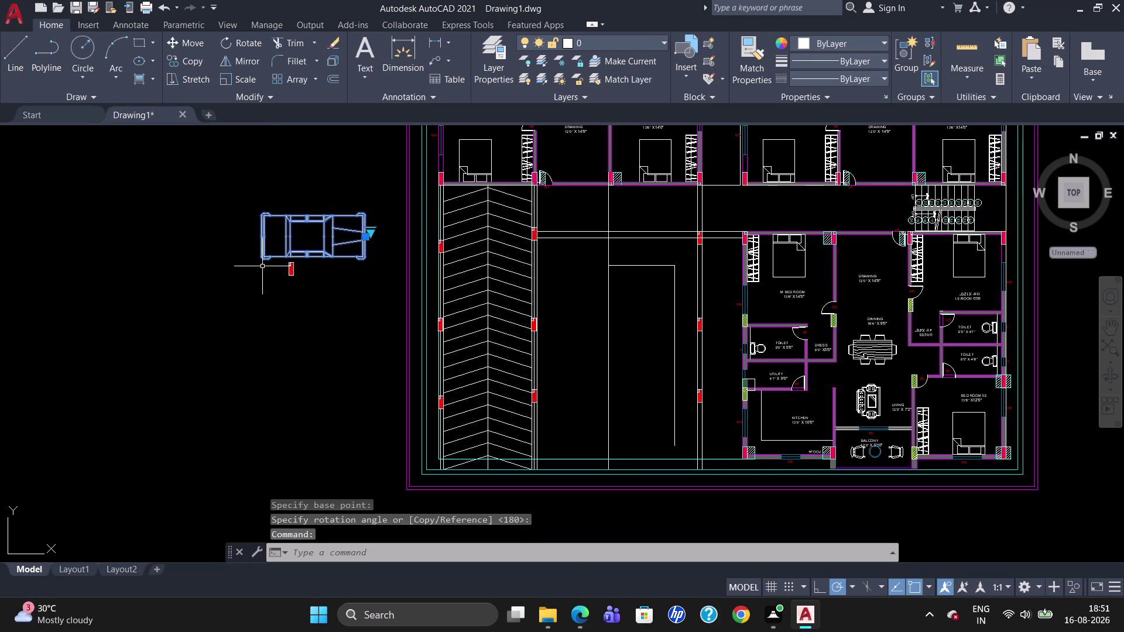
Scale the car block down to a smaller size after abandoning a first copy attempt.
text(CO)
key(Return)
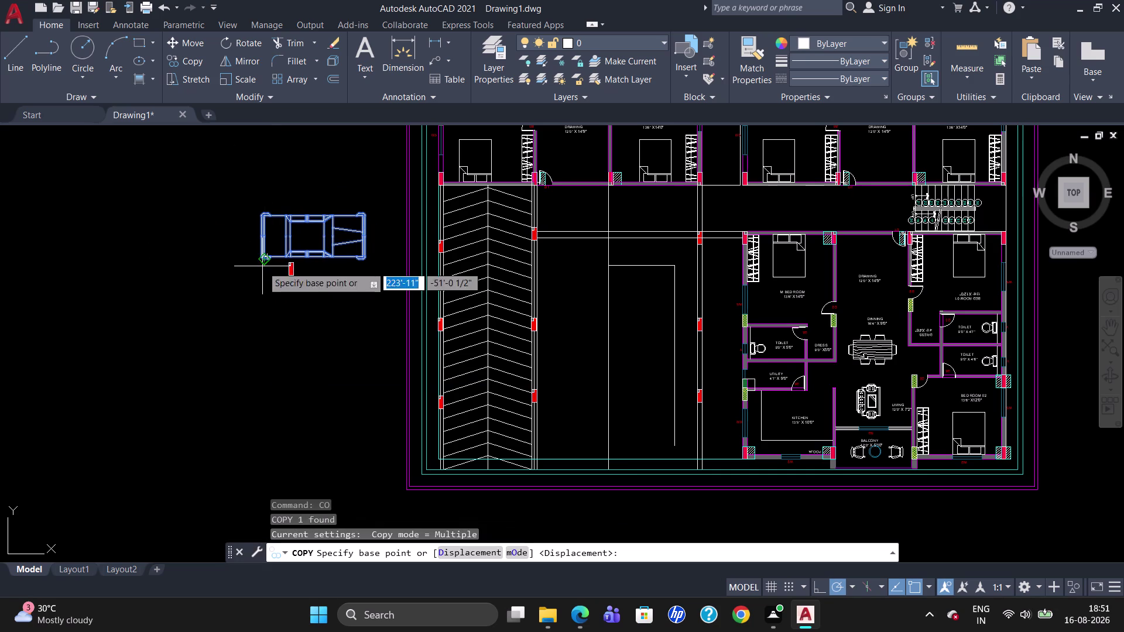
click(369, 260)
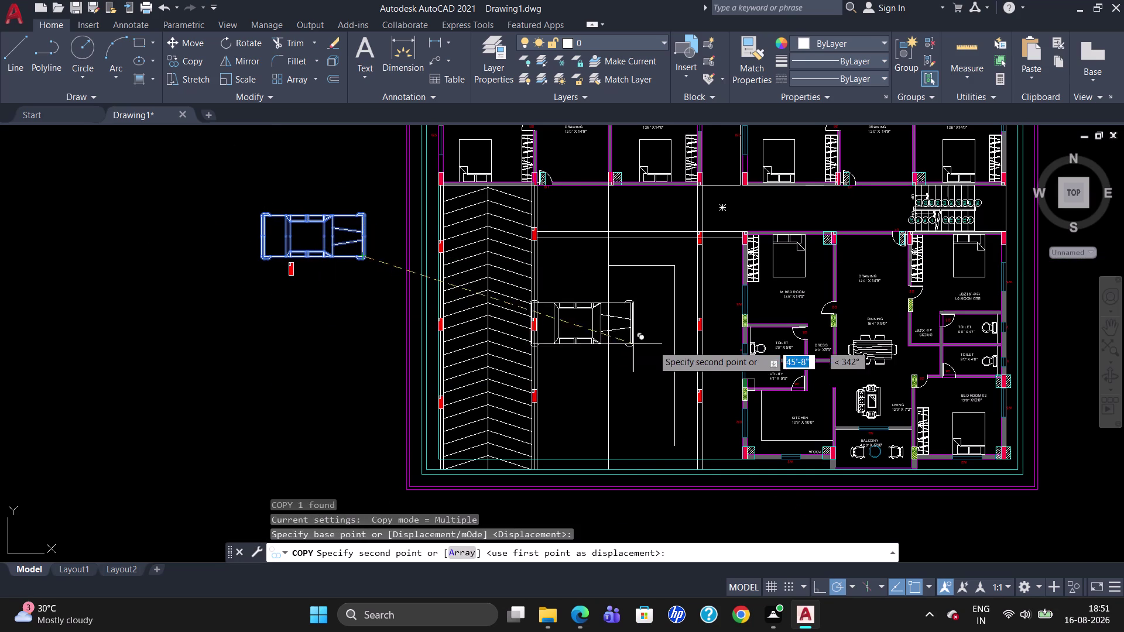
key(Escape)
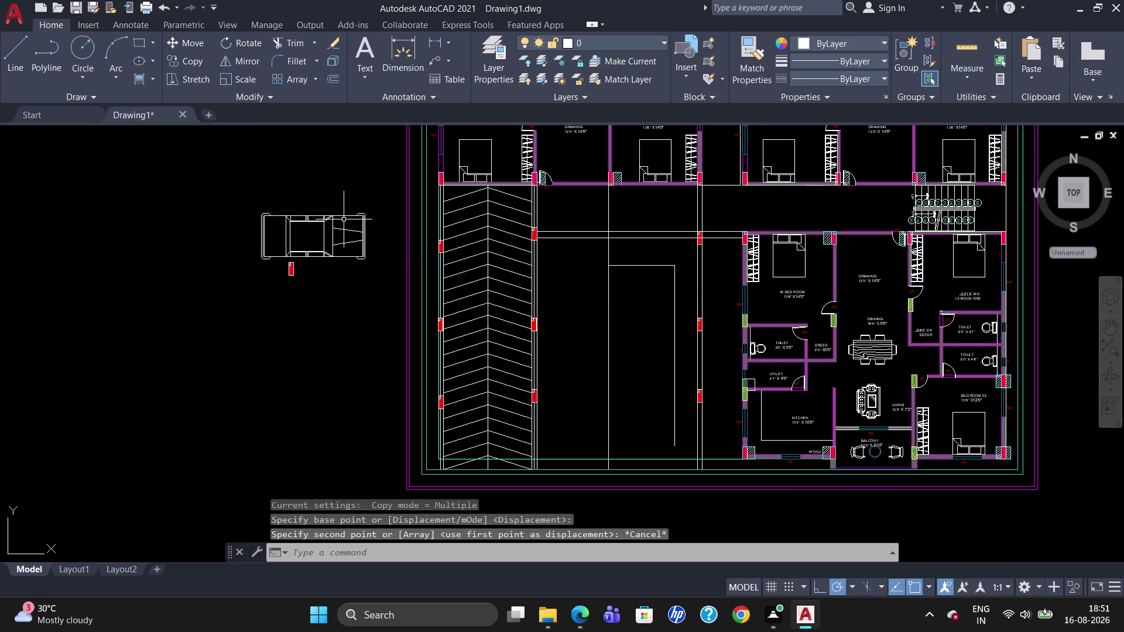
click(262, 217)
text(S)
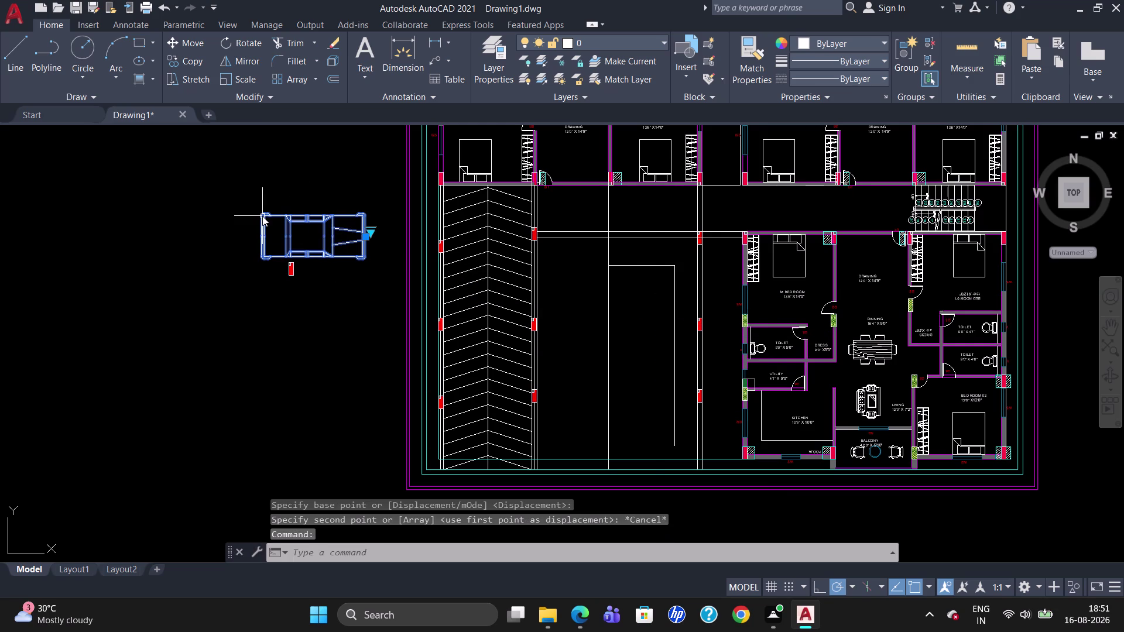
text(C)
key(Return)
click(259, 212)
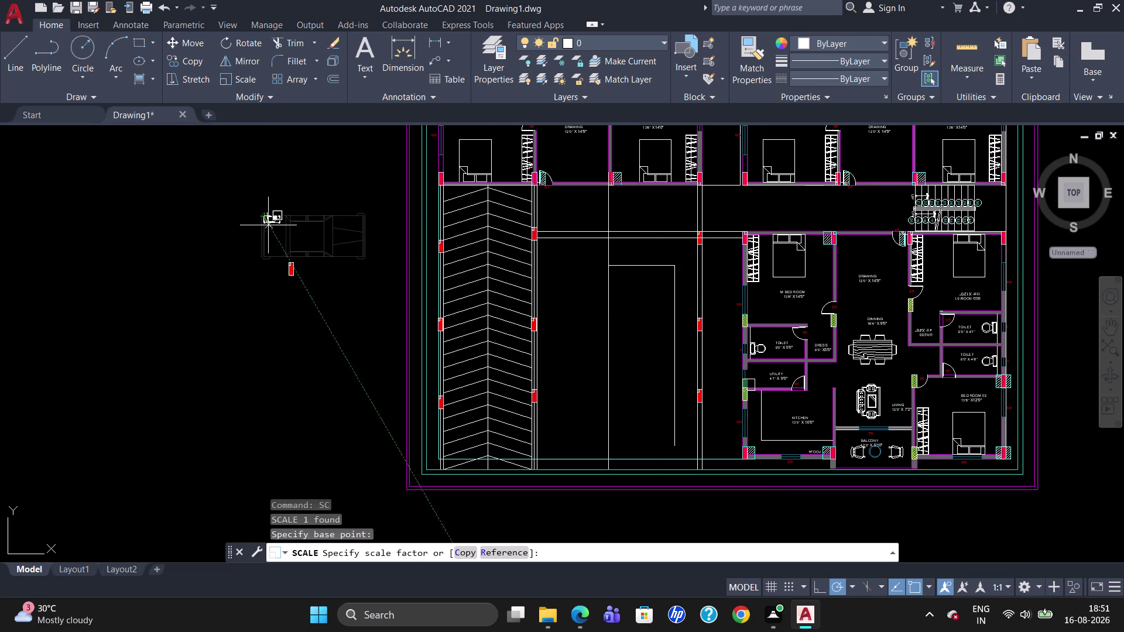
click(292, 223)
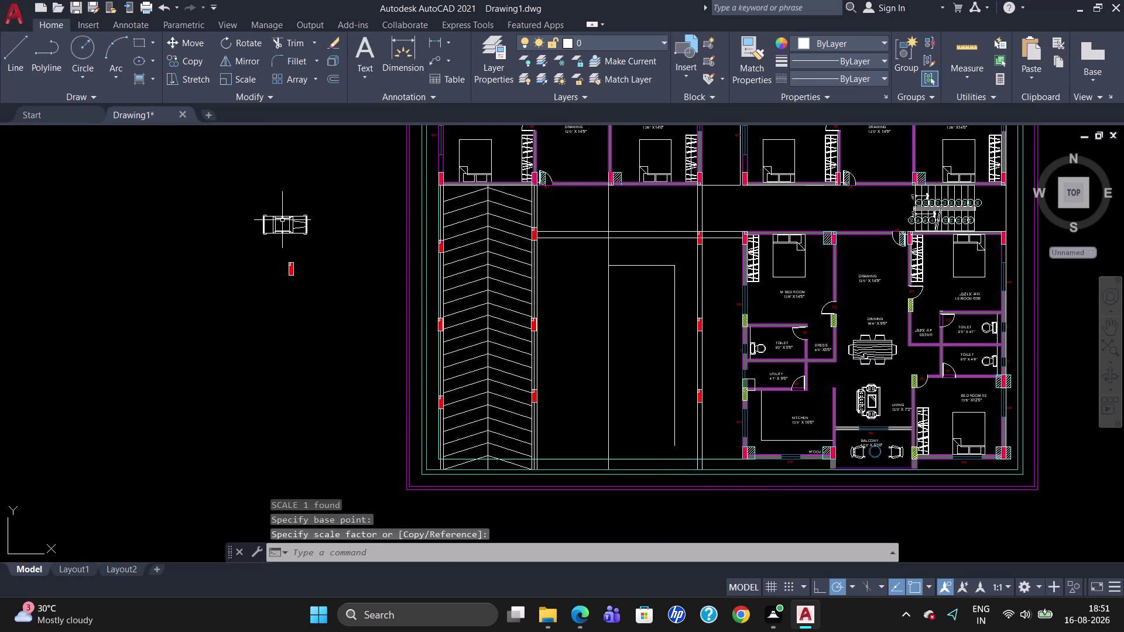
Copy the resized car to three positions in a column in the parking bay.
click(269, 216)
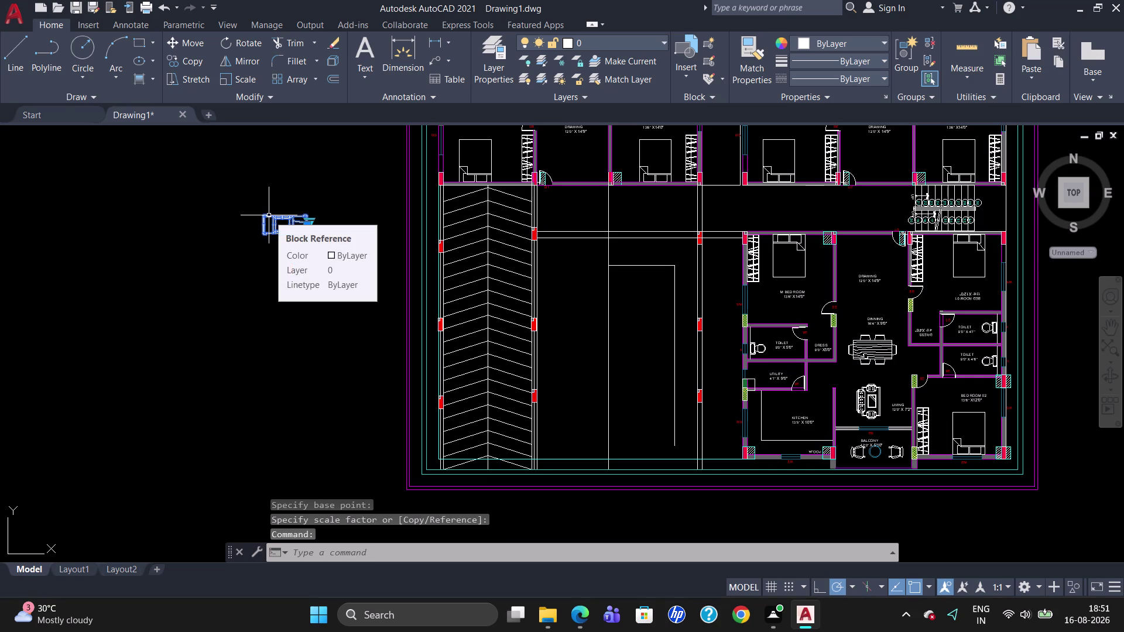
text(CO)
key(Return)
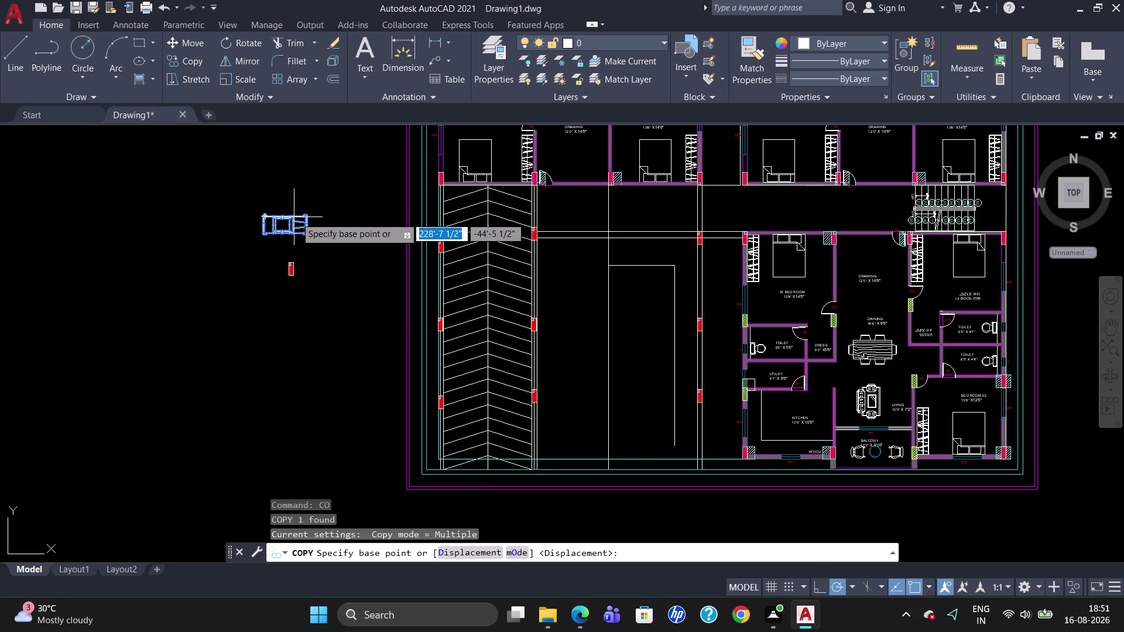
click(301, 217)
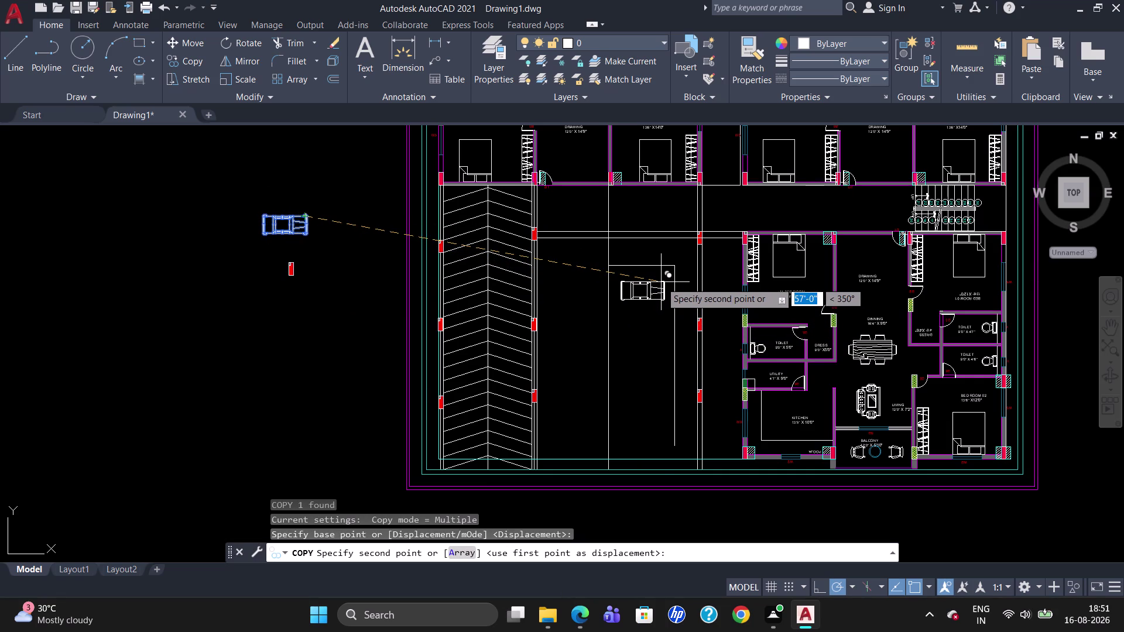
click(660, 282)
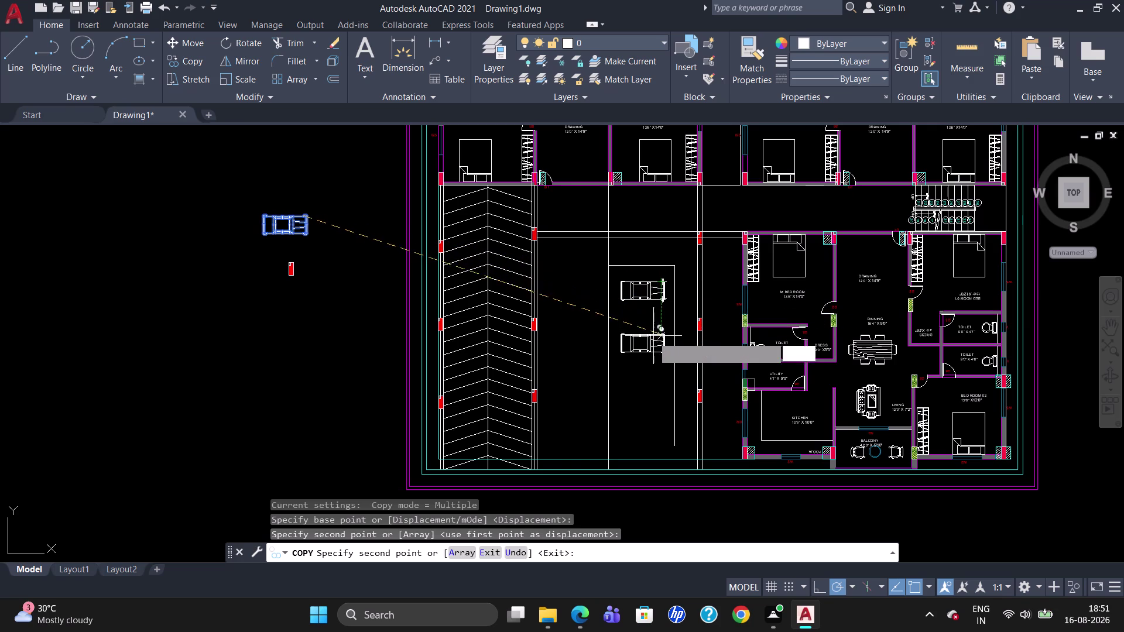
click(657, 339)
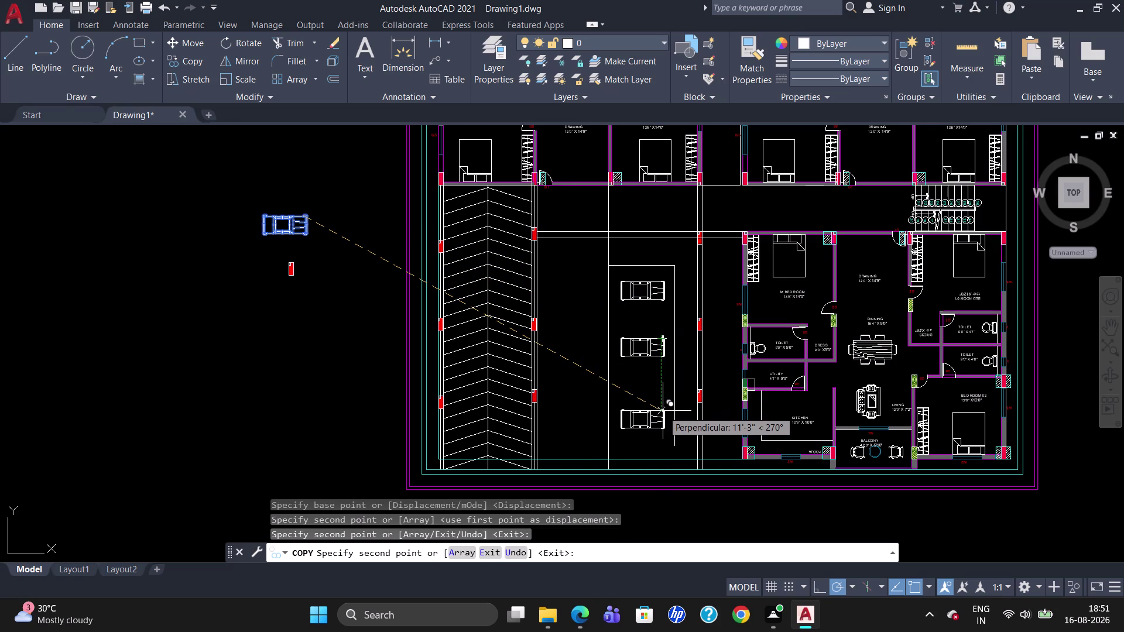
click(663, 411)
key(Escape)
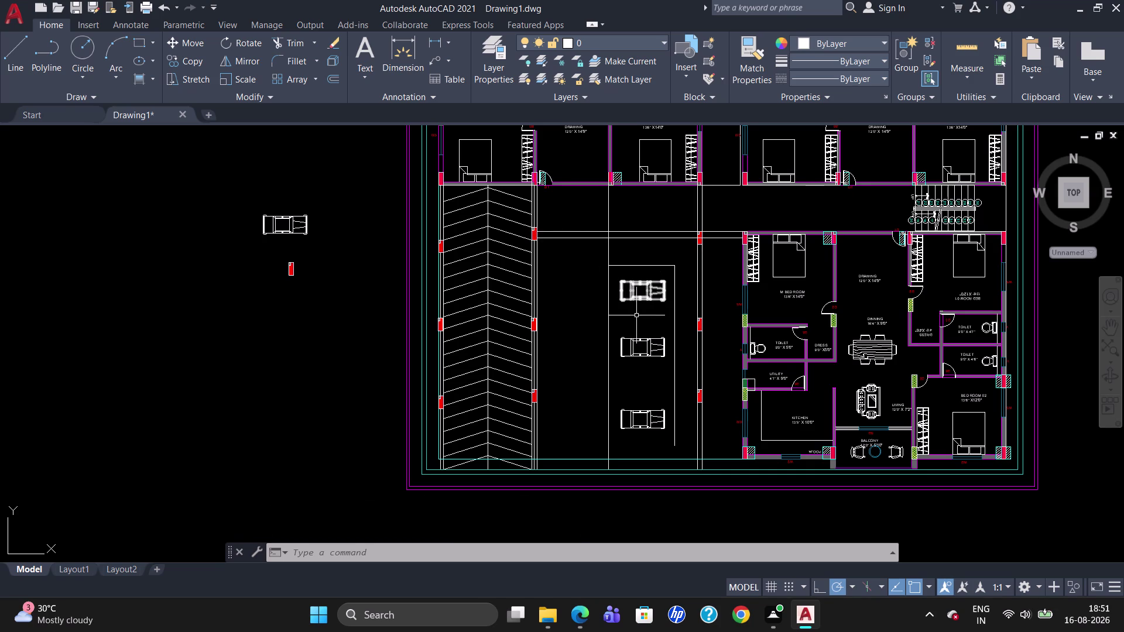
Start a line across the parking bay, then cancel it.
key(l)
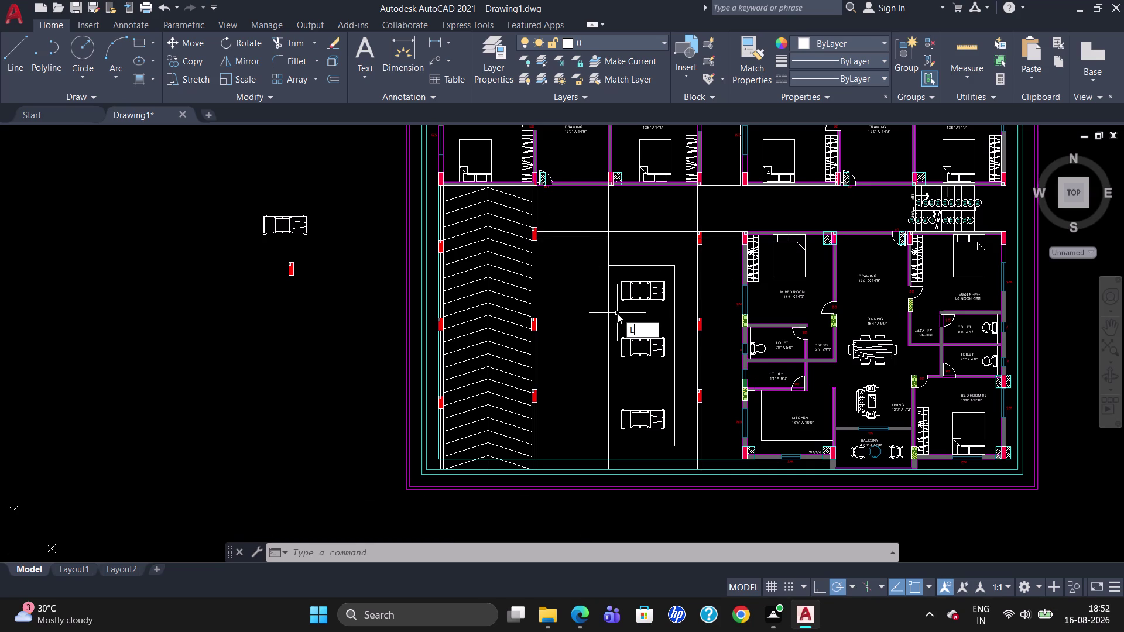
key(Return)
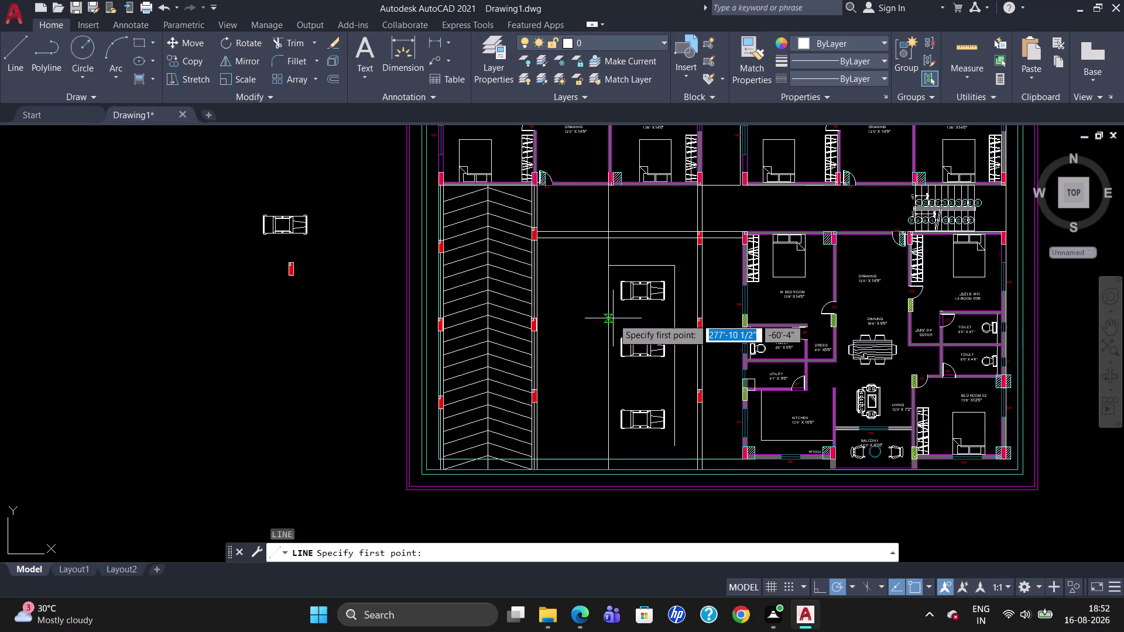
click(610, 312)
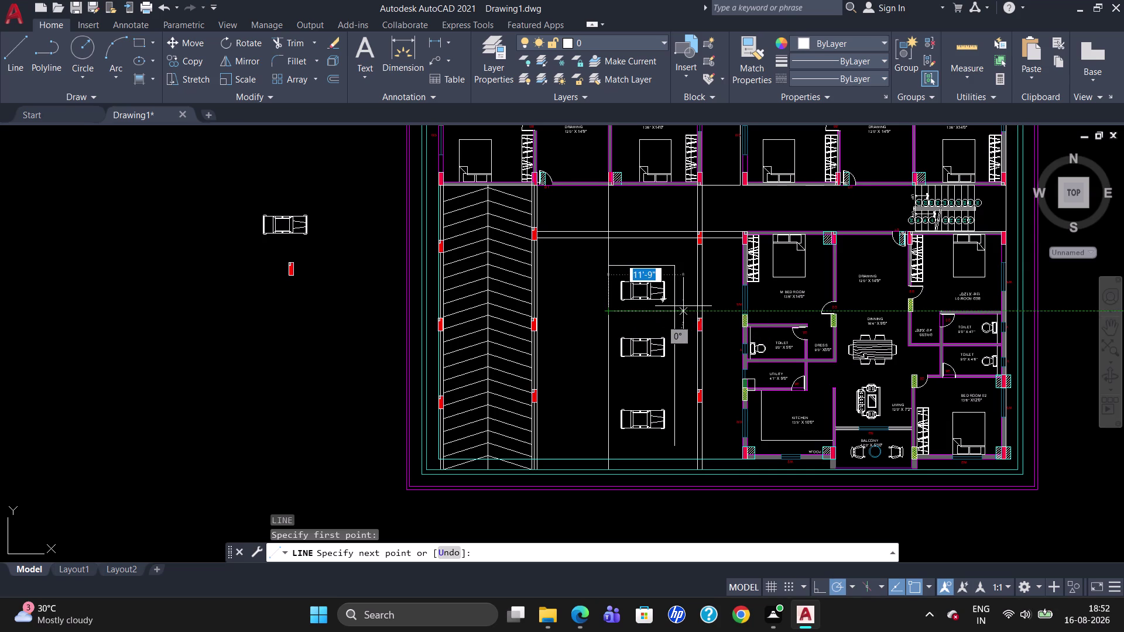
click(678, 308)
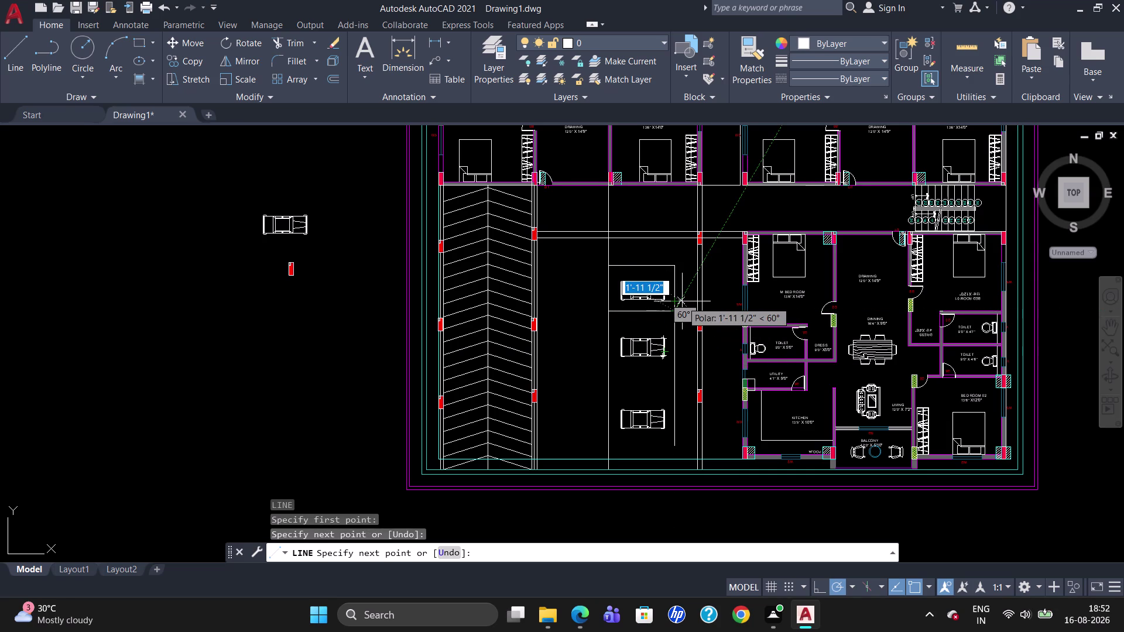
key(Escape)
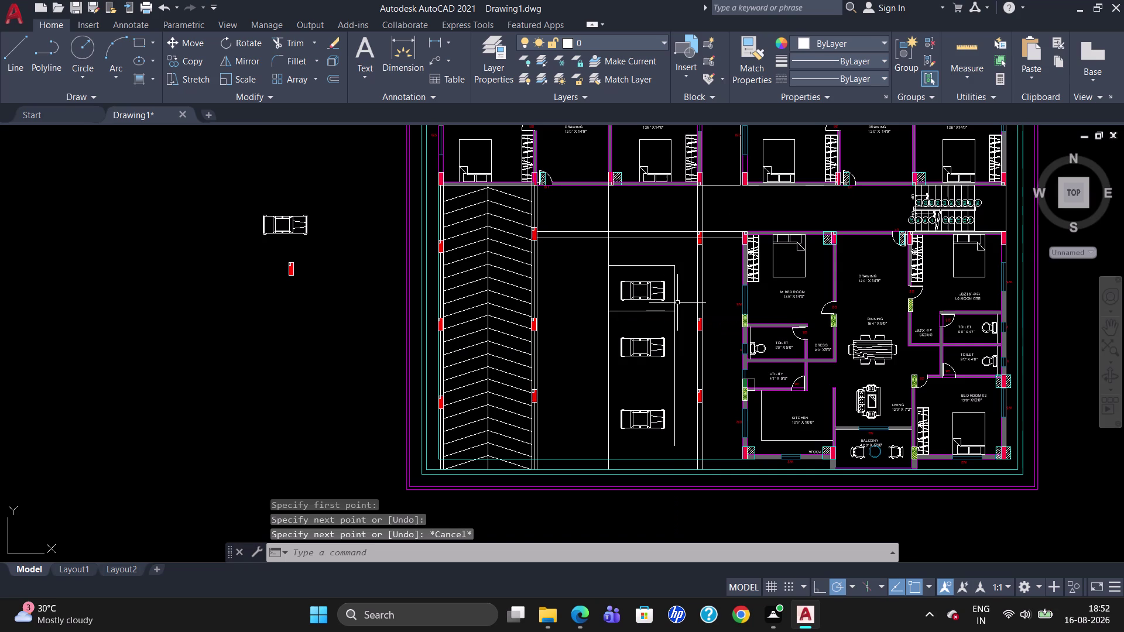
Move the middle parked car upward so it rests just under the top car.
click(648, 352)
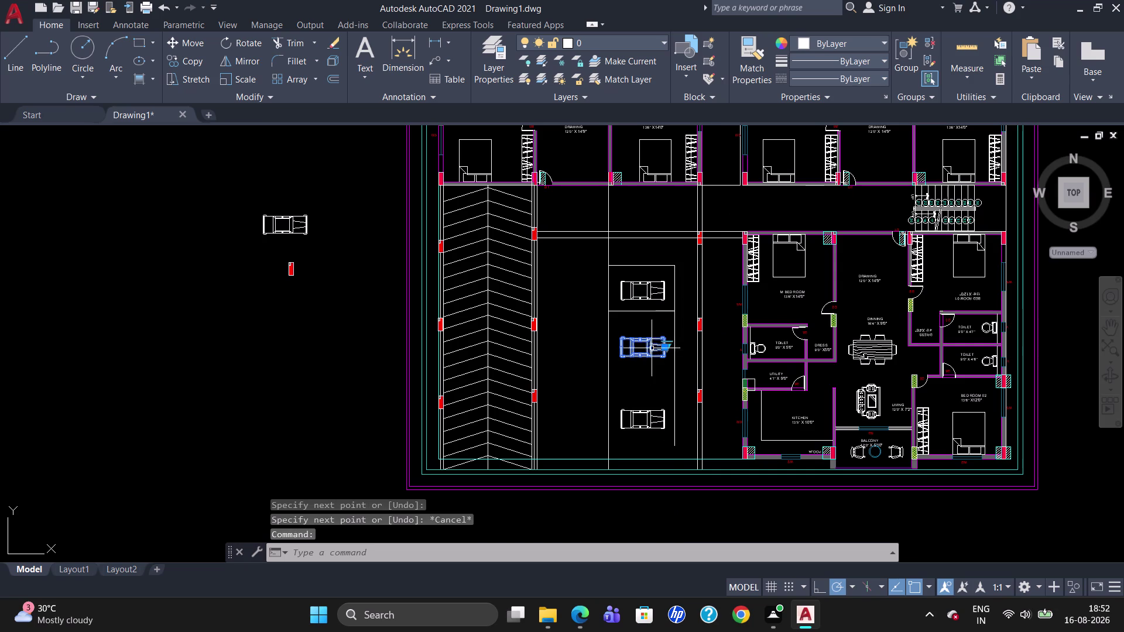
key(m)
key(Return)
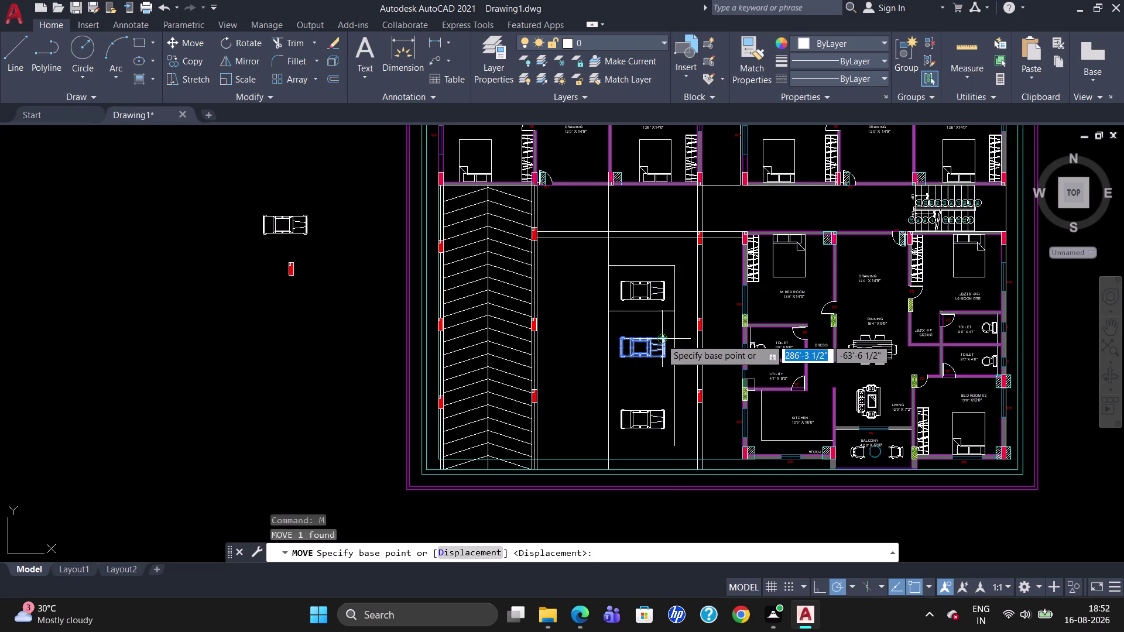
click(663, 341)
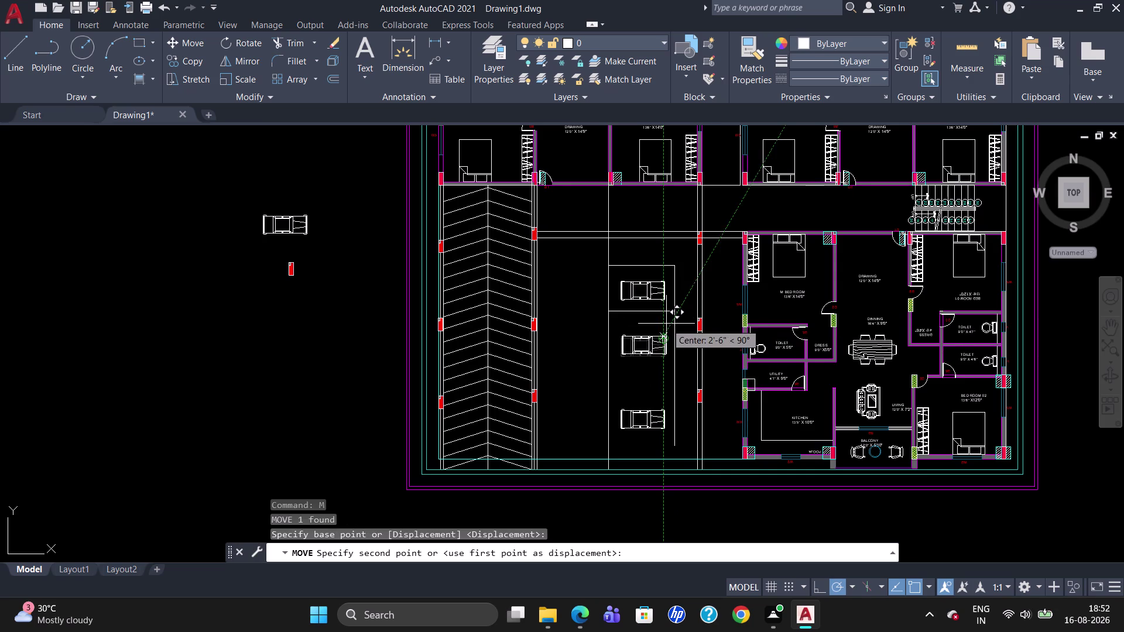
click(667, 319)
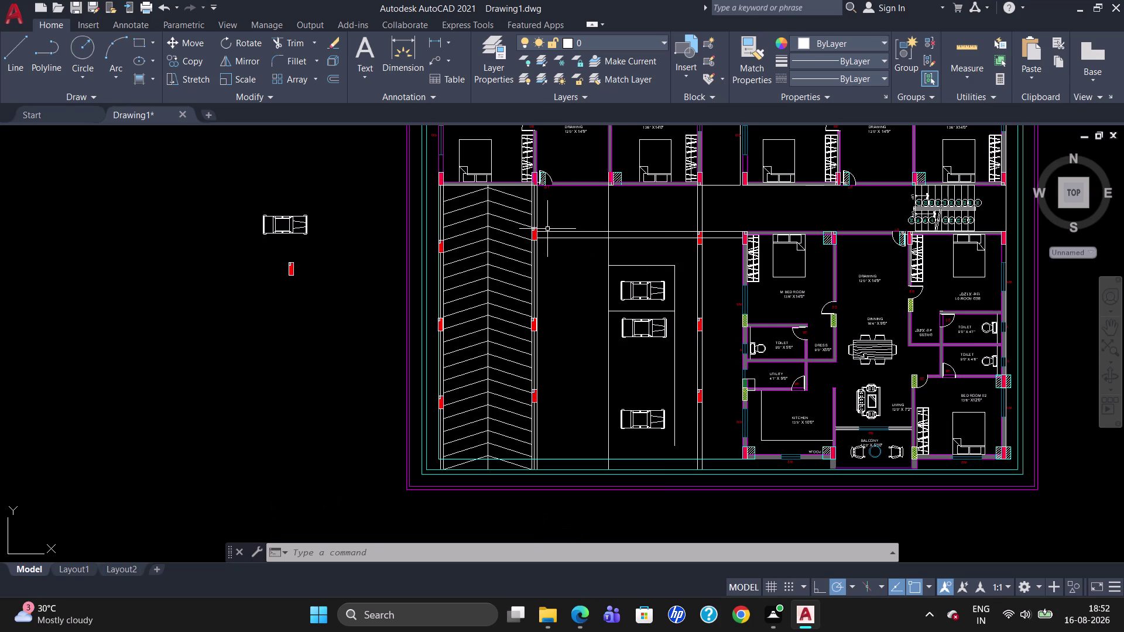
Copy the red column to two spots along the top beam, then select the extra copy.
click(532, 236)
text(C)
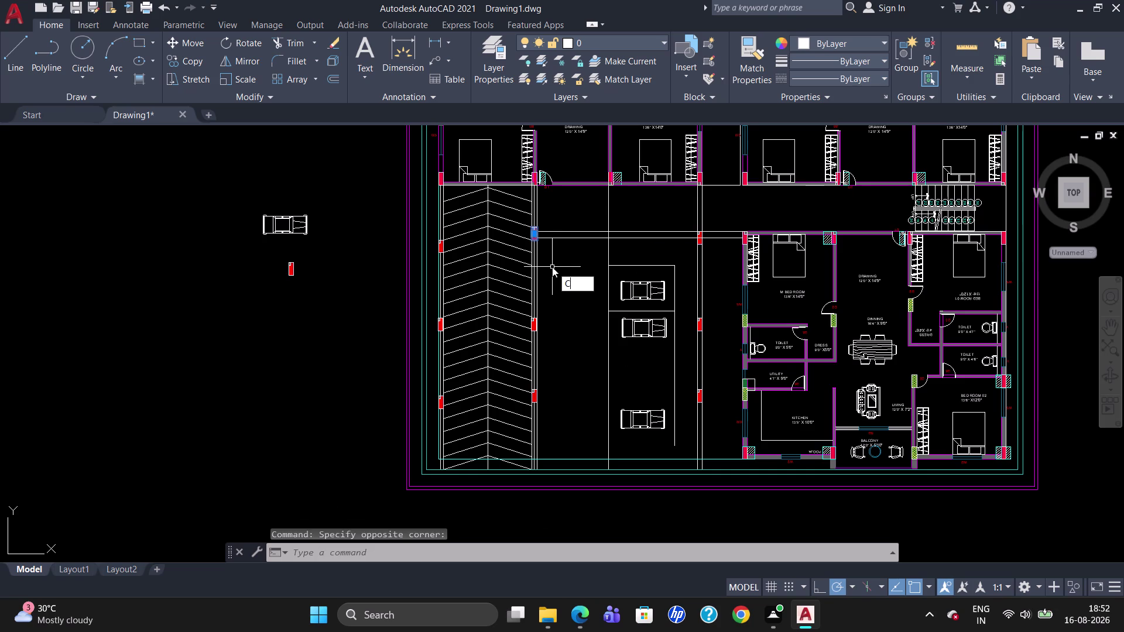
text(O)
key(Return)
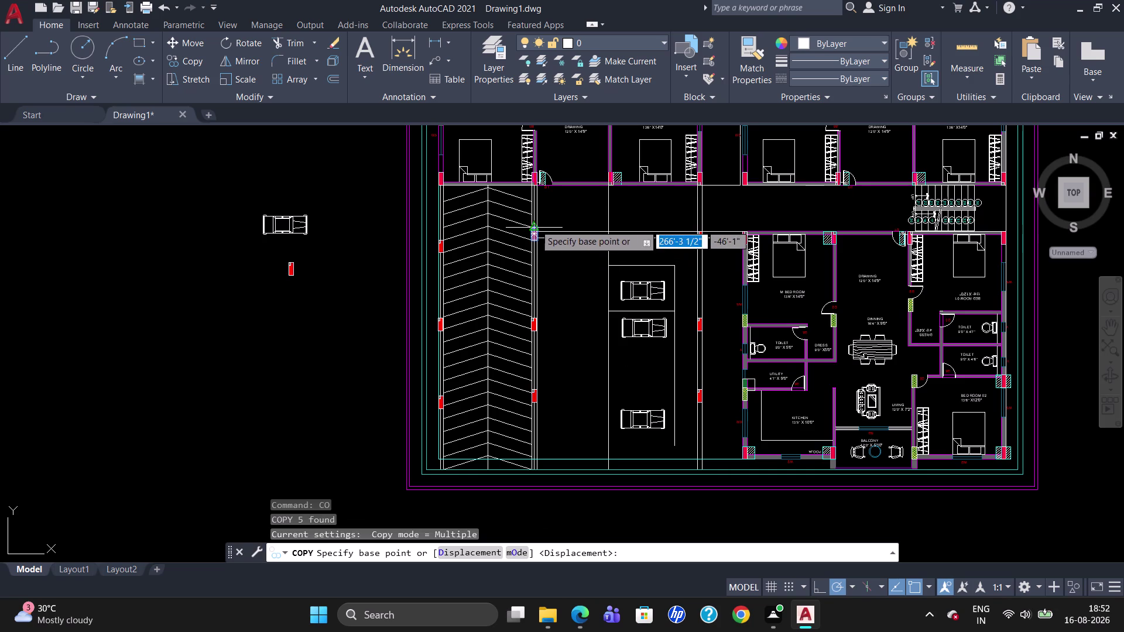
click(540, 227)
scroll(up, 3)
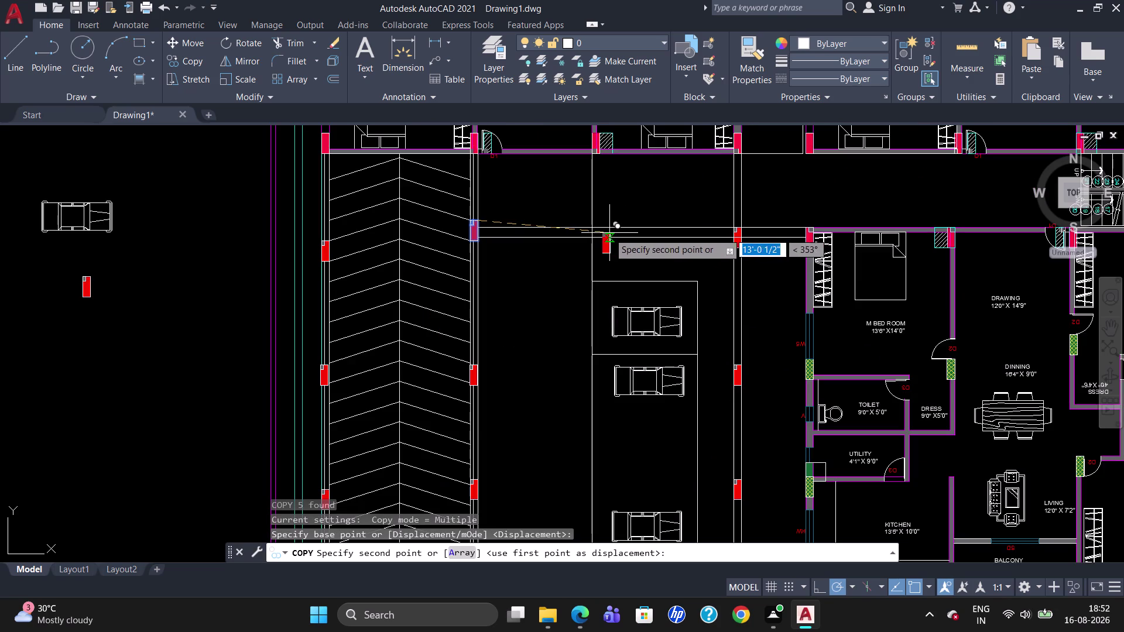
scroll(up, 3)
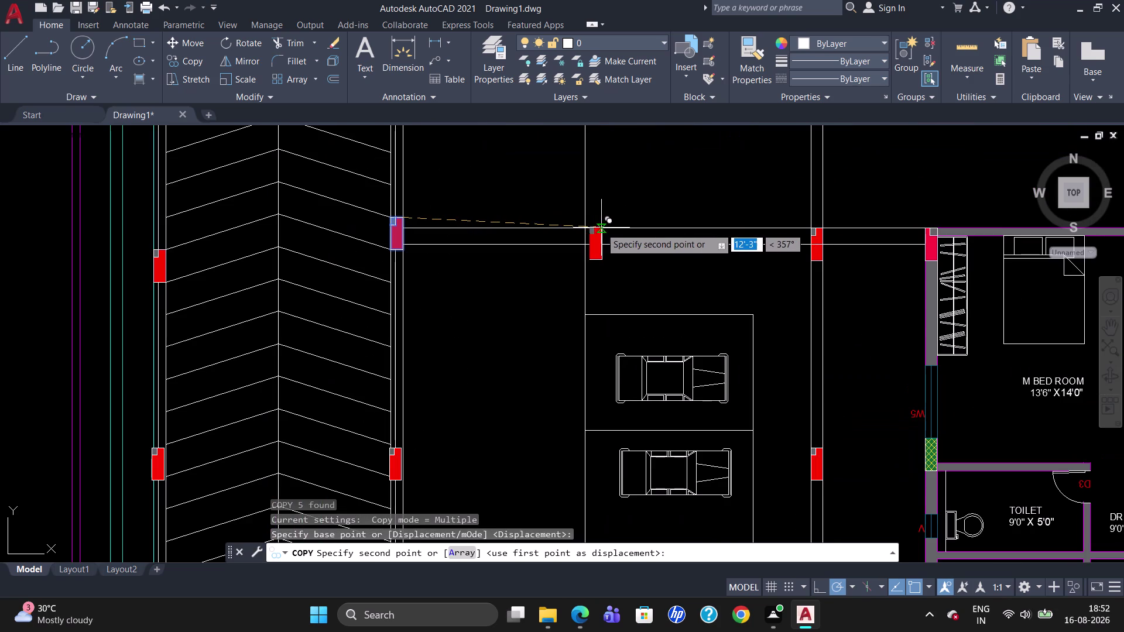
click(597, 229)
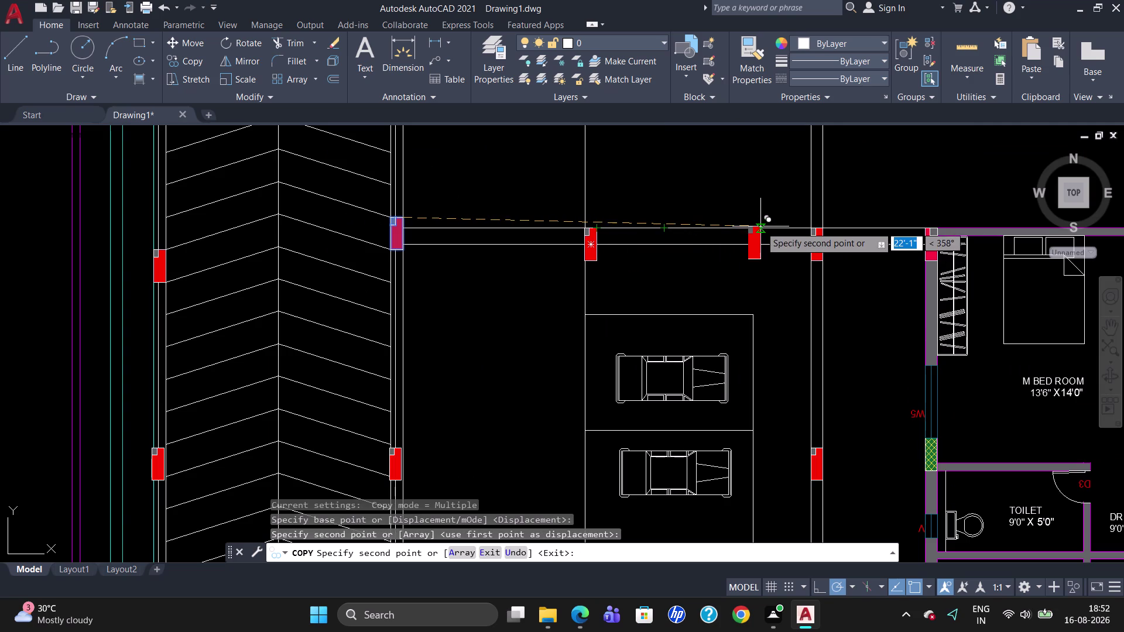
click(761, 227)
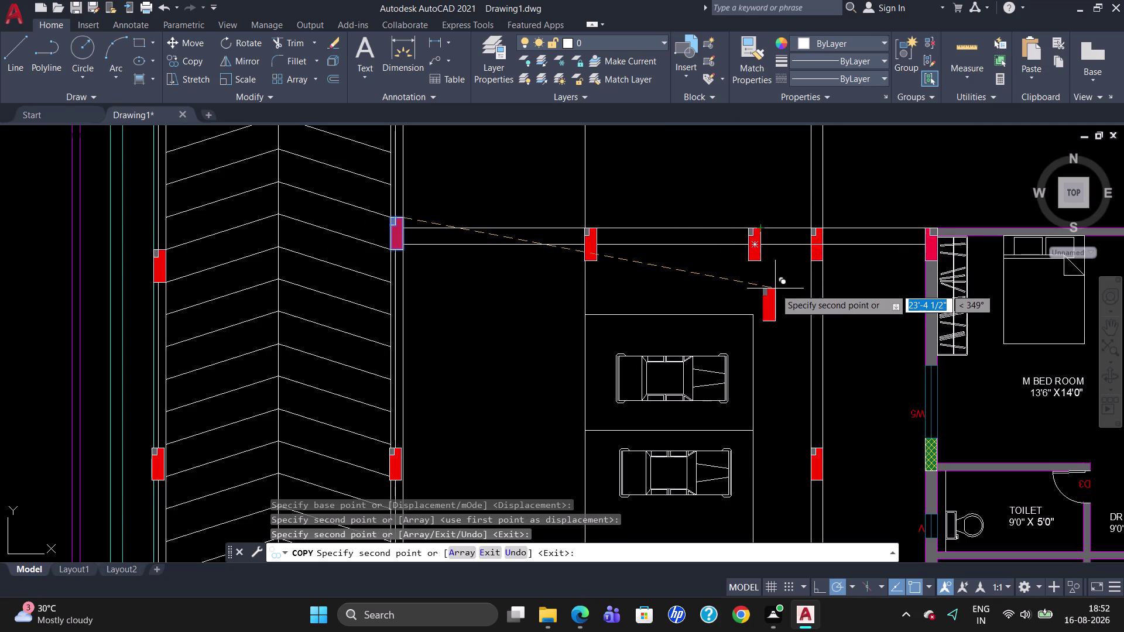
scroll(down, 3)
scroll(down, 3)
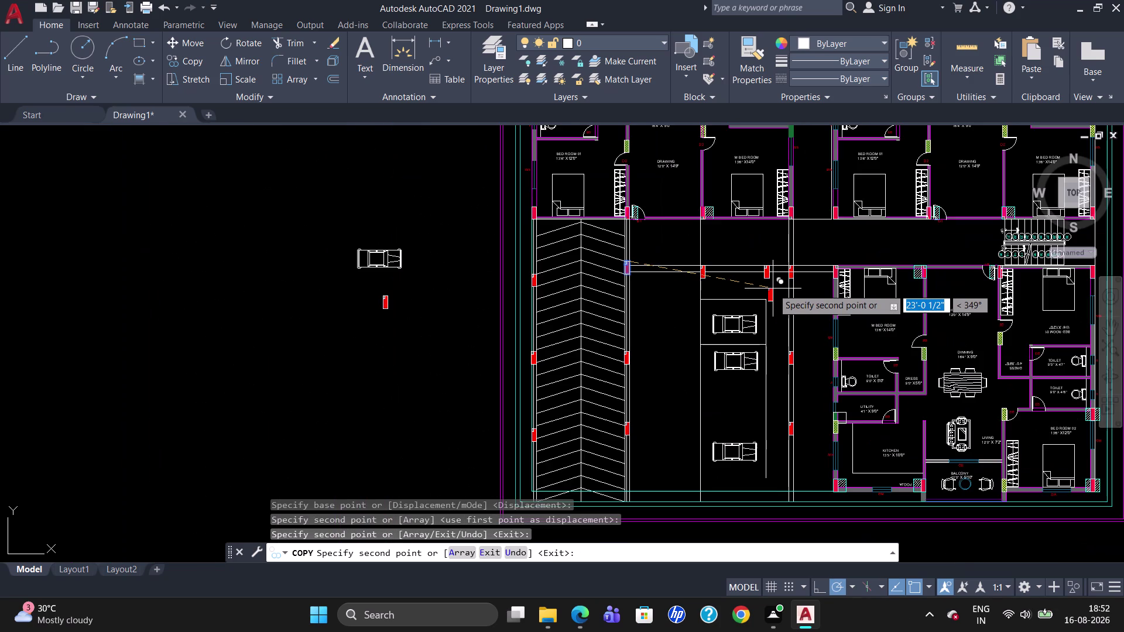
key(Escape)
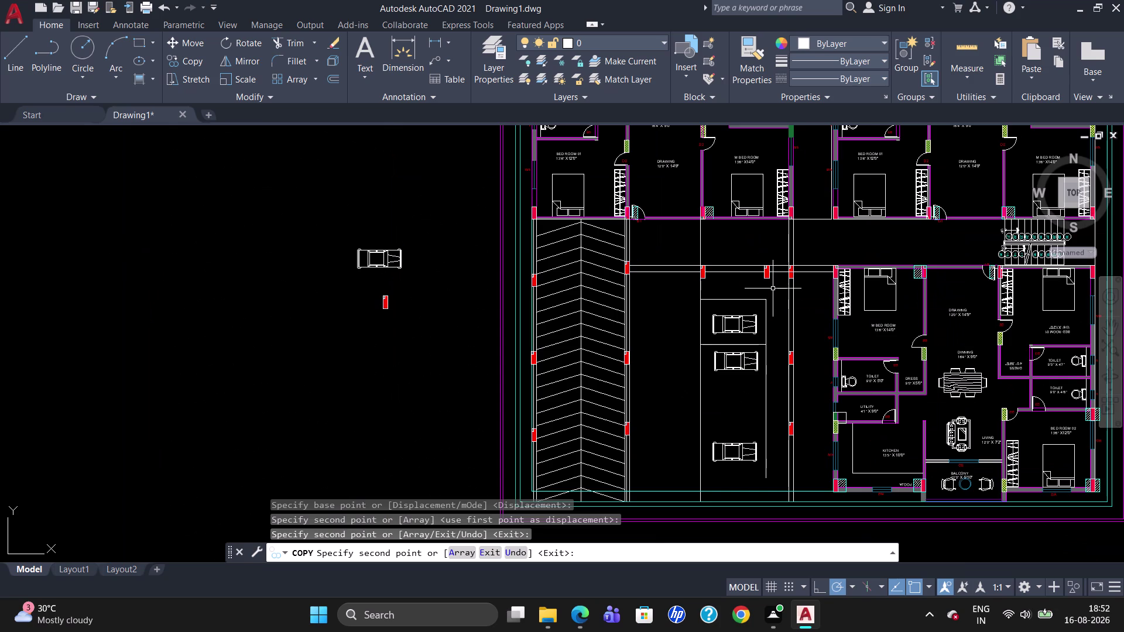
click(767, 274)
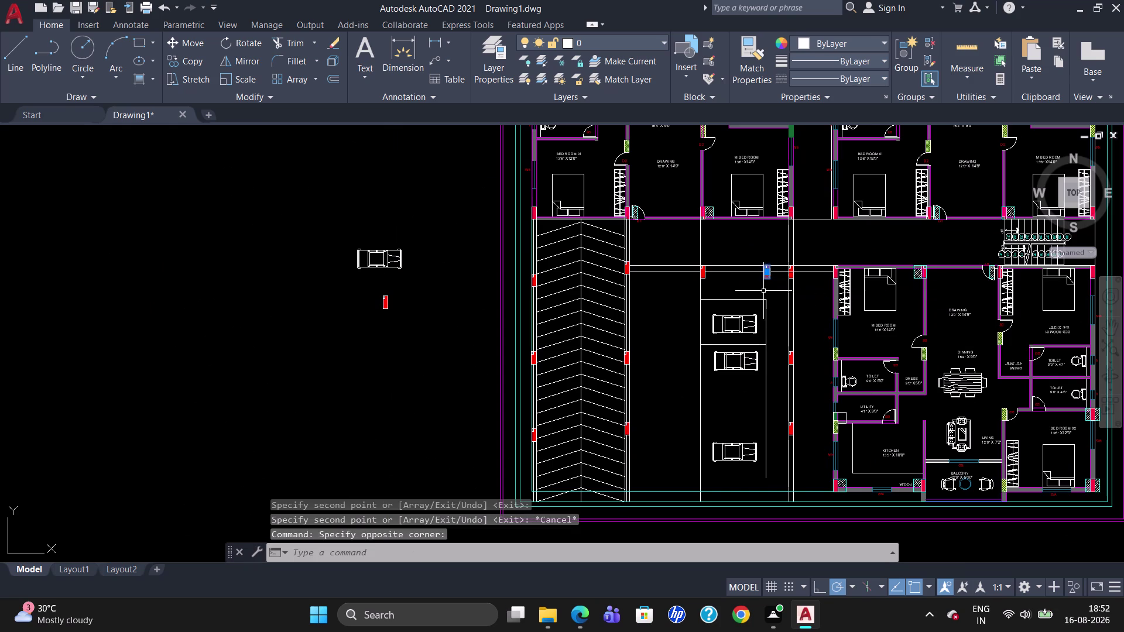
Delete the extra column copy and the stray lines inside the parking bay.
key(Delete)
click(790, 318)
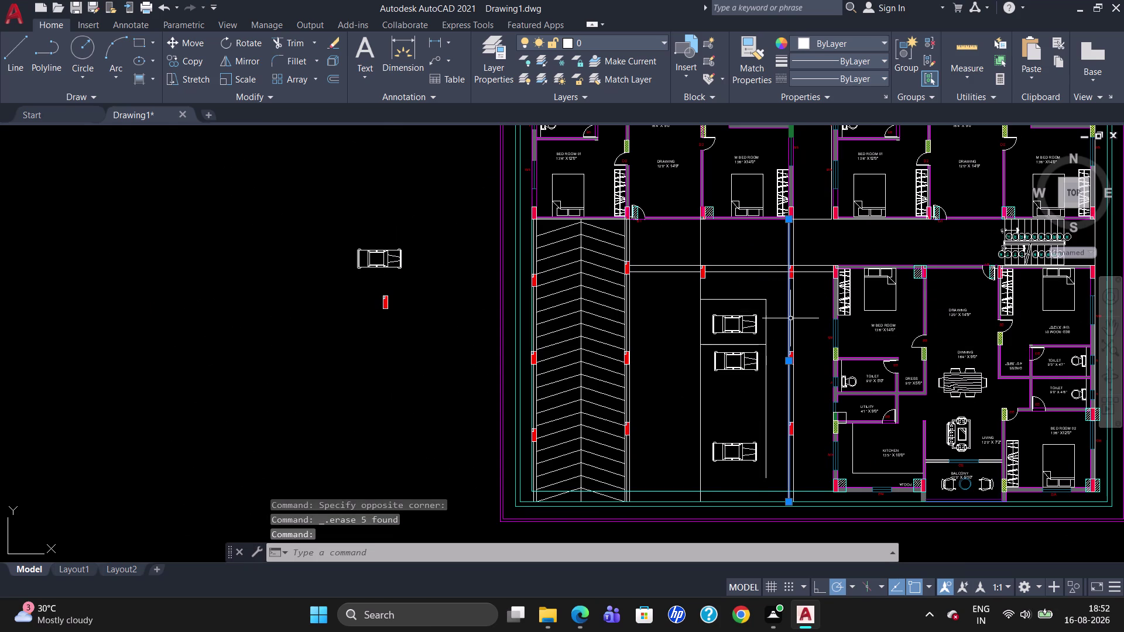
click(794, 317)
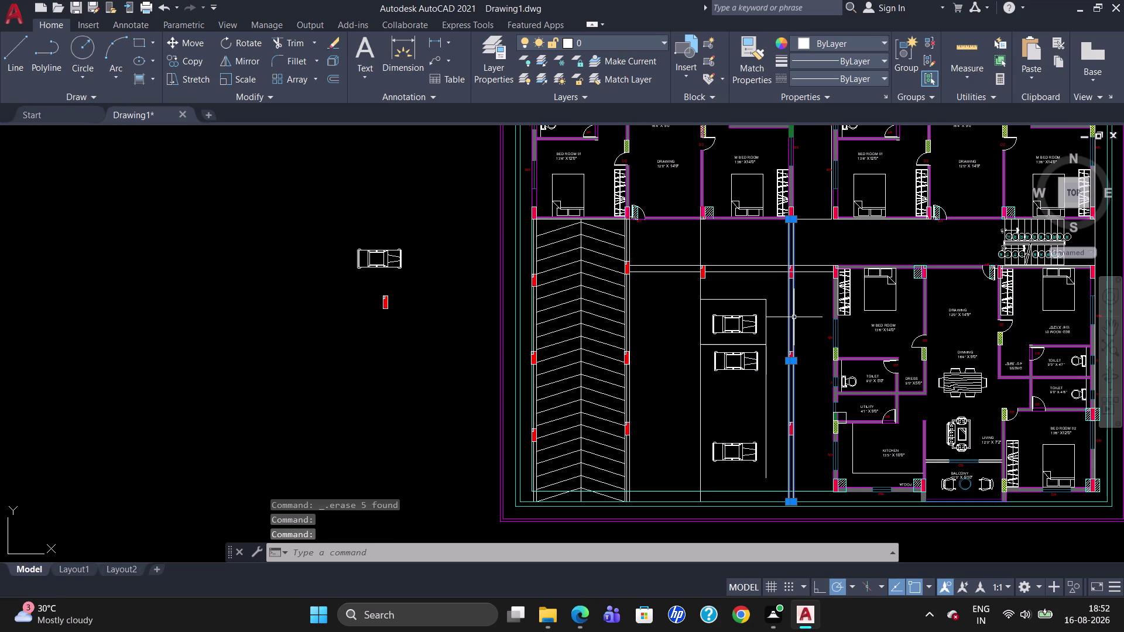
key(Delete)
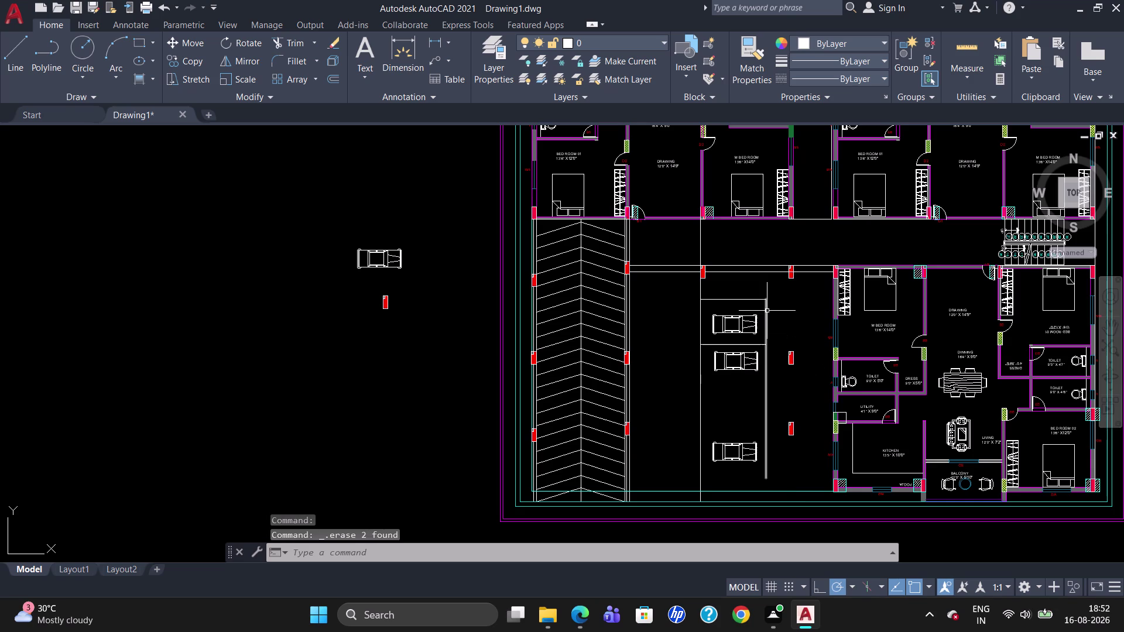
click(766, 311)
key(Delete)
click(738, 298)
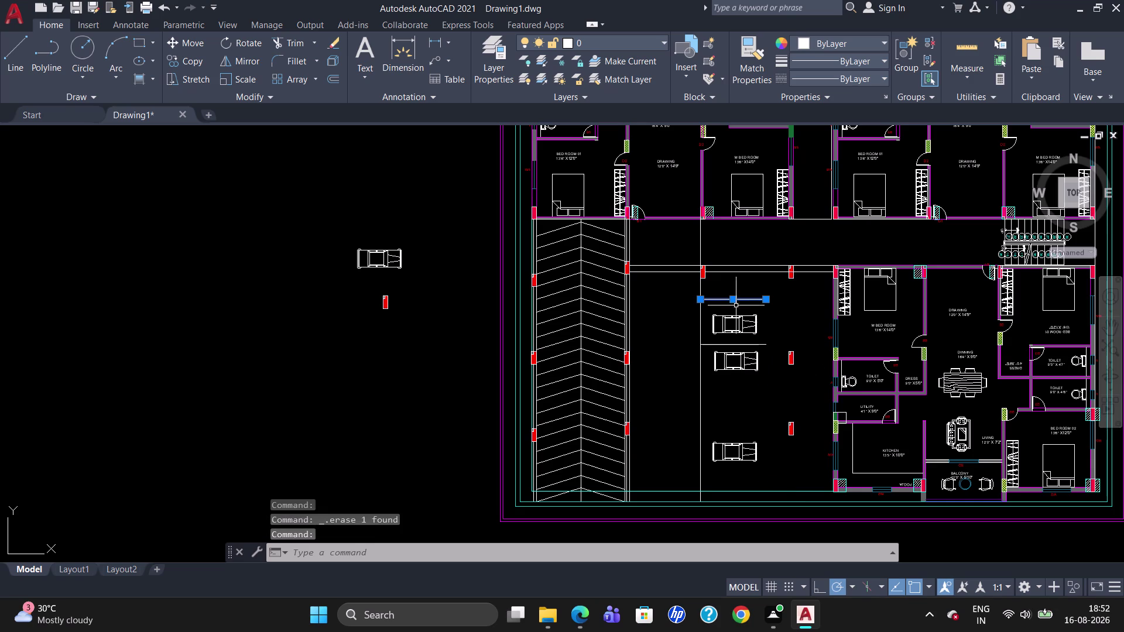
click(738, 347)
click(738, 346)
key(Delete)
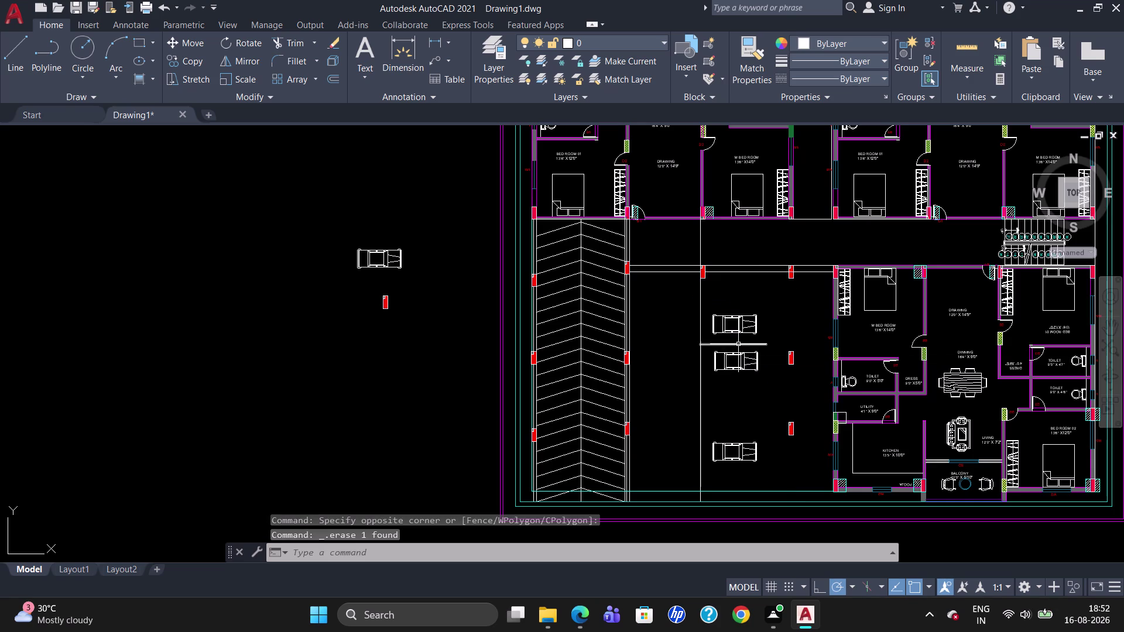
Erase every car copy from the bay and select the old car beside the plan.
click(737, 345)
key(Delete)
click(739, 316)
click(738, 356)
key(Delete)
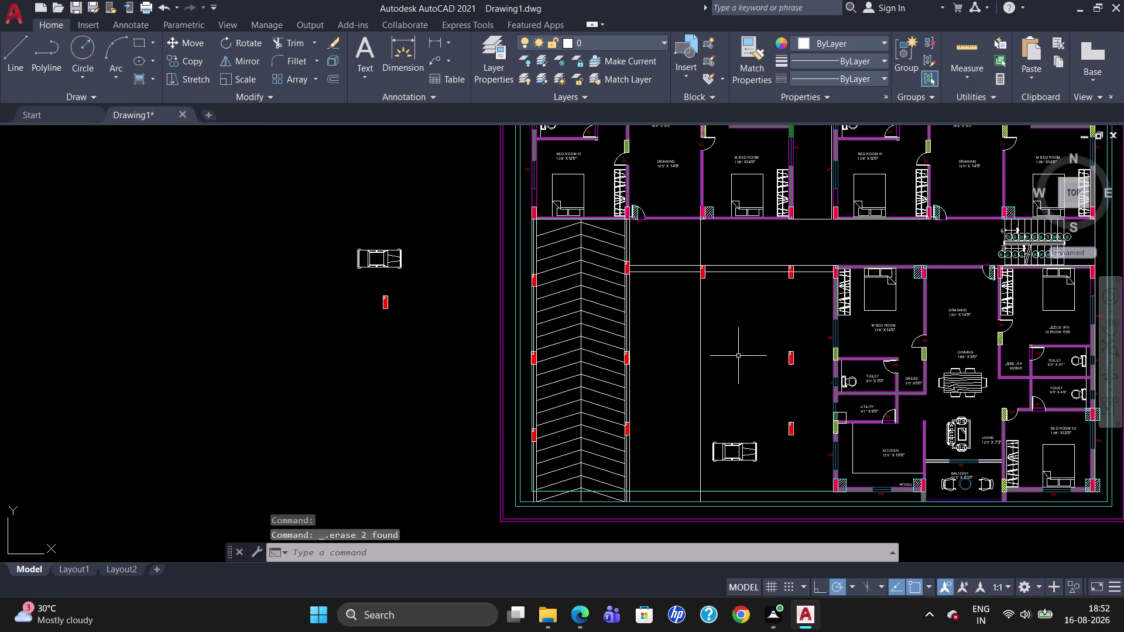
click(750, 442)
key(Delete)
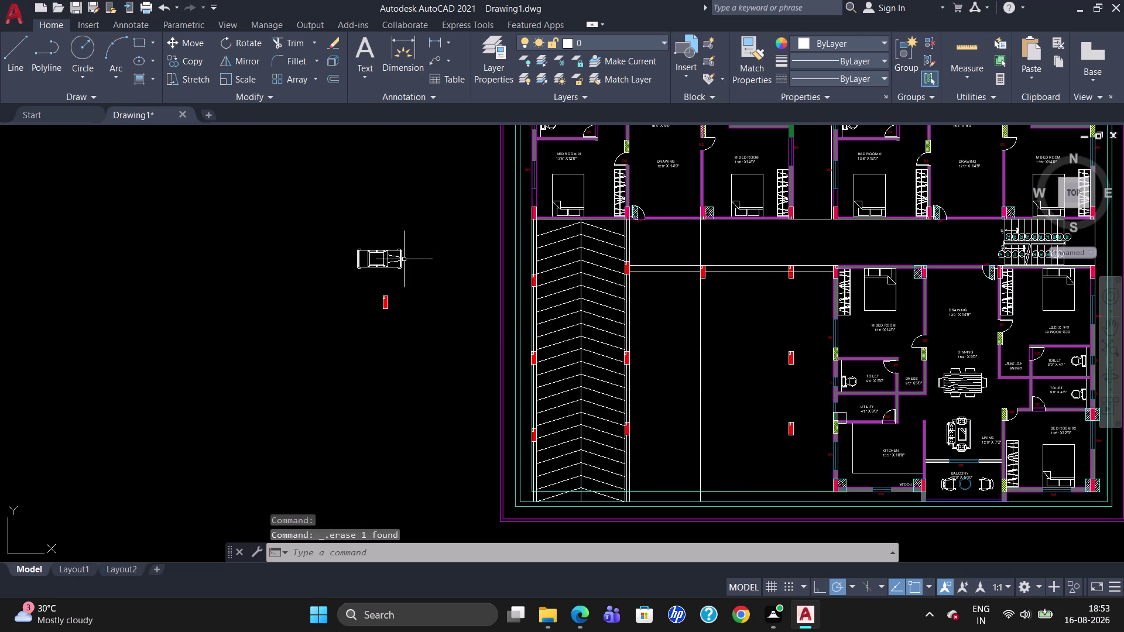
click(395, 260)
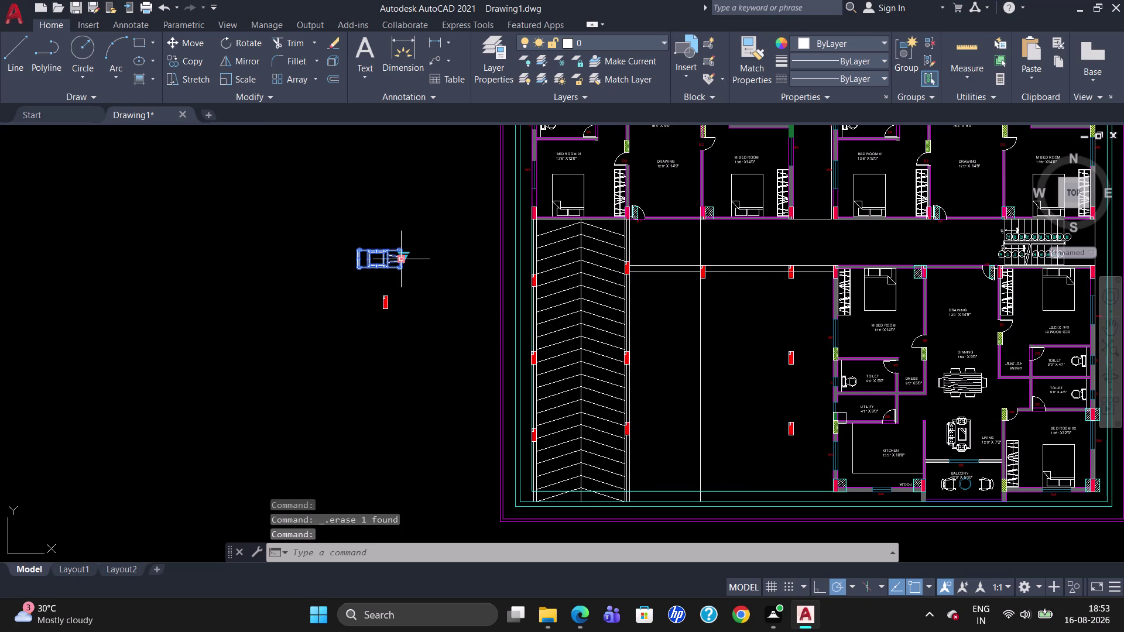
Delete the old car and insert a Vehicles - Imperial block switched to top view.
key(Delete)
key(ctrl+3)
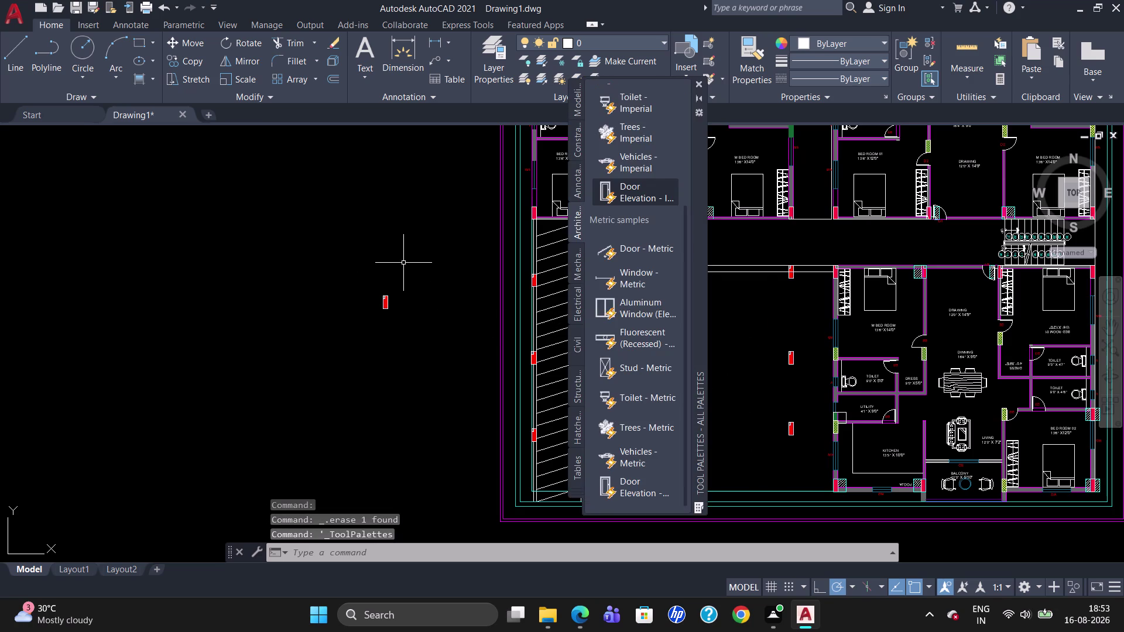
drag(629, 168, 348, 221)
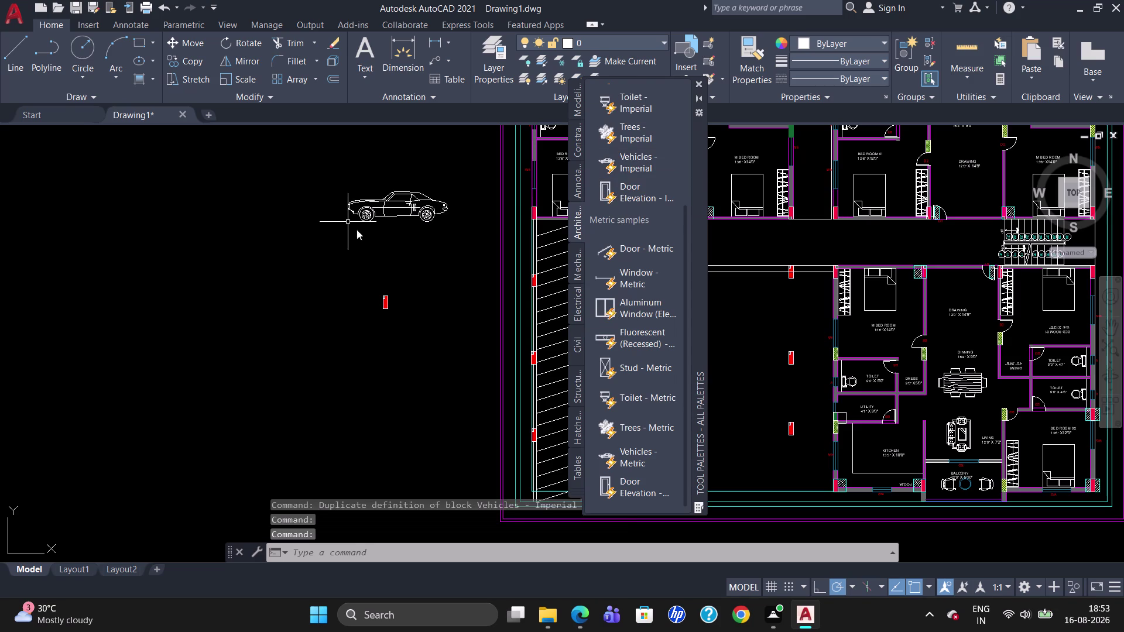
click(391, 208)
click(343, 228)
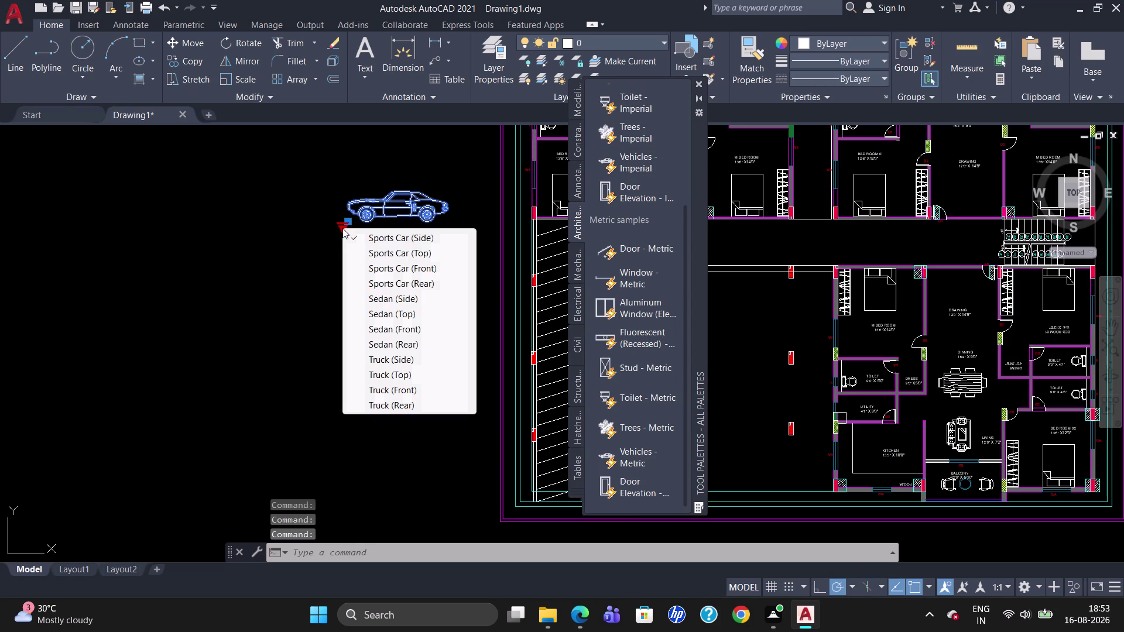
click(381, 316)
click(698, 84)
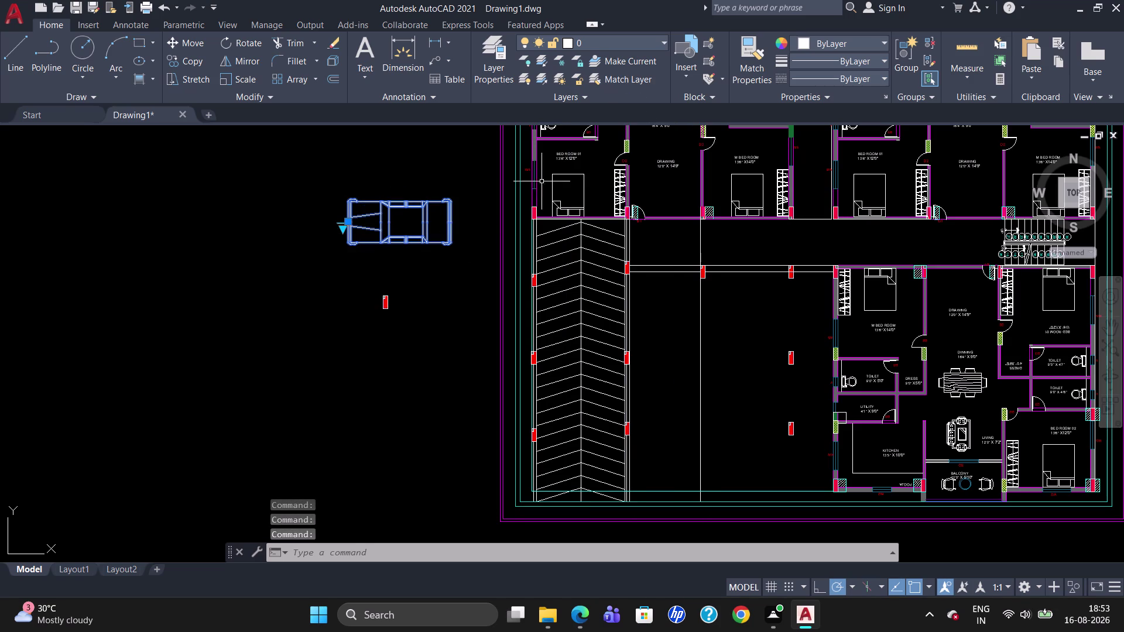
Rotate the top-view vehicle around a pivot point to a new angle.
click(437, 246)
click(445, 241)
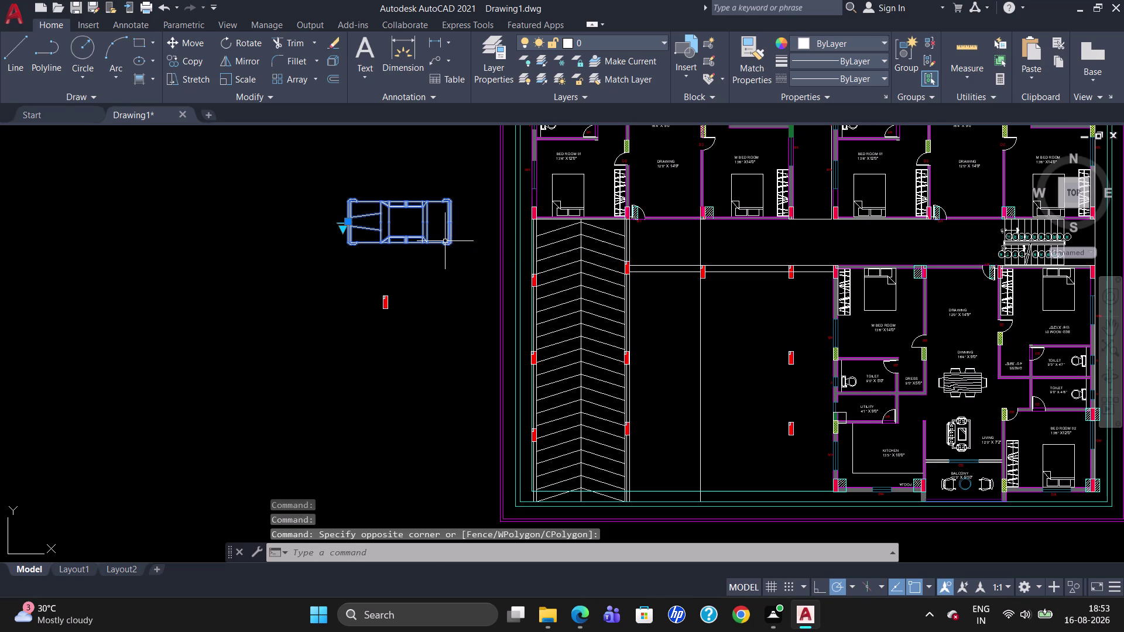
key(m)
key(Return)
click(455, 243)
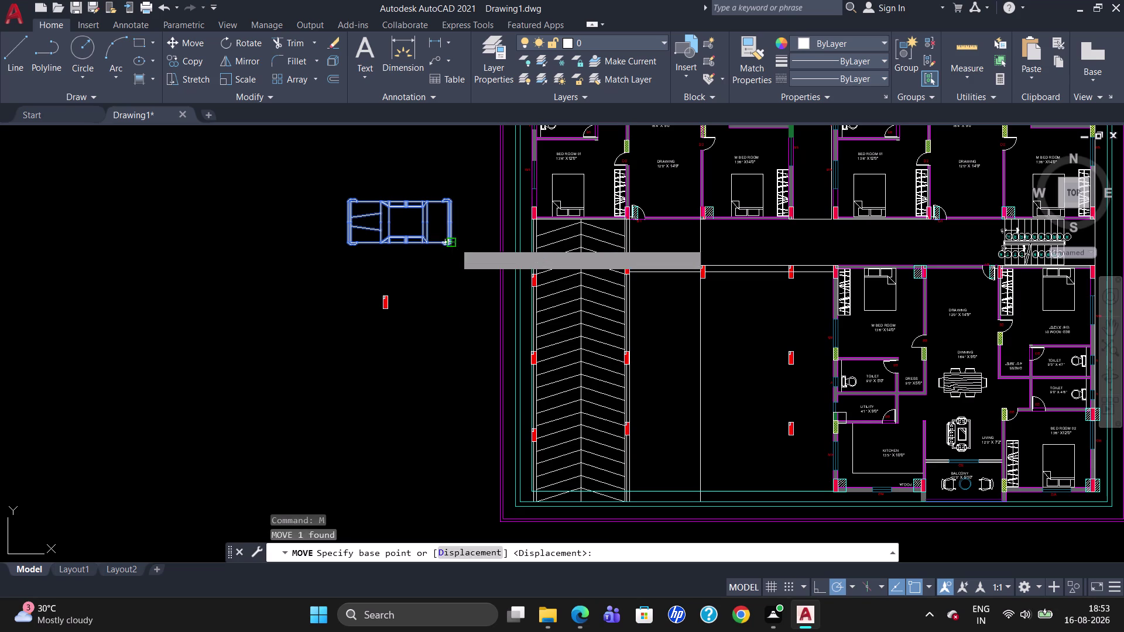
key(Escape)
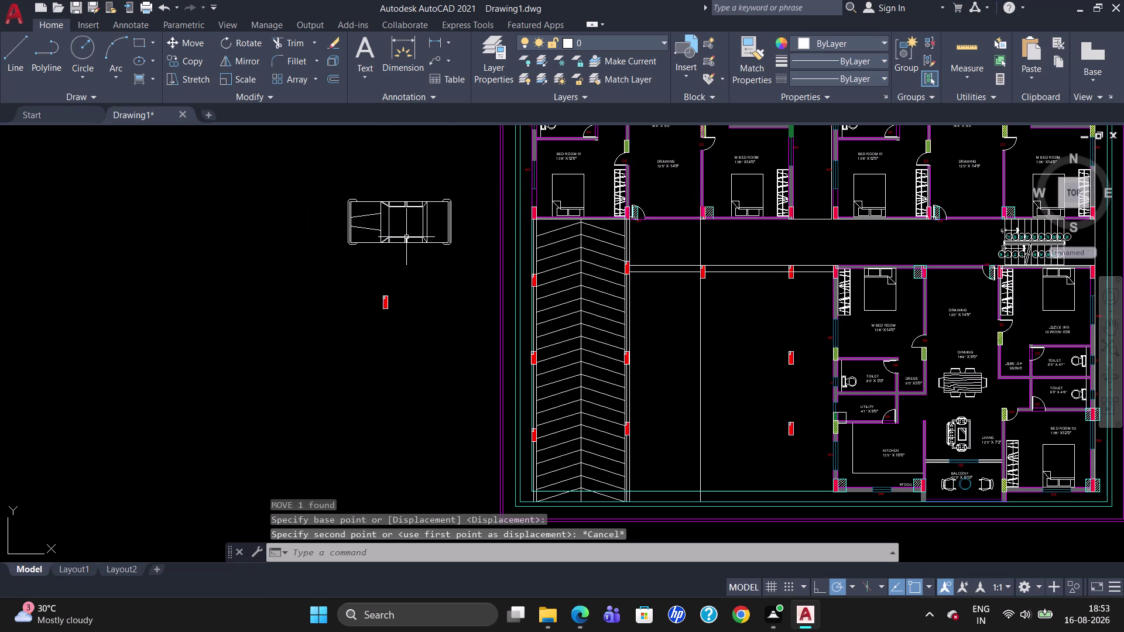
text(RO)
key(Return)
click(425, 244)
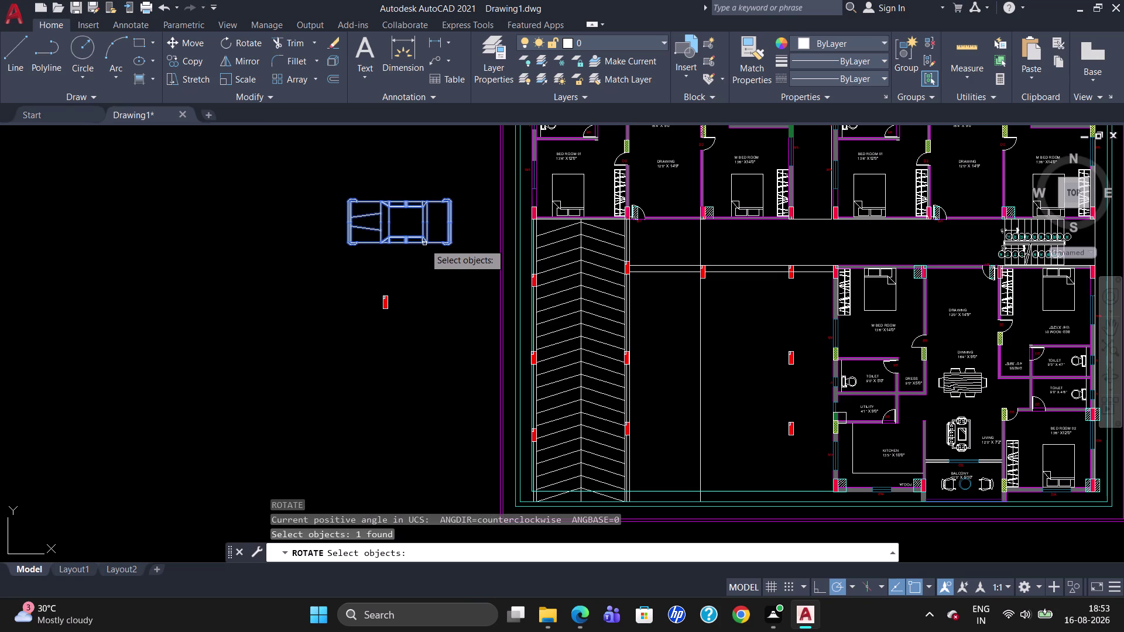
key(Return)
click(446, 206)
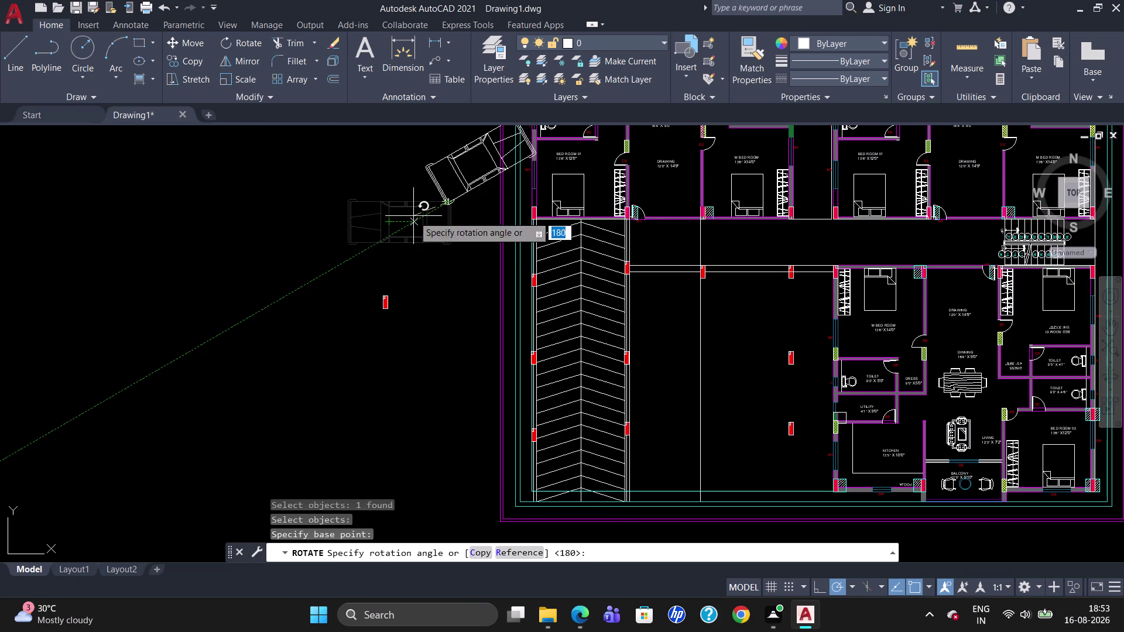
click(418, 198)
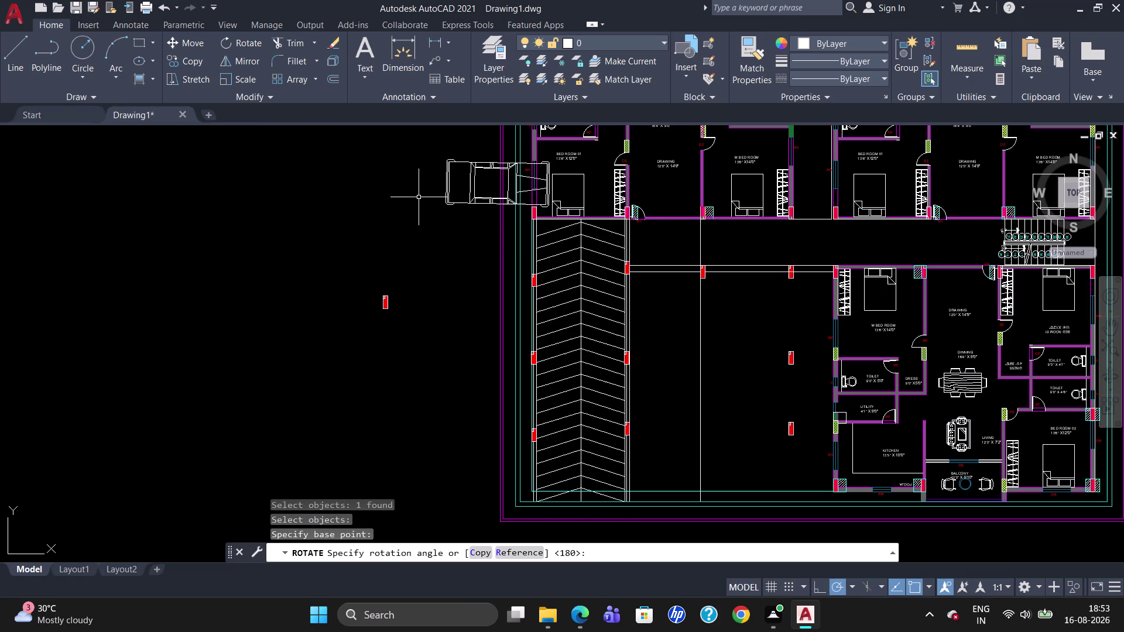
Copy the rotated top-view car to three stacked bay positions and start SCALE on the top copy.
click(447, 195)
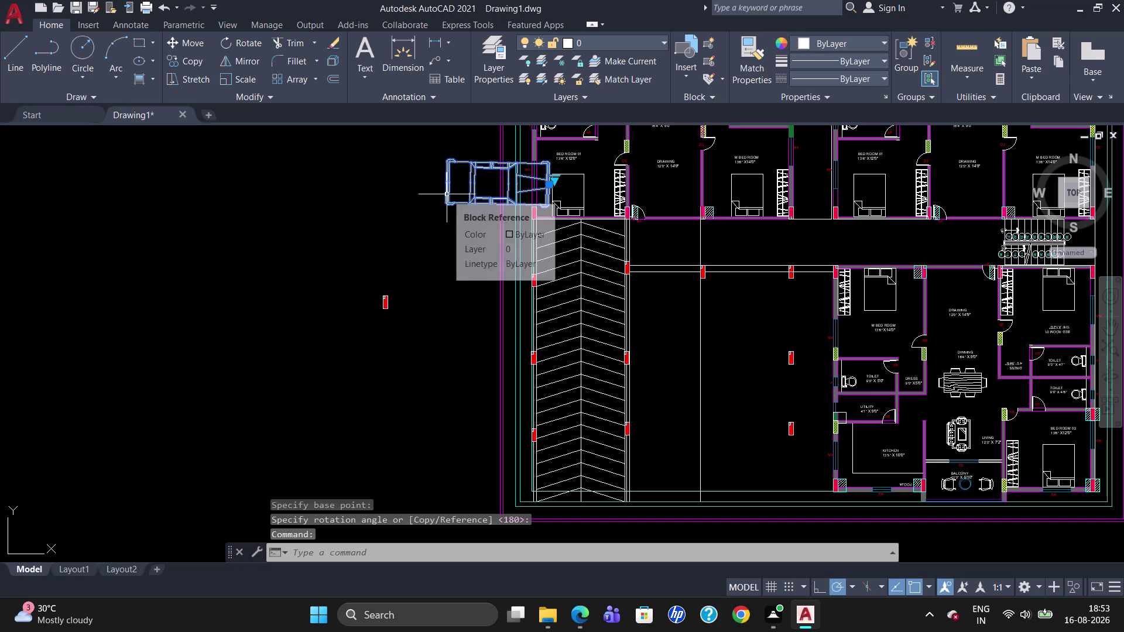
key(c)
key(o)
key(Return)
click(445, 163)
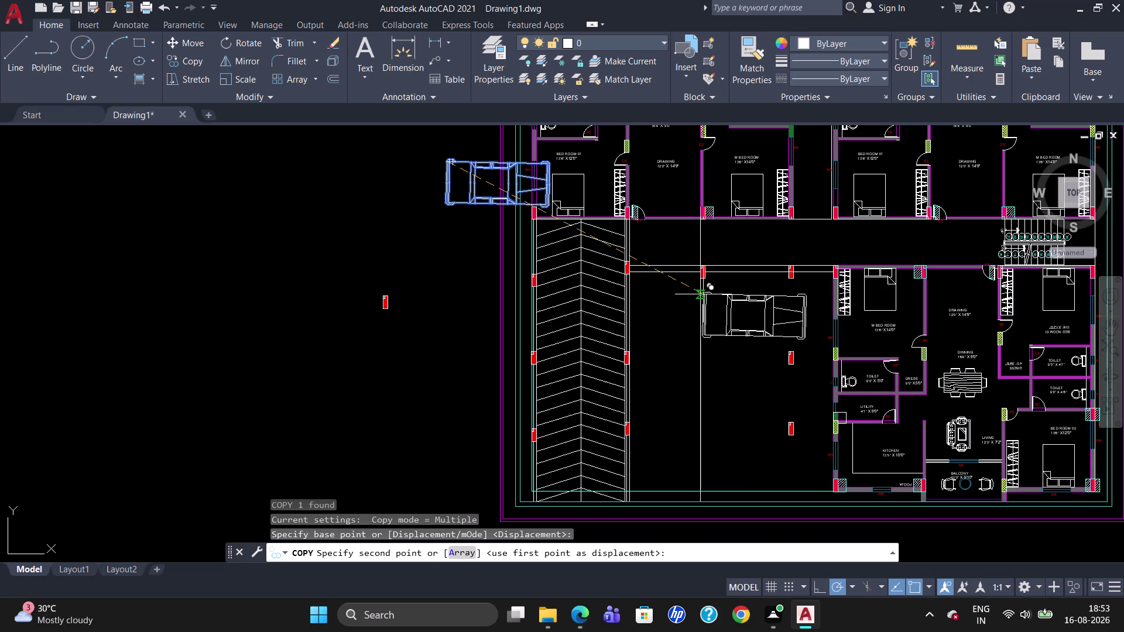
click(703, 295)
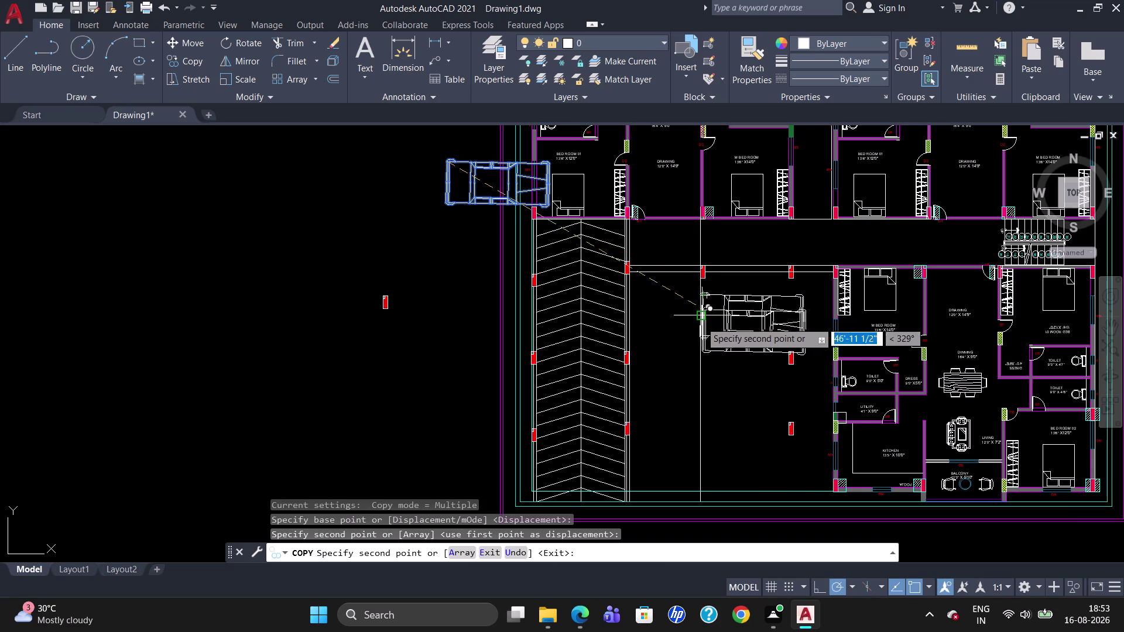
click(703, 366)
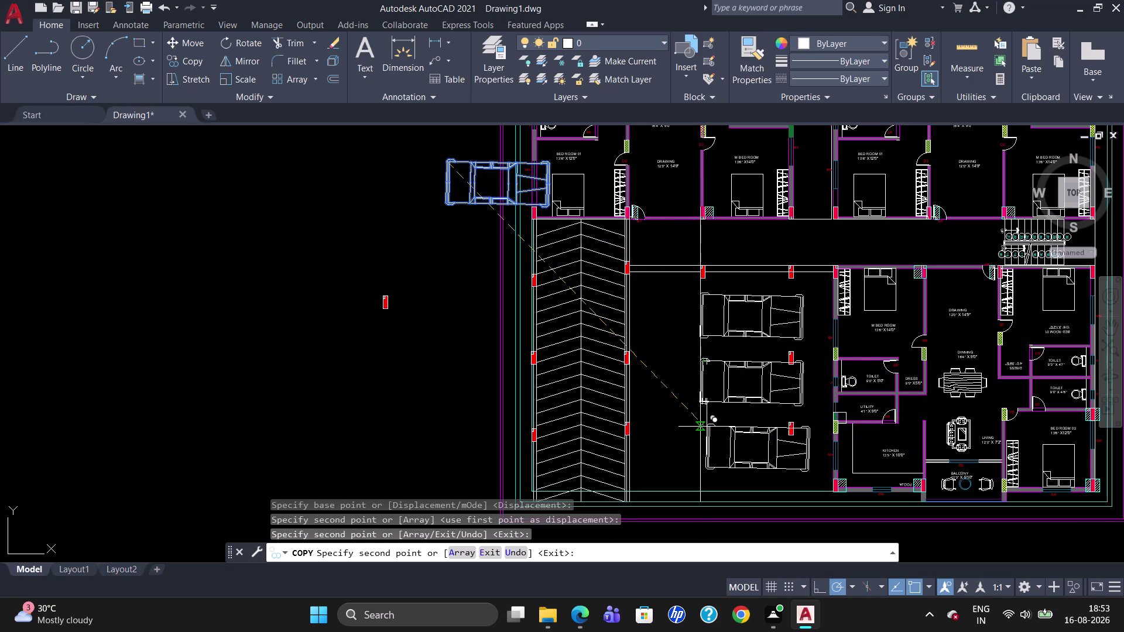
click(705, 429)
key(Escape)
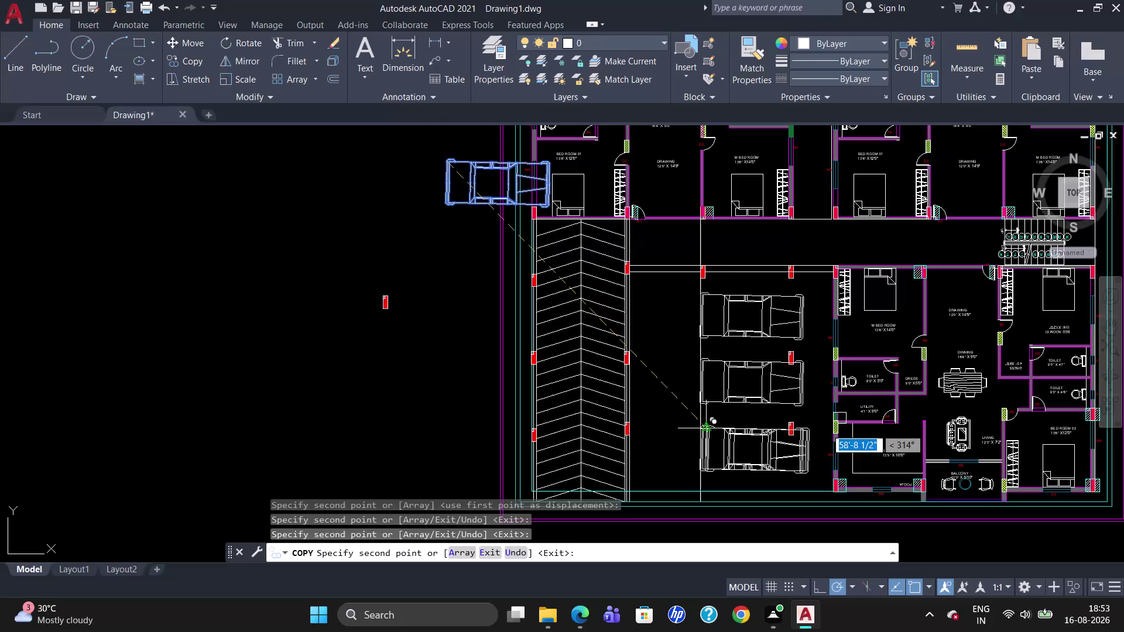
click(726, 296)
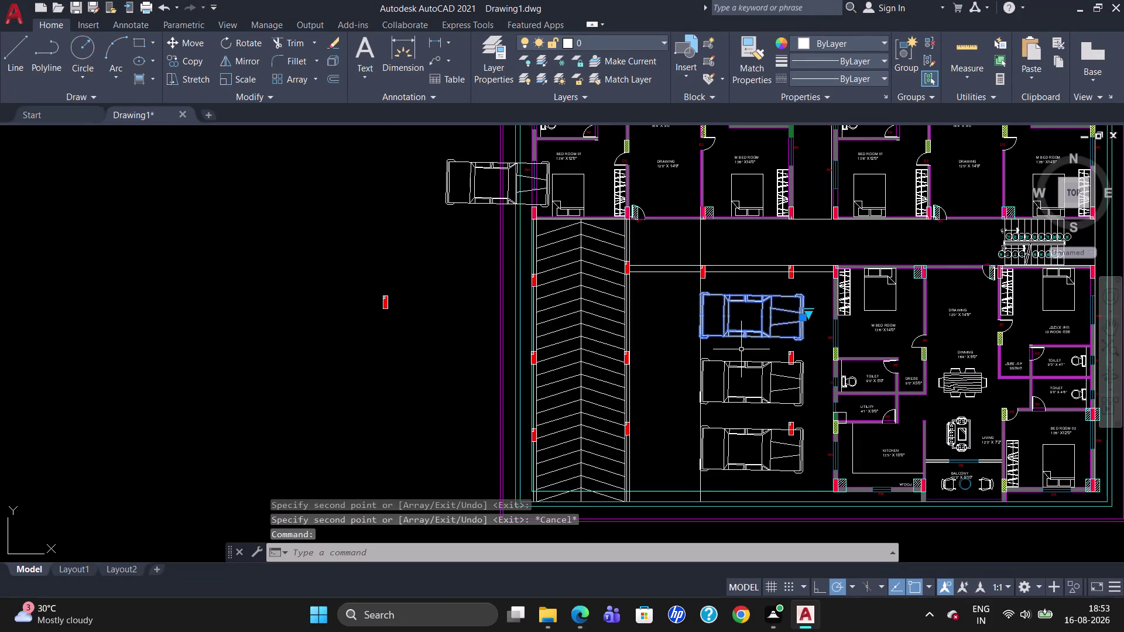
text(SC)
key(Return)
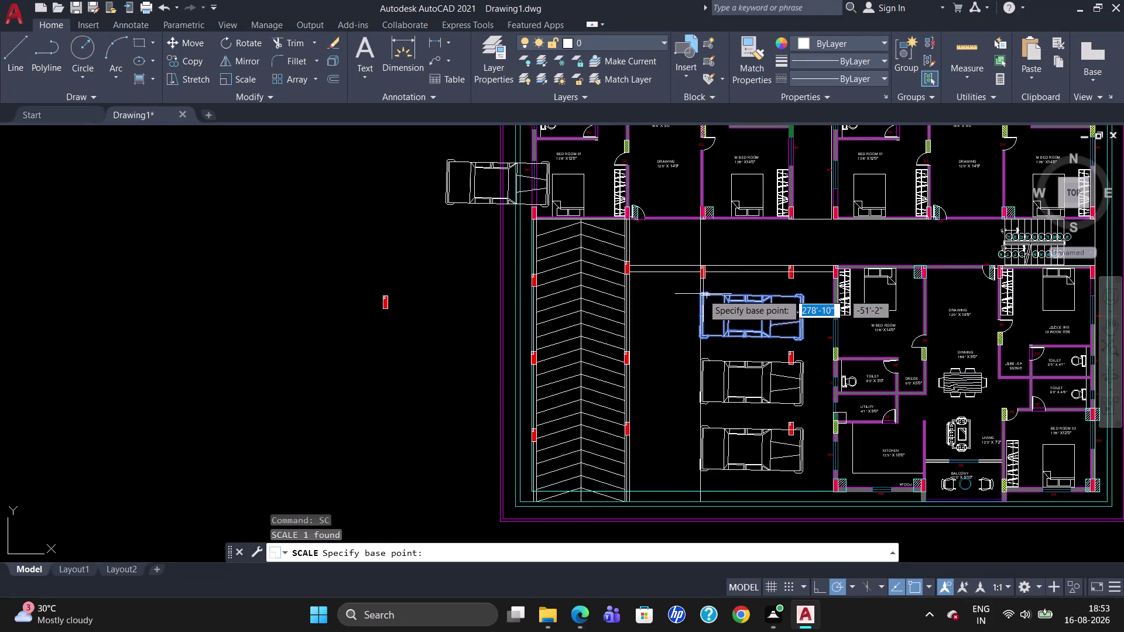
Shrink the top car and delete the two larger cars below it.
click(698, 295)
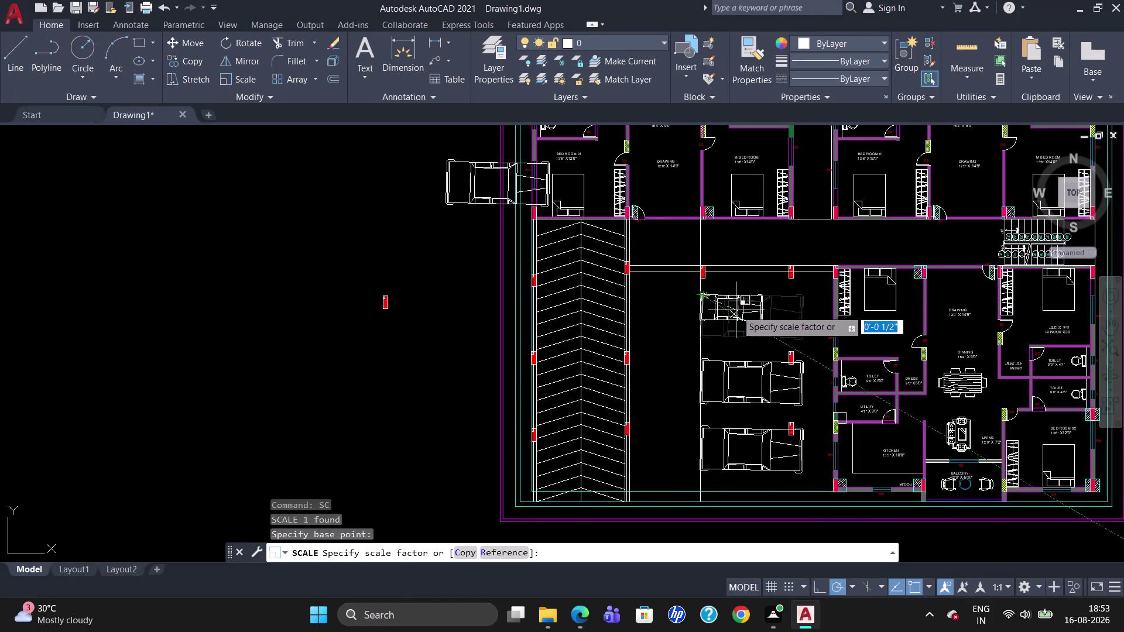
click(750, 307)
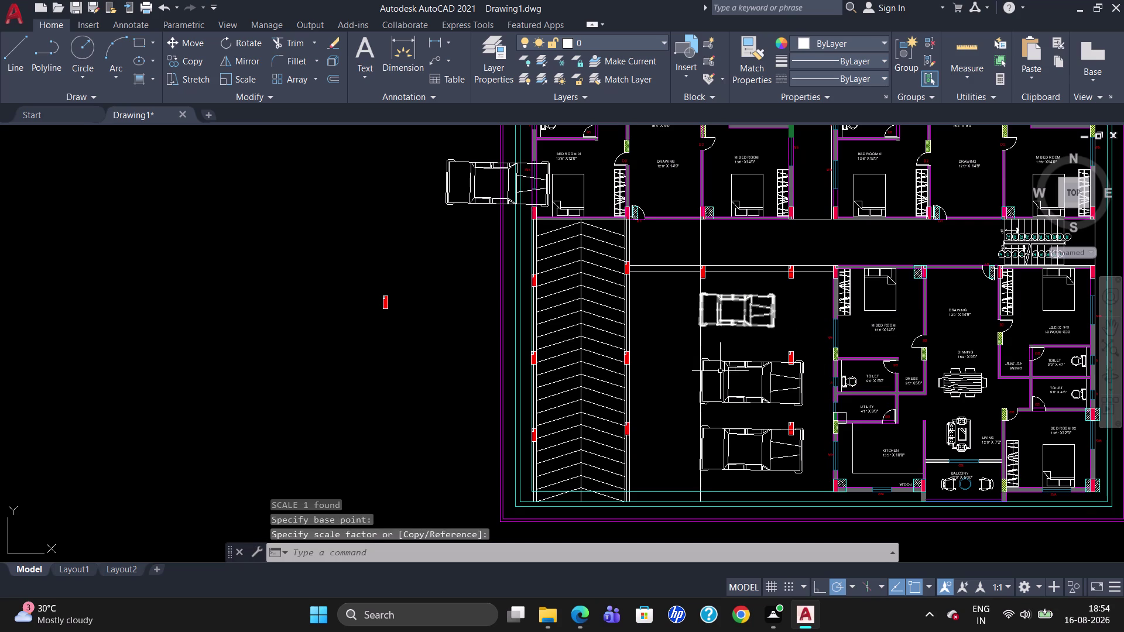
click(737, 294)
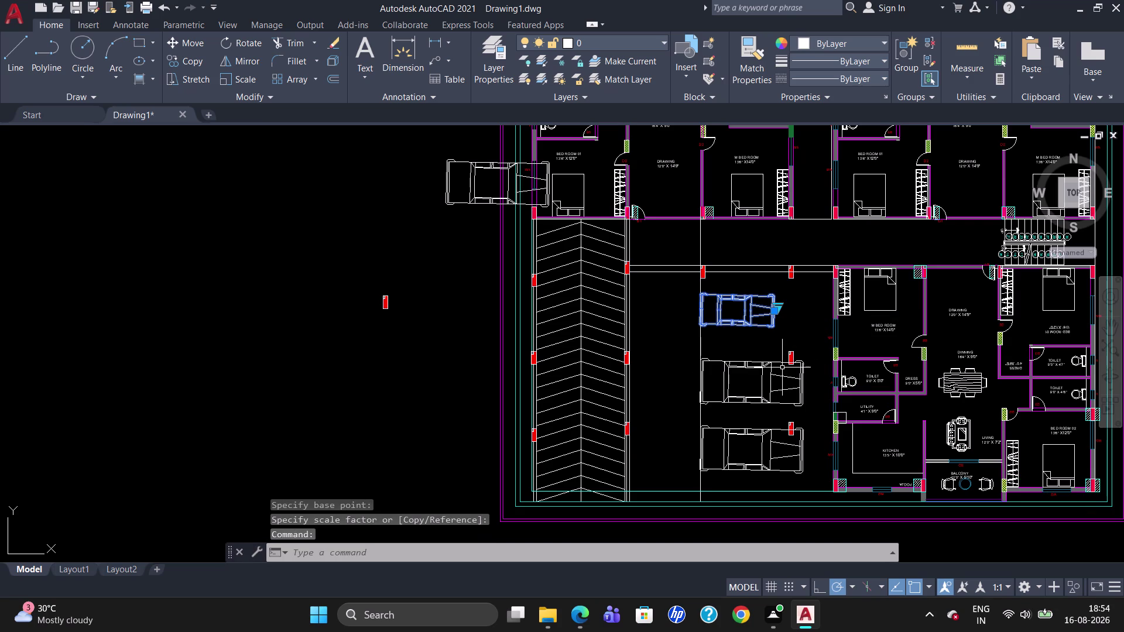
key(Escape)
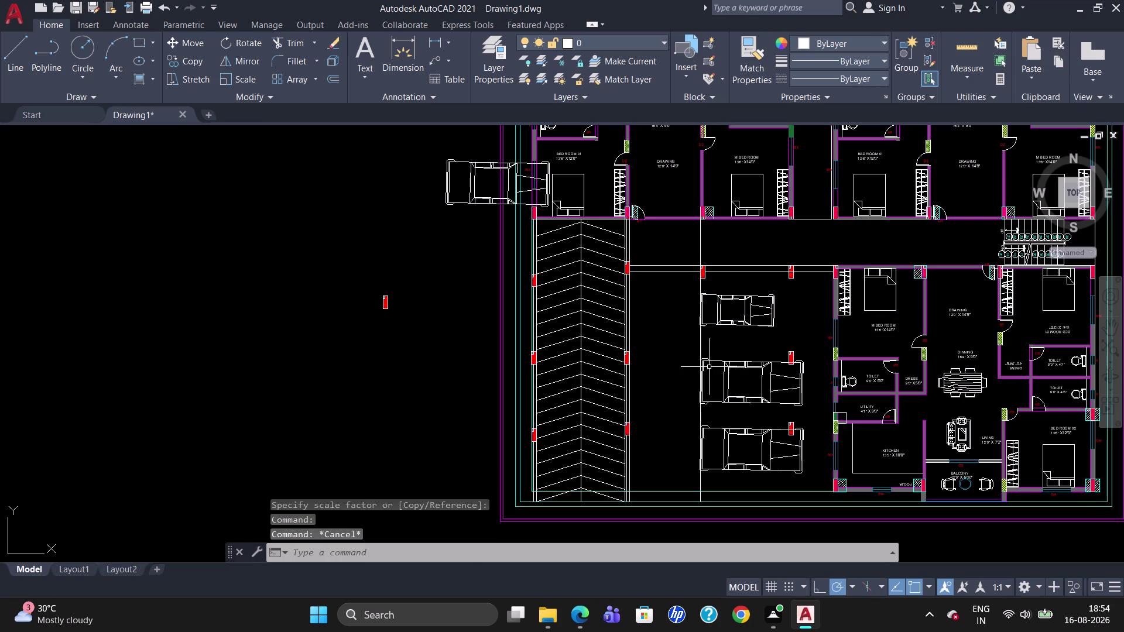
click(761, 365)
click(750, 431)
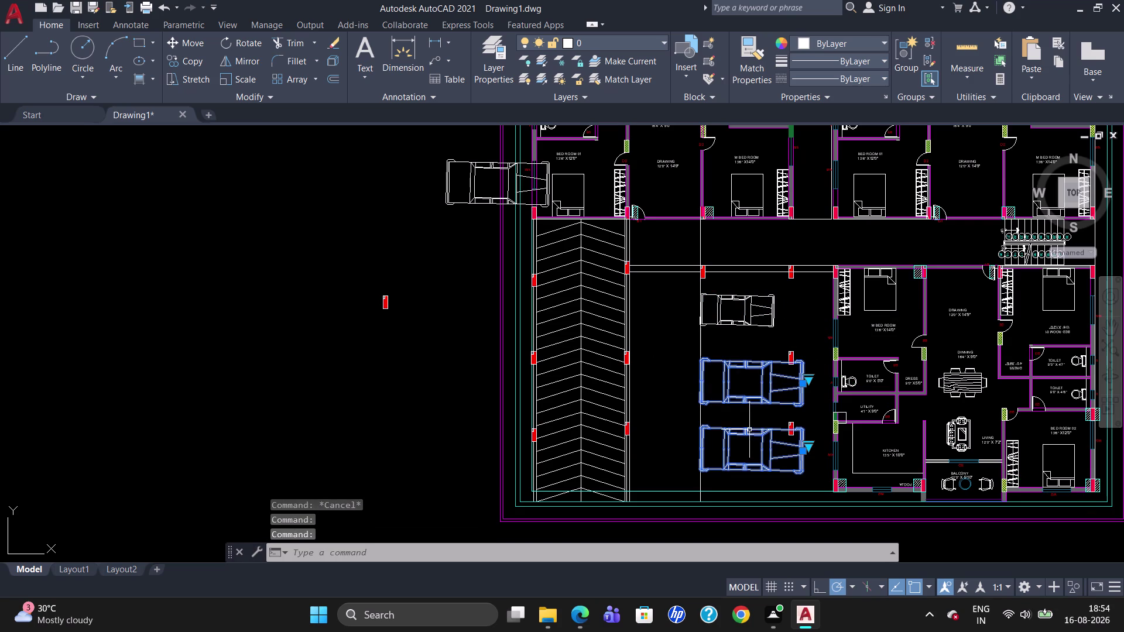
key(Delete)
Move the small car into its place at the top of the parking bay.
click(722, 297)
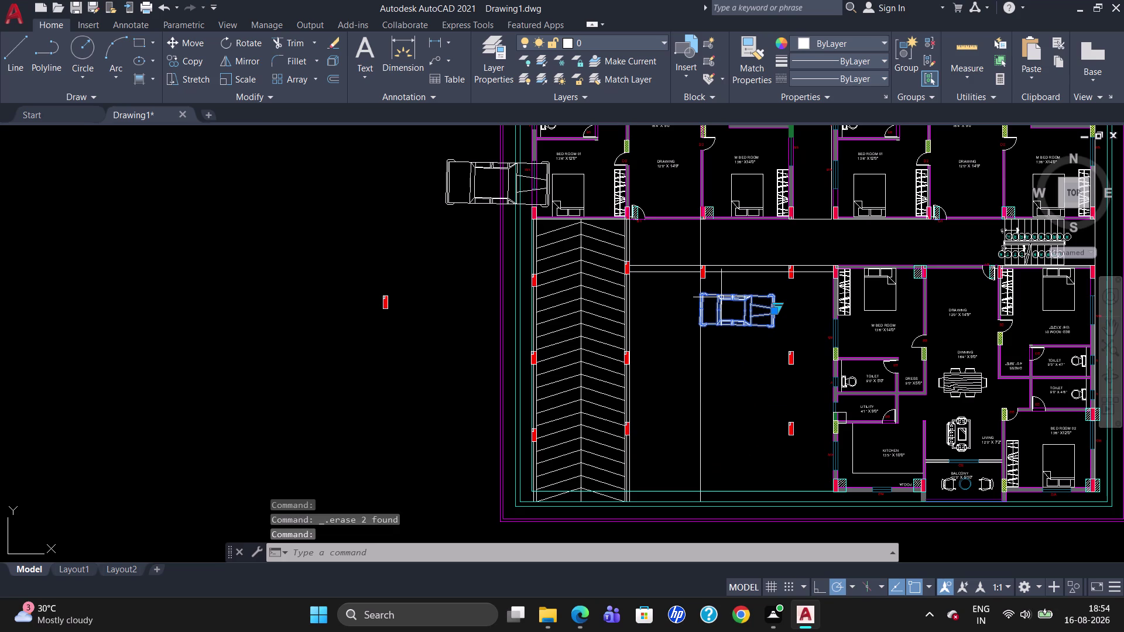
key(m)
key(Return)
click(703, 296)
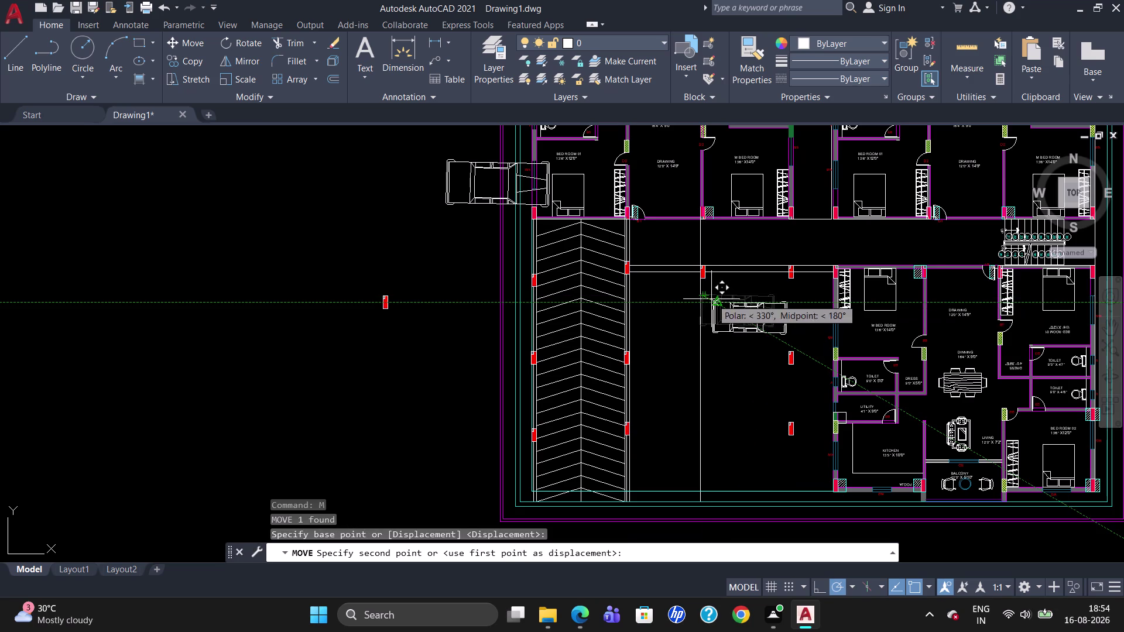
click(710, 299)
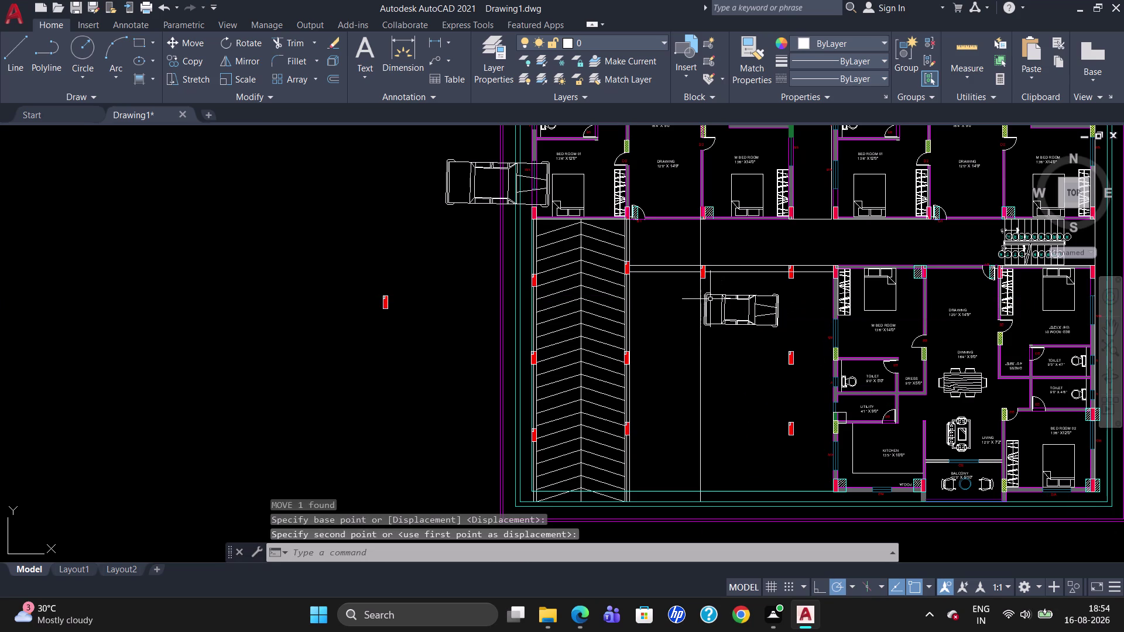
Copy the small car to two positions further down, forming a column of three.
click(716, 325)
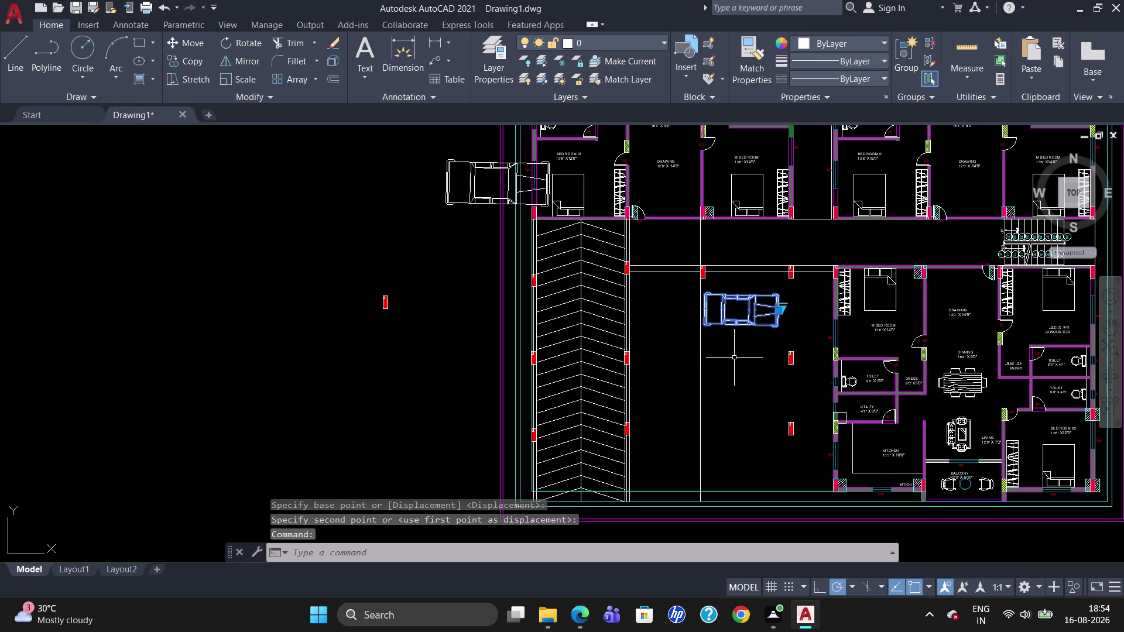
text(CO)
key(Return)
click(705, 292)
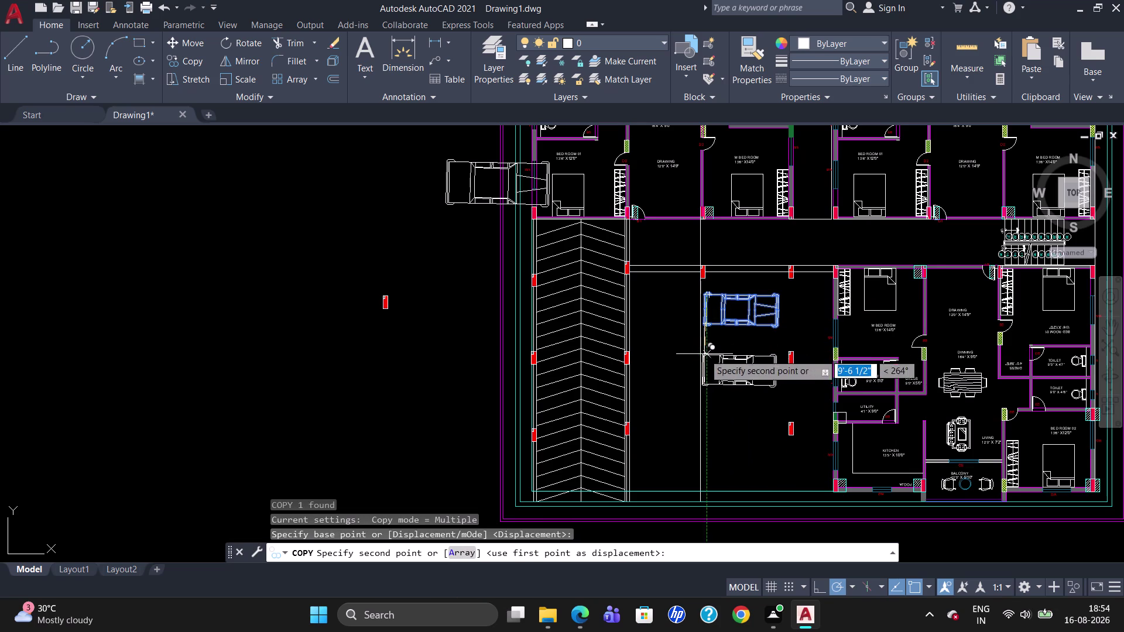
click(709, 352)
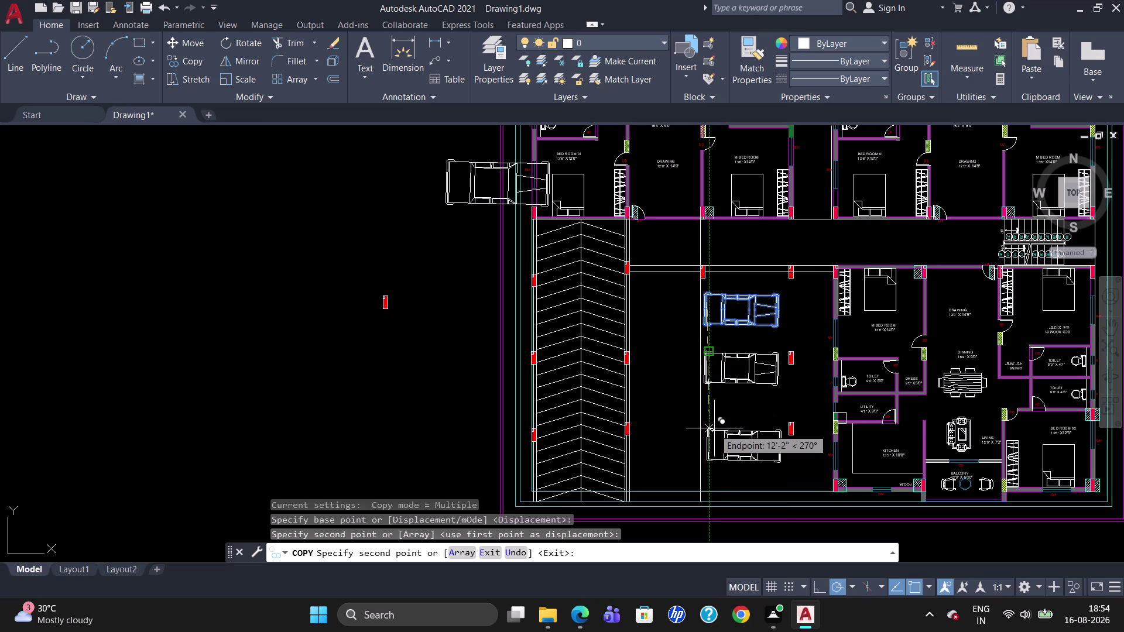
click(714, 431)
key(Escape)
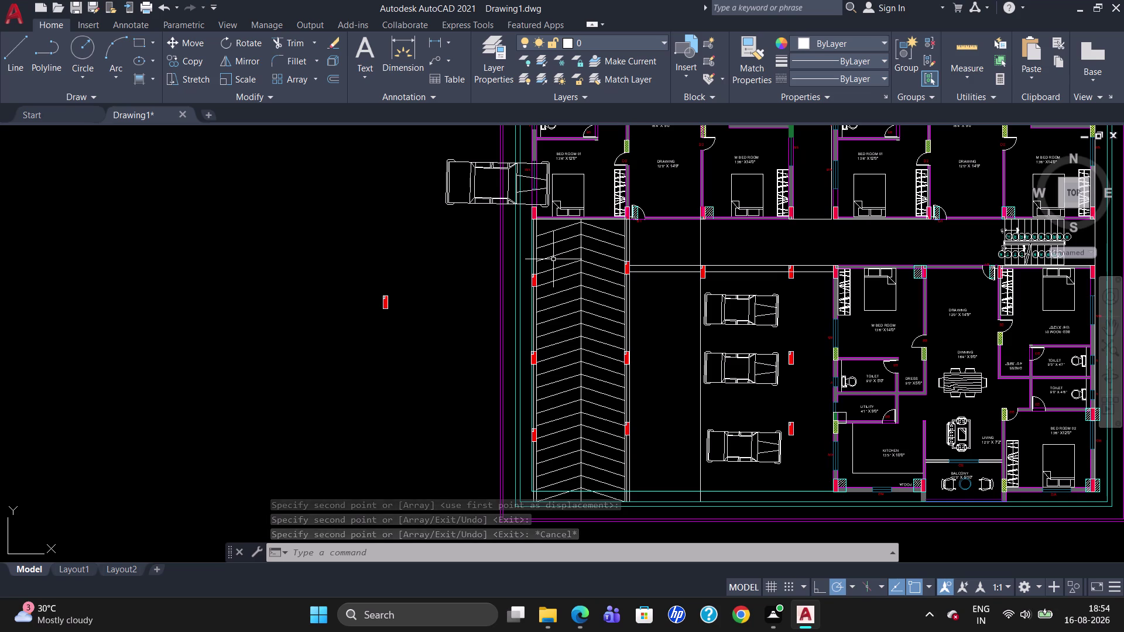
key(l)
key(Return)
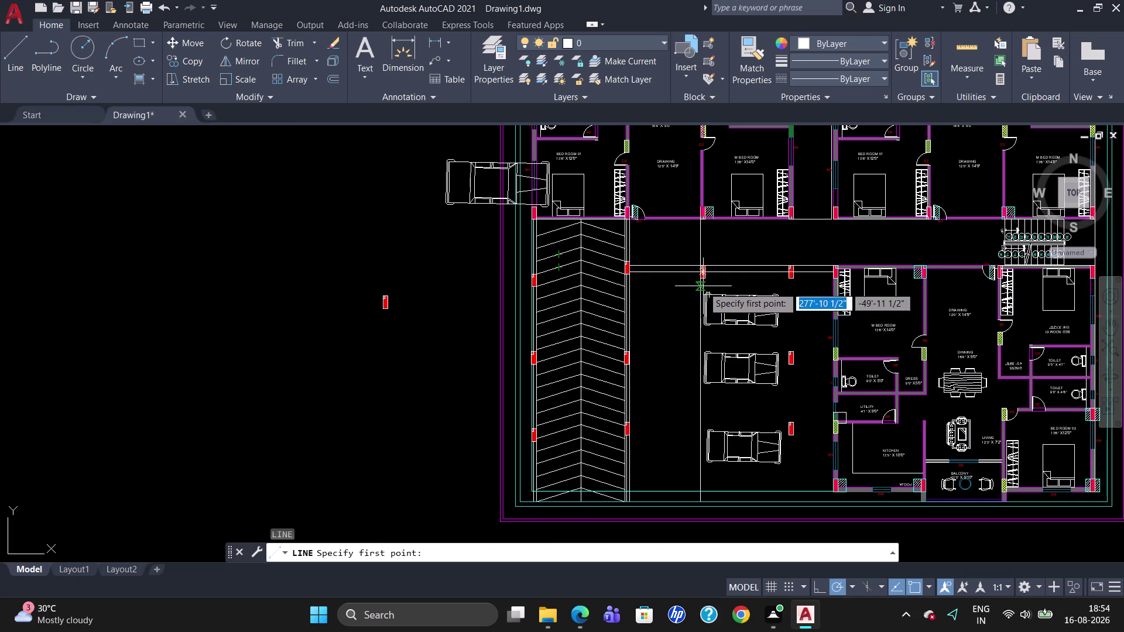
Draw line edges along the top, right and bottom around the upper two parked cars.
scroll(up, 3)
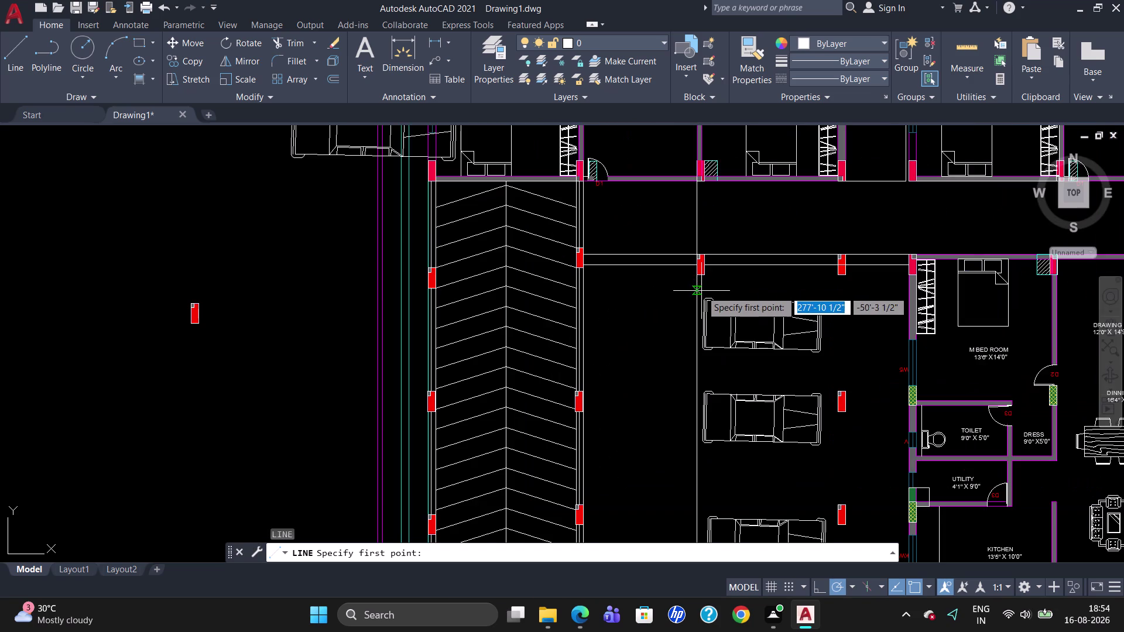
click(696, 288)
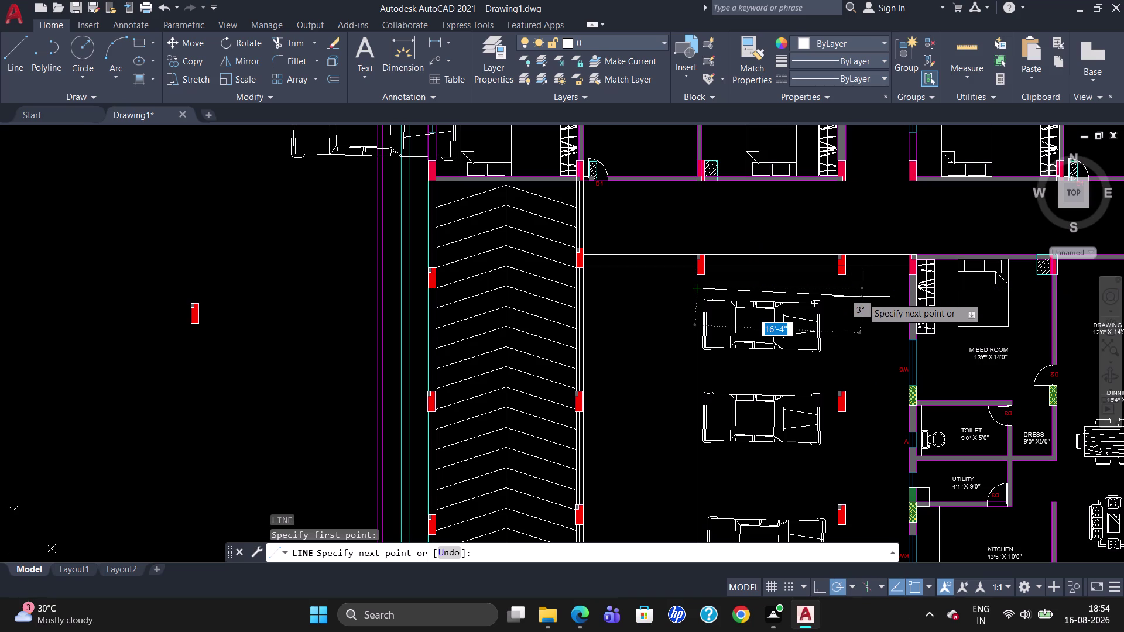
click(855, 291)
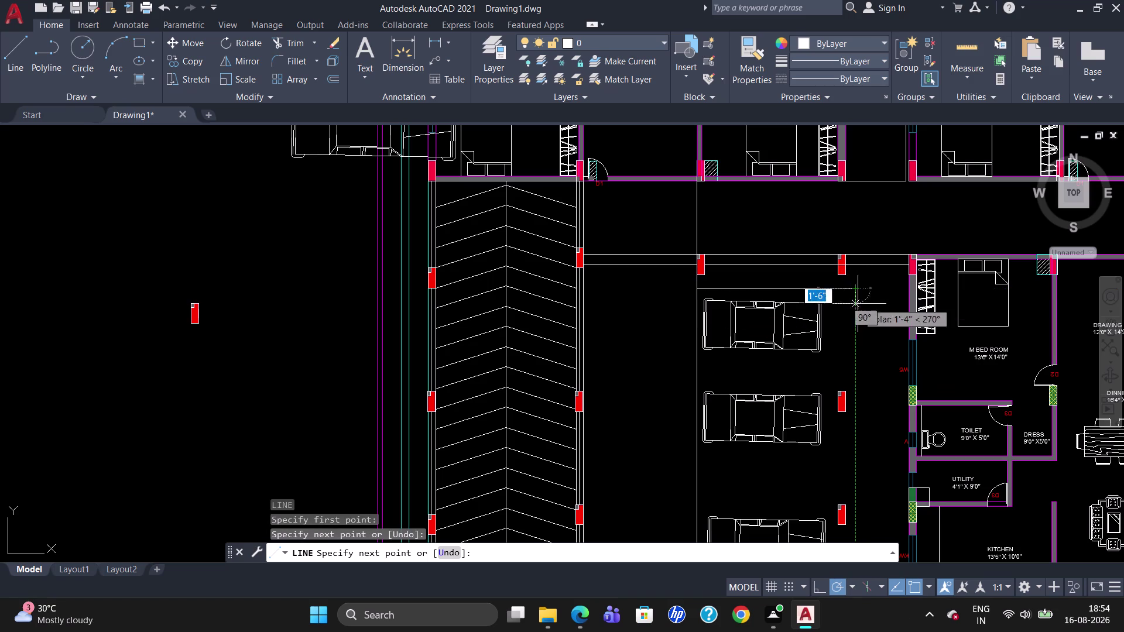
click(857, 451)
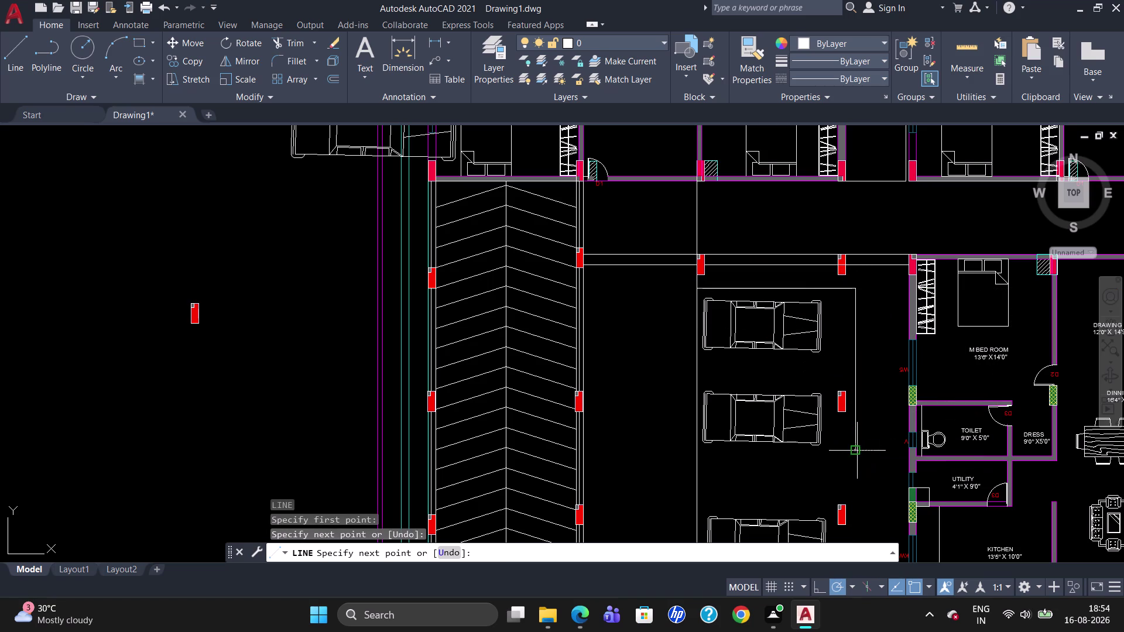
click(698, 457)
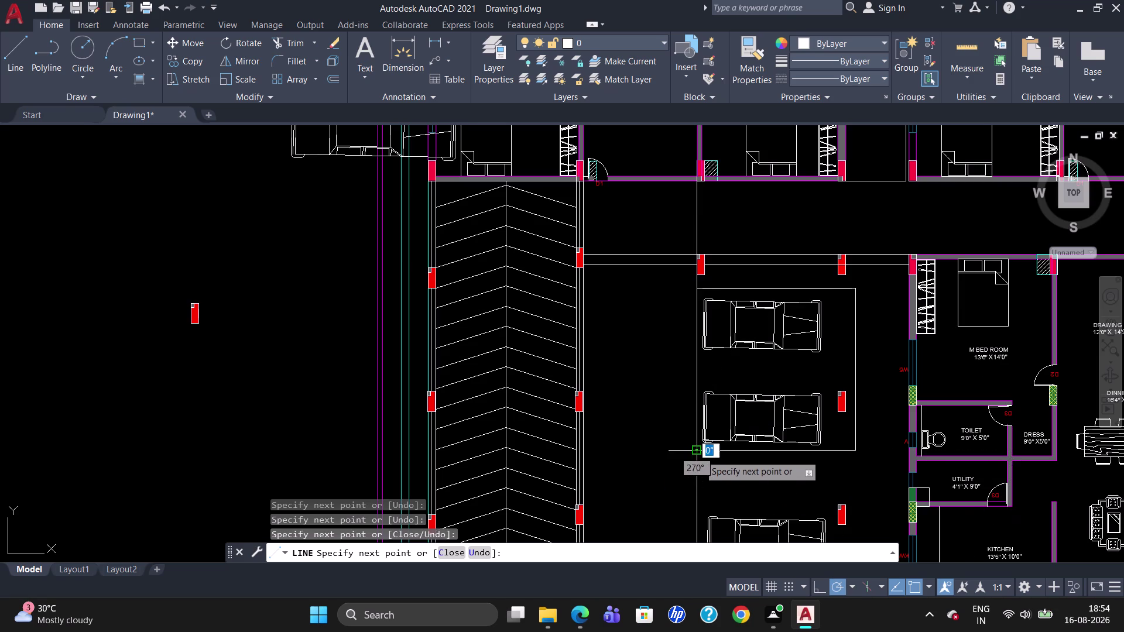
scroll(down, 3)
scroll(up, 3)
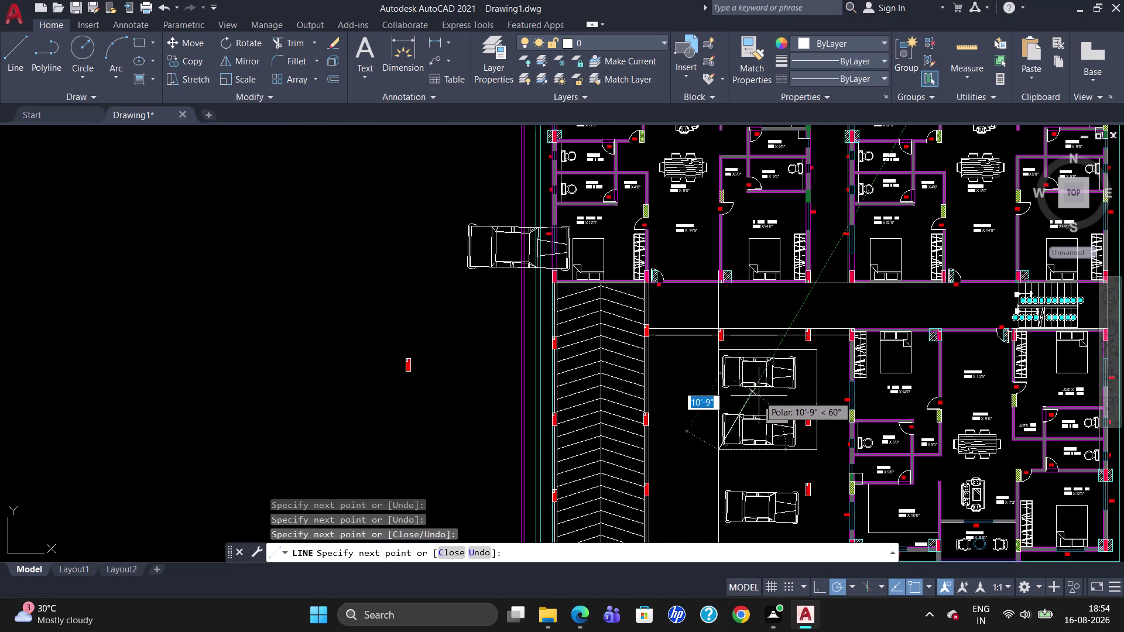
key(Escape)
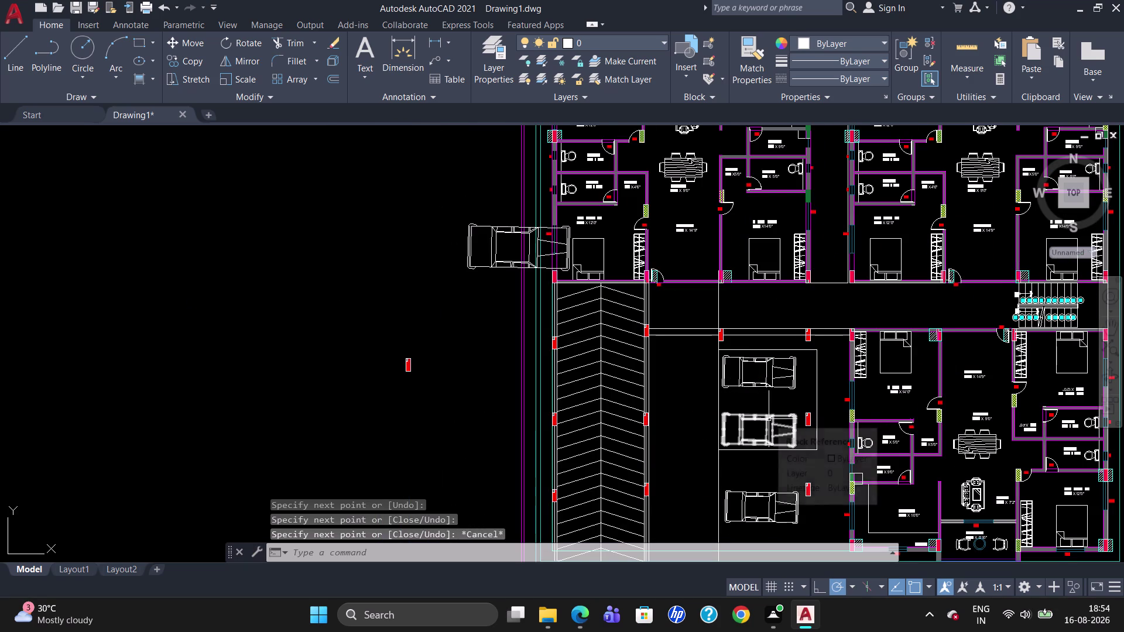
click(810, 422)
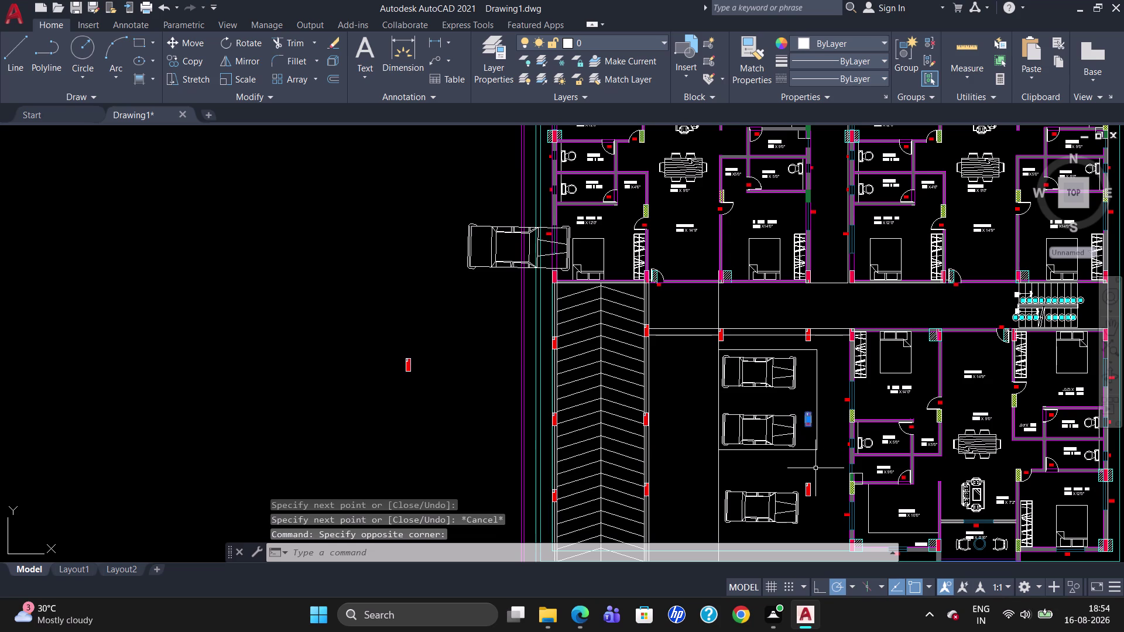
Delete two sets of leftover objects around the bottom parked car.
key(Delete)
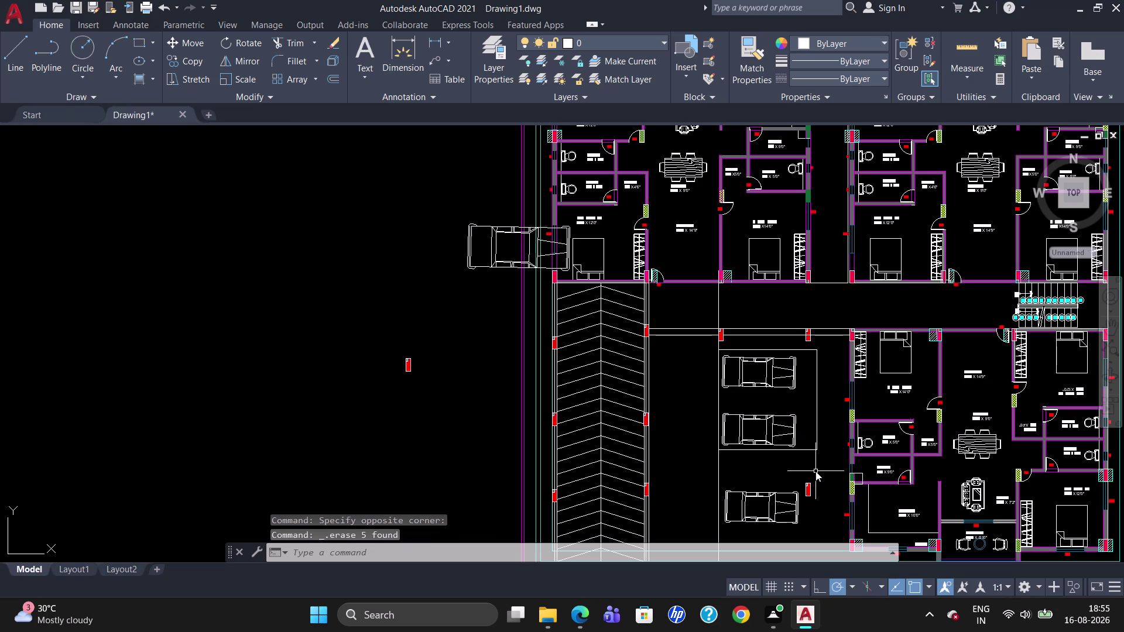
click(807, 496)
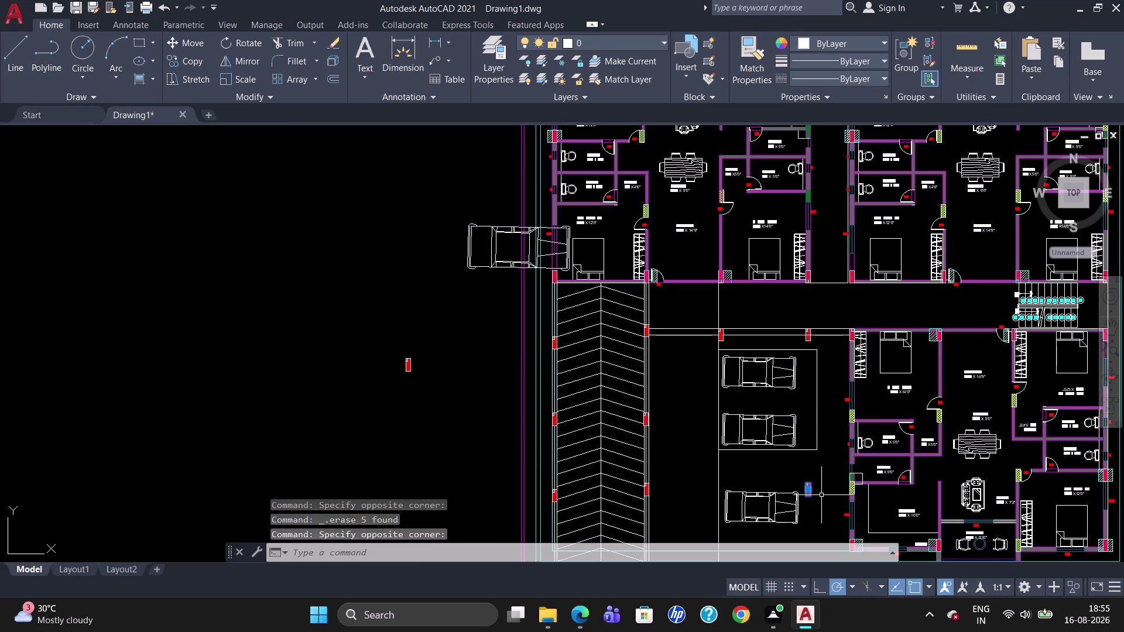
key(Delete)
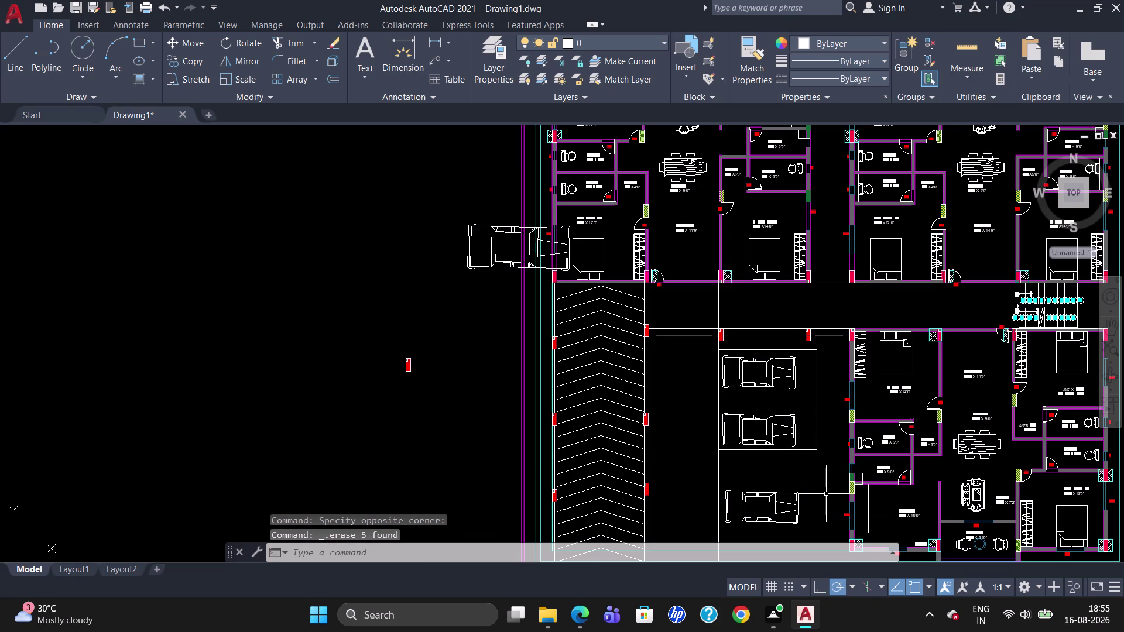
click(764, 497)
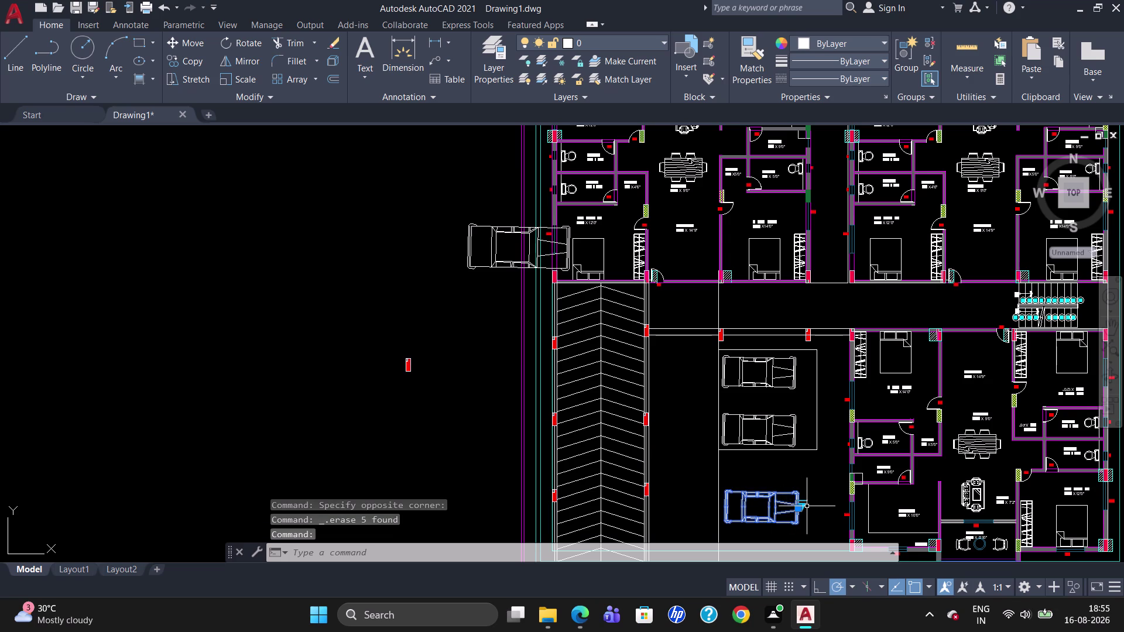
key(Escape)
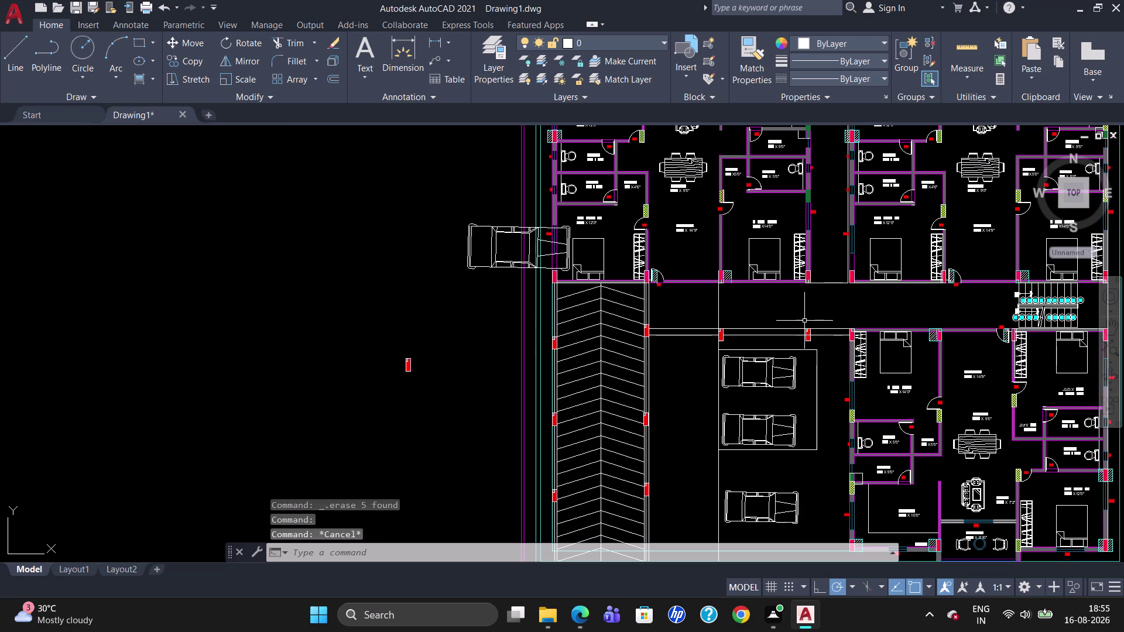
Attempt to copy the small wall mark on the upper wall.
click(809, 332)
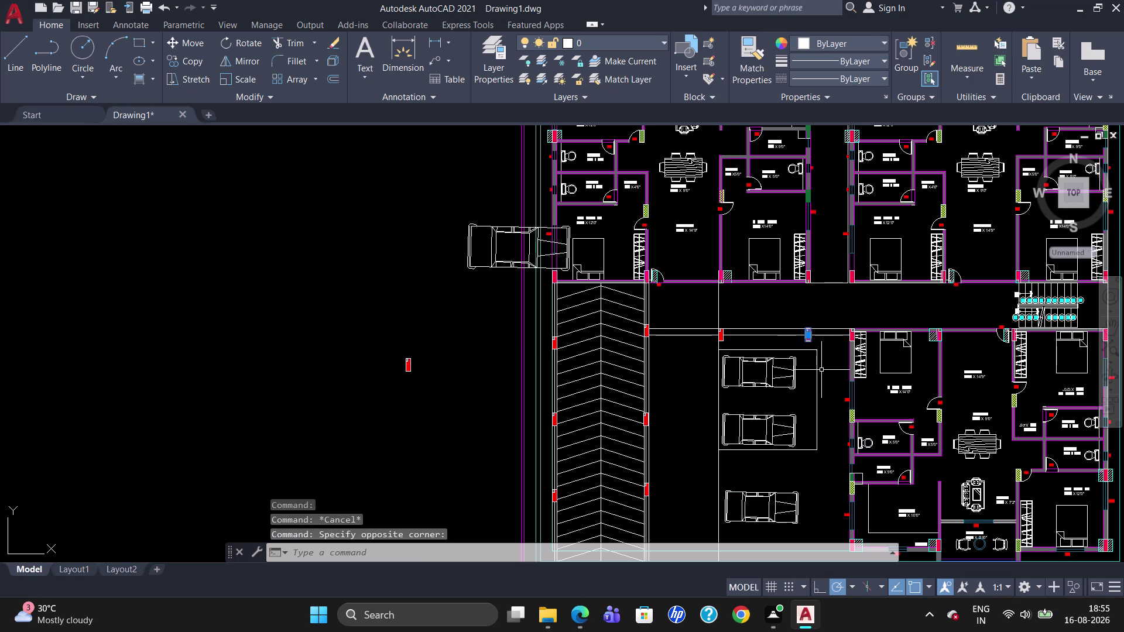
key(v)
key(BackSpace)
text(C)
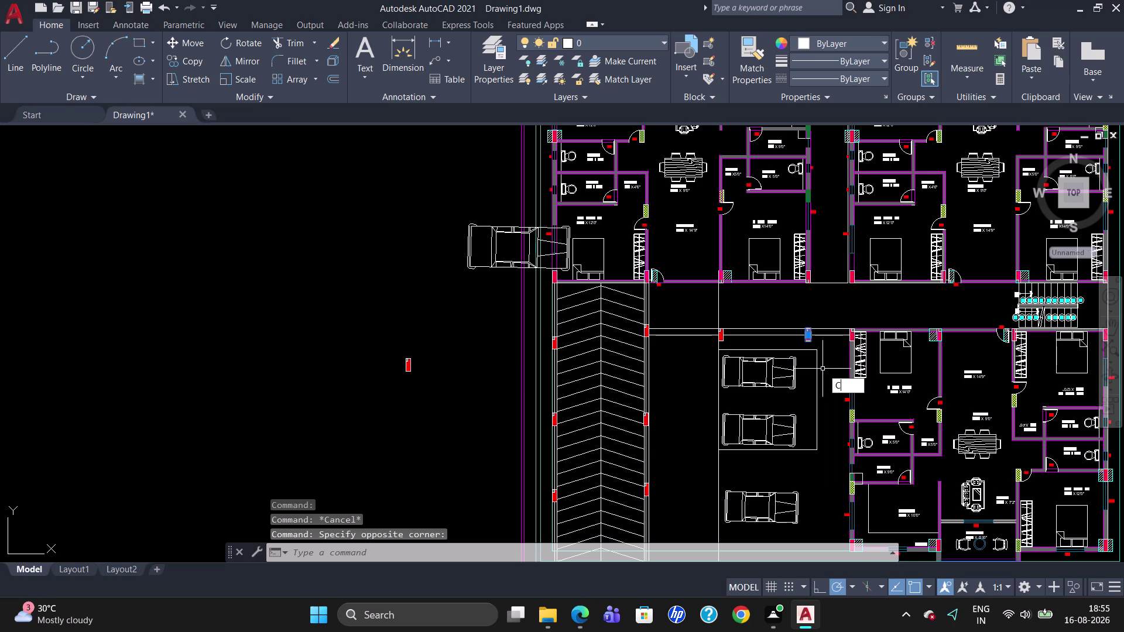
text(0)
key(Return)
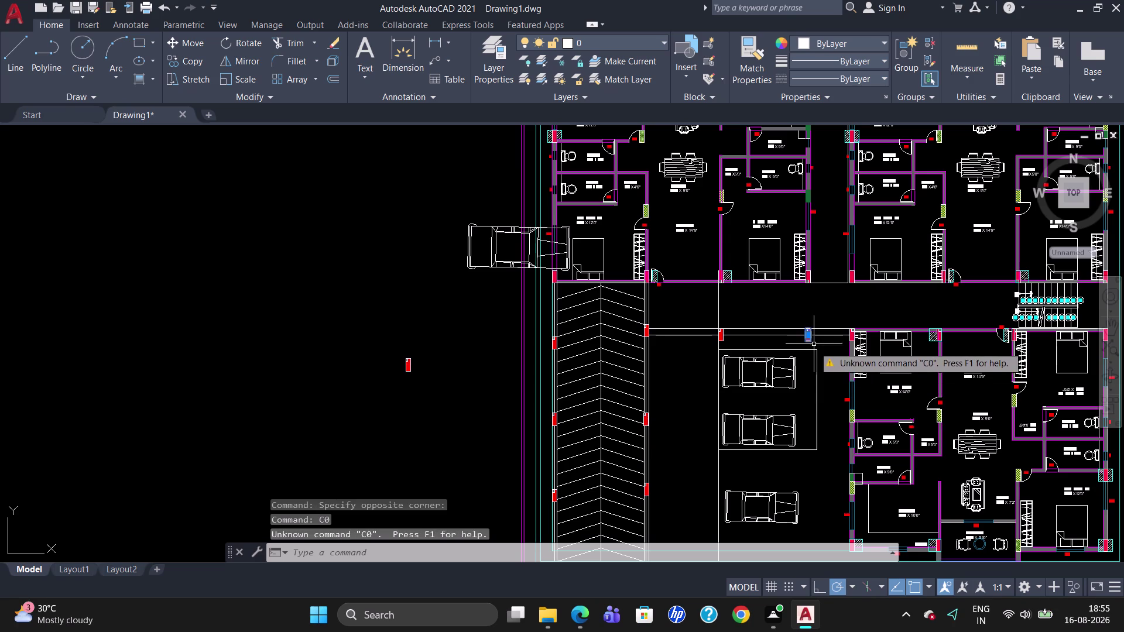
key(Escape)
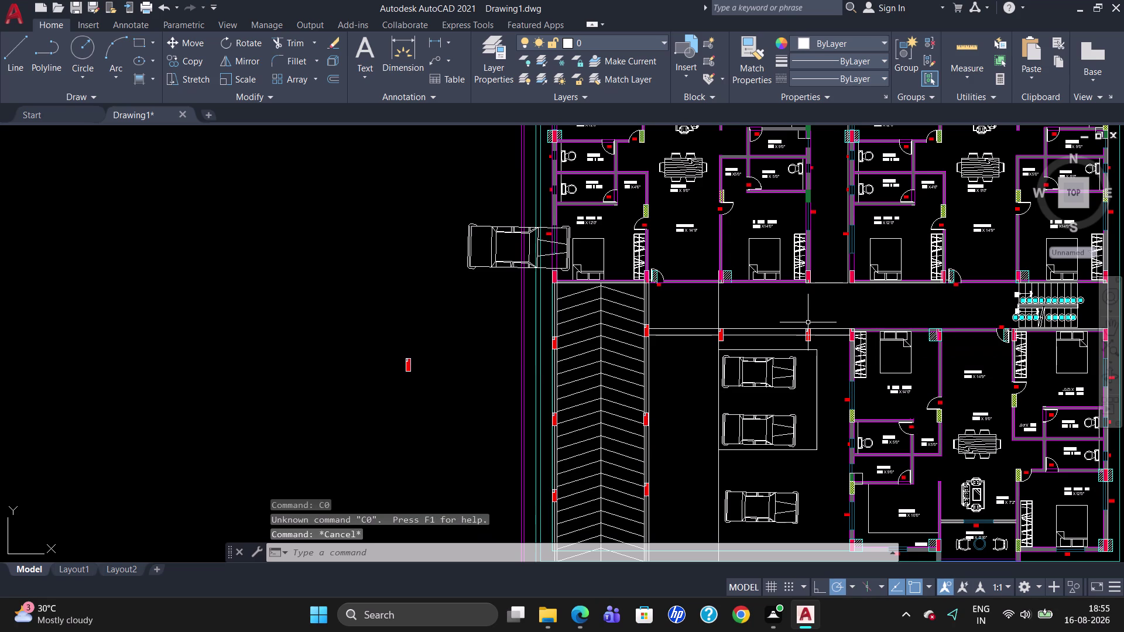
text(CO)
key(Return)
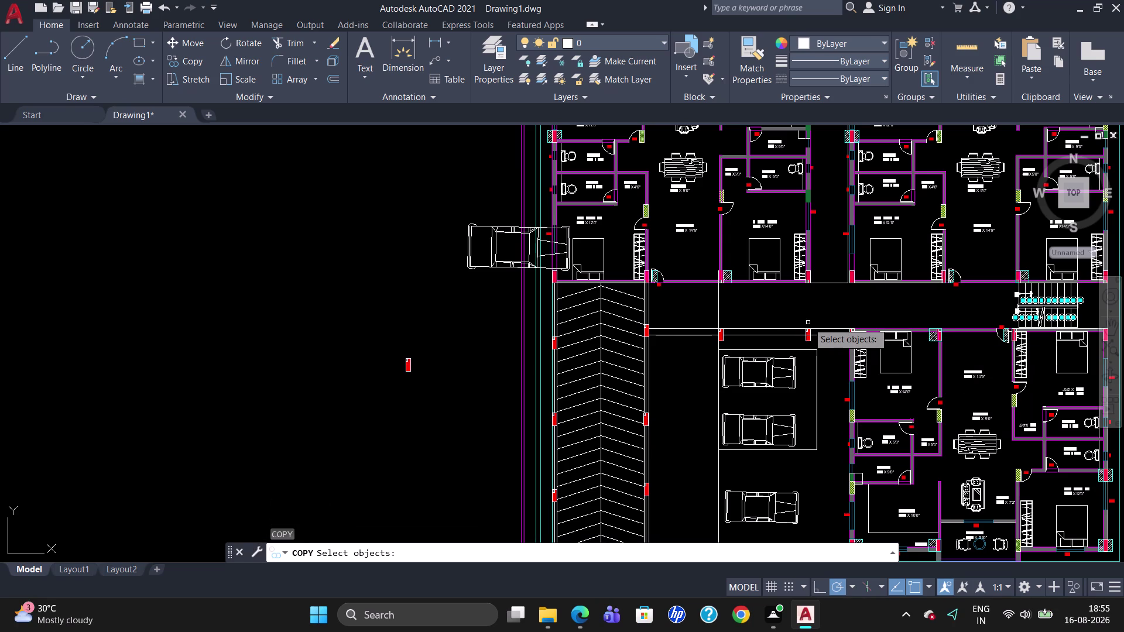
click(810, 333)
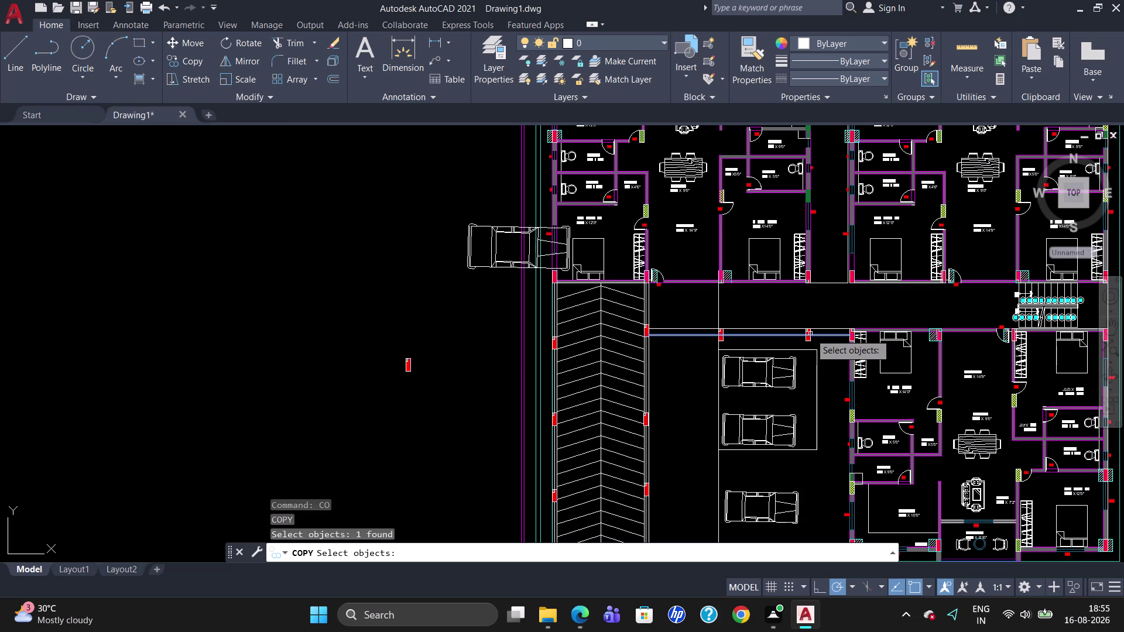
key(Escape)
Copy the five upper wall pieces to two spots near the lower car bay.
click(810, 332)
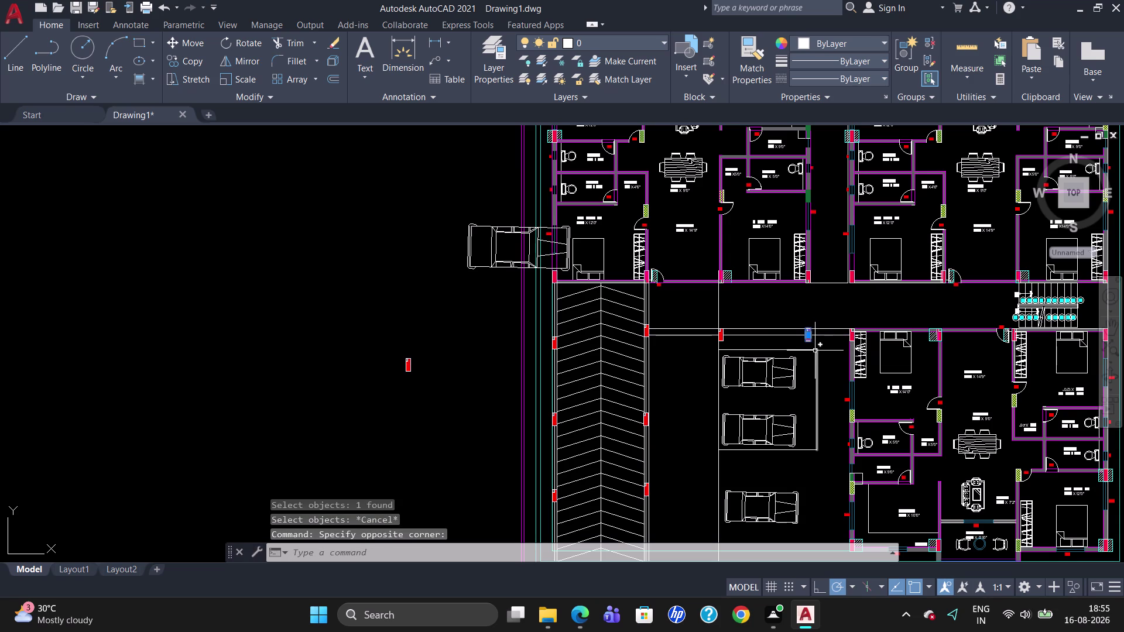
key(c)
key(o)
key(Return)
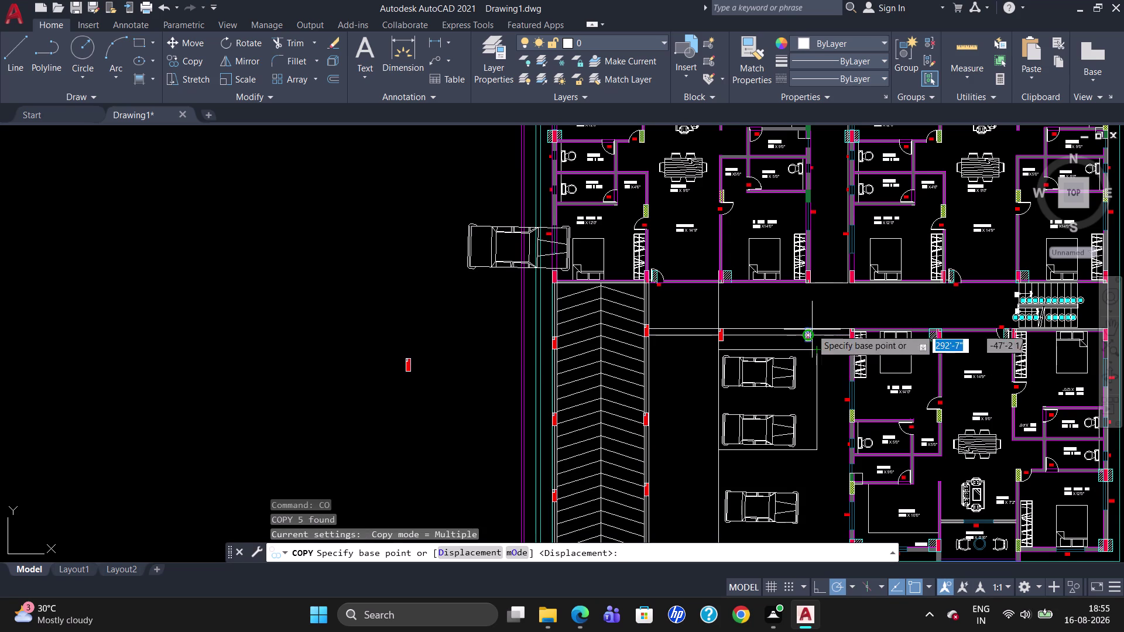
click(812, 328)
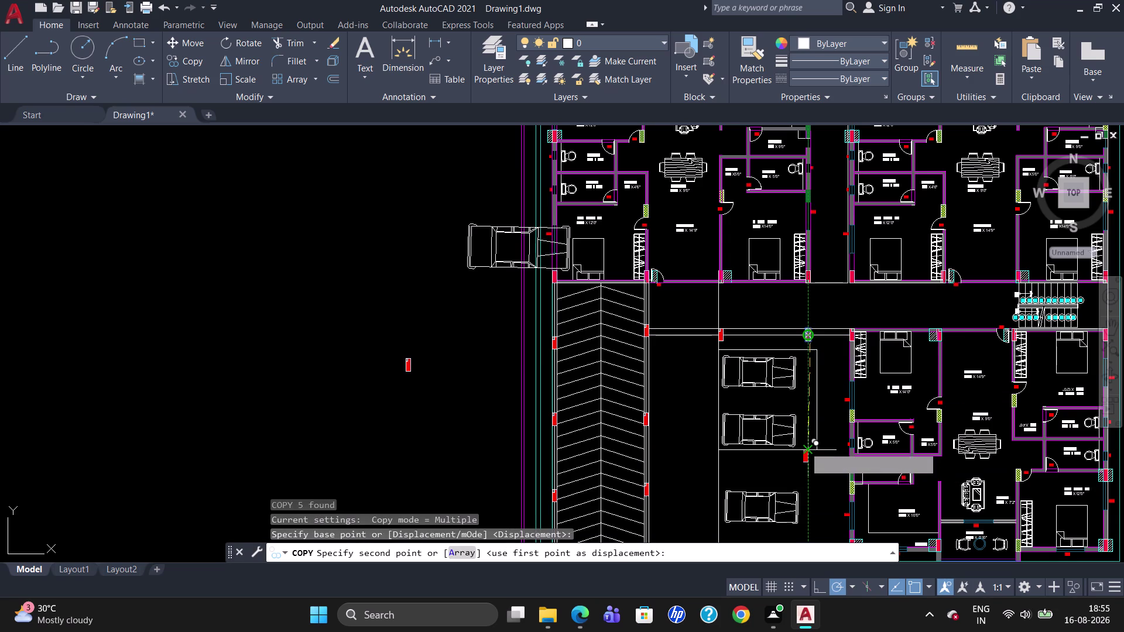
click(805, 447)
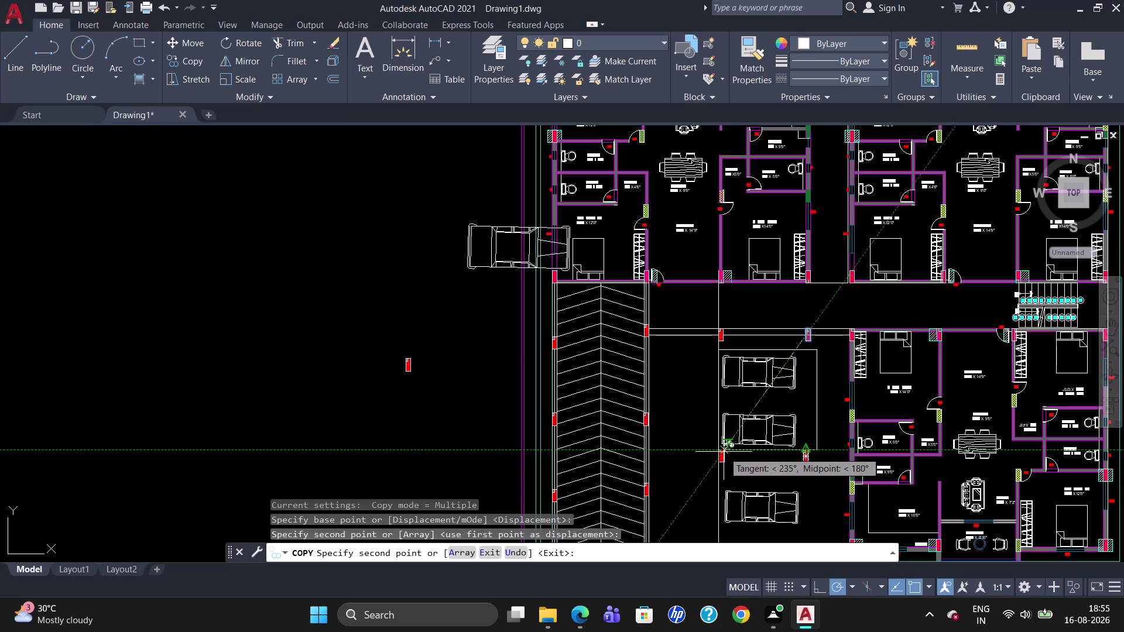
click(724, 451)
key(Escape)
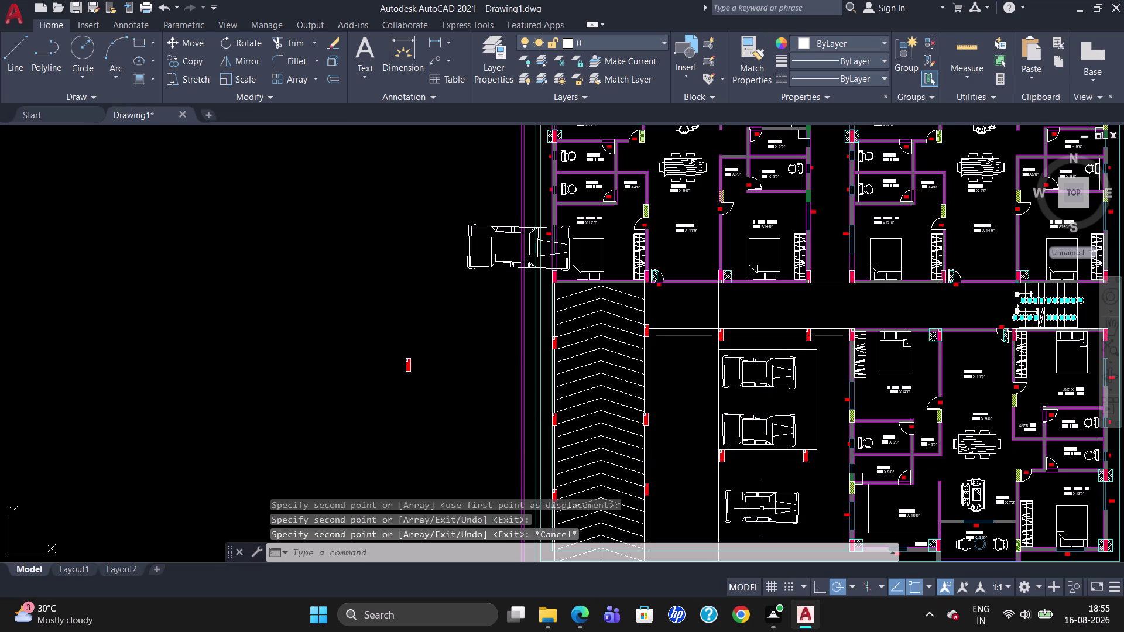
Move the bottom car slightly into place below the outlined bay.
click(758, 495)
key(m)
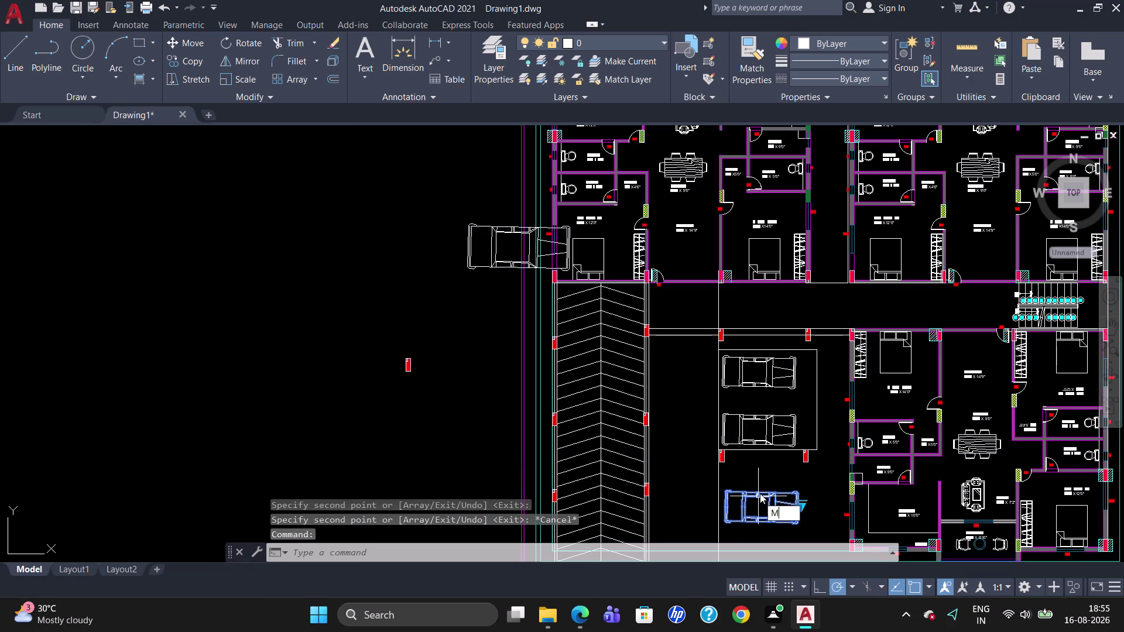
key(Return)
click(759, 491)
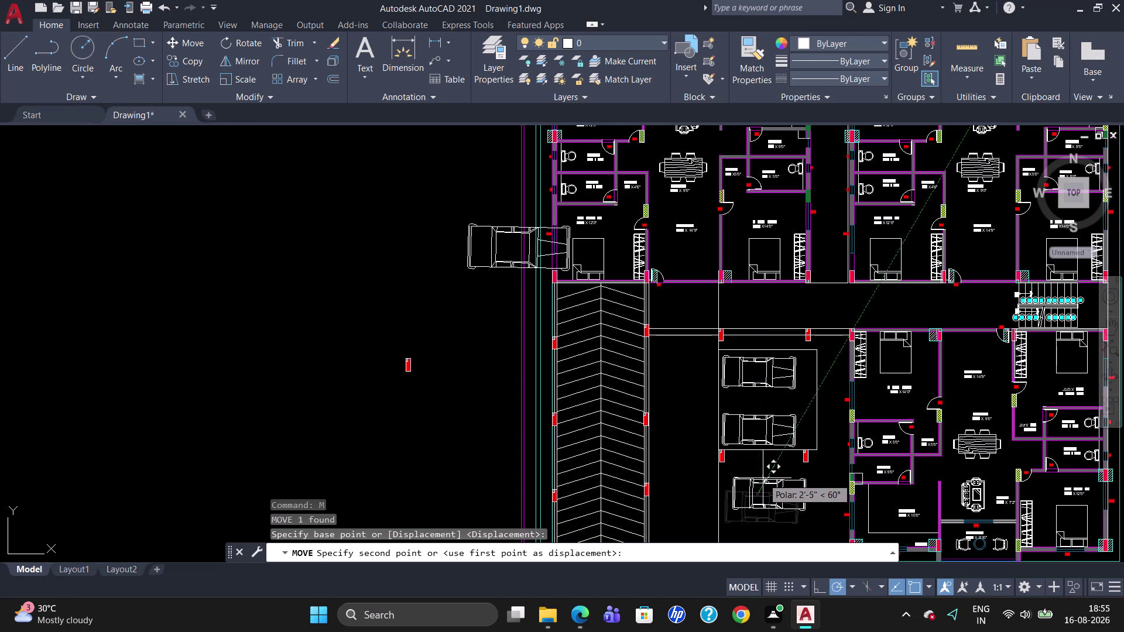
click(762, 479)
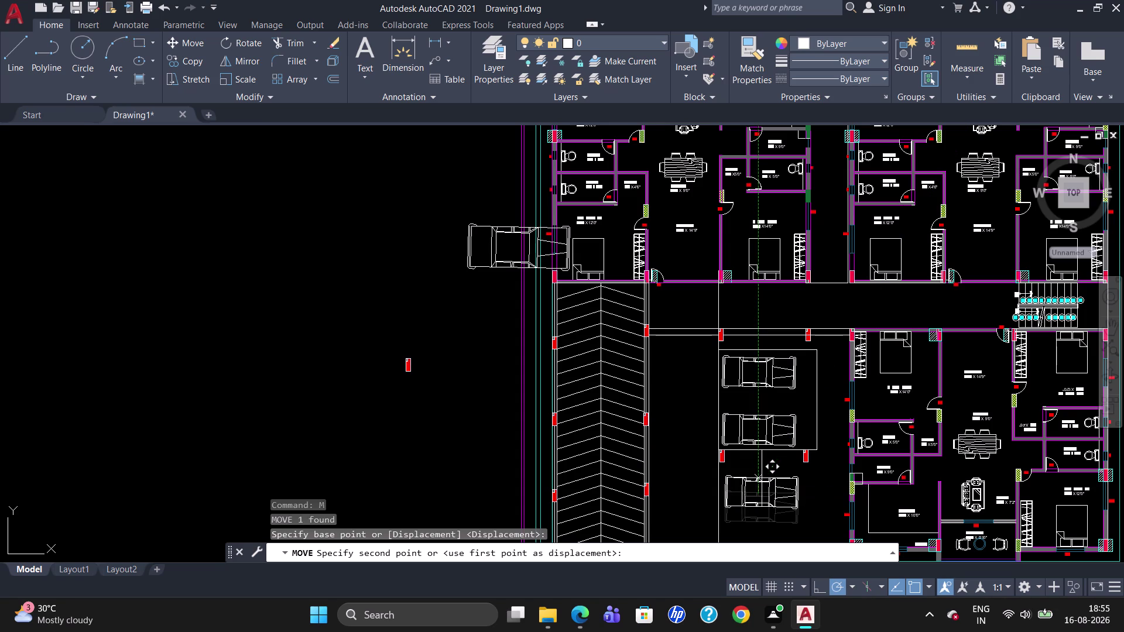
Draw a horizontal line along the bottom edge of the lowest car's bay.
key(l)
key(Return)
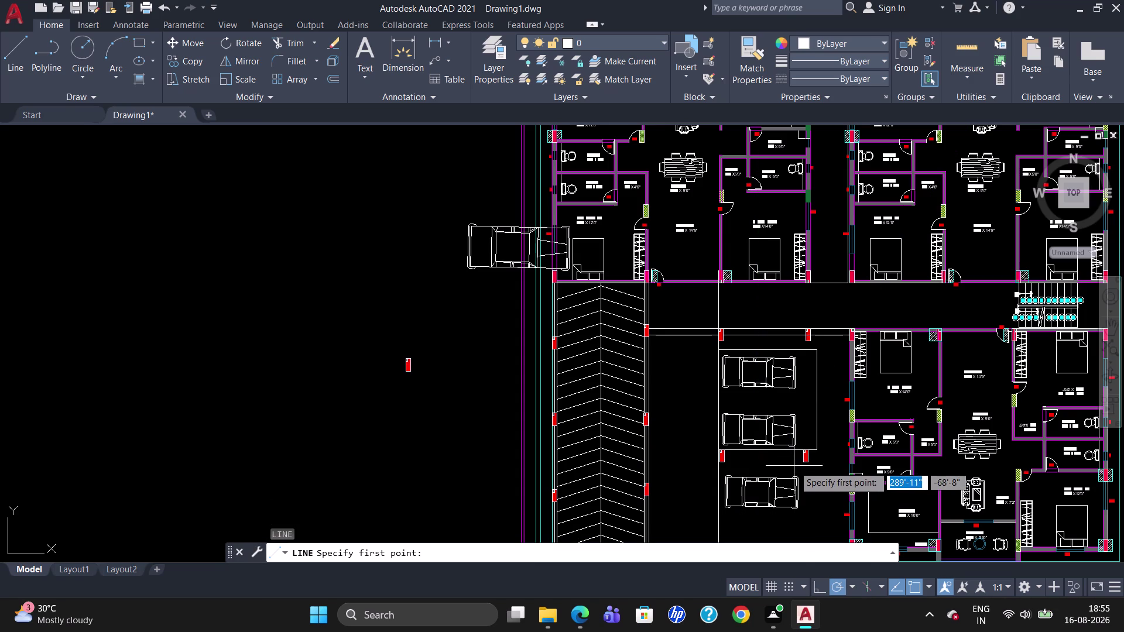
key(Escape)
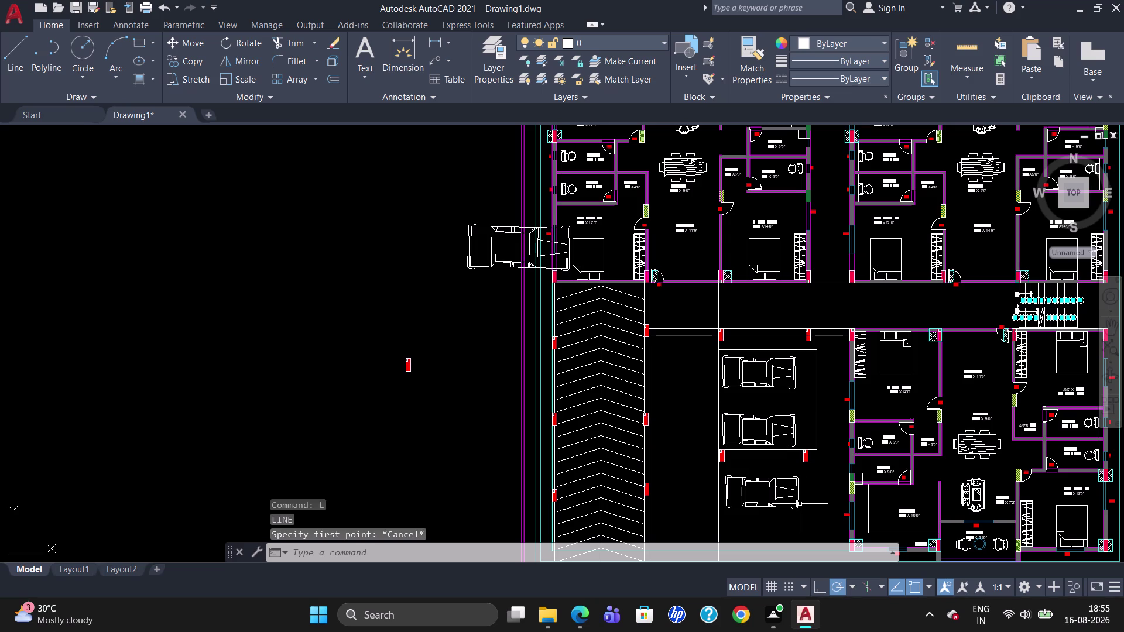
key(l)
key(Return)
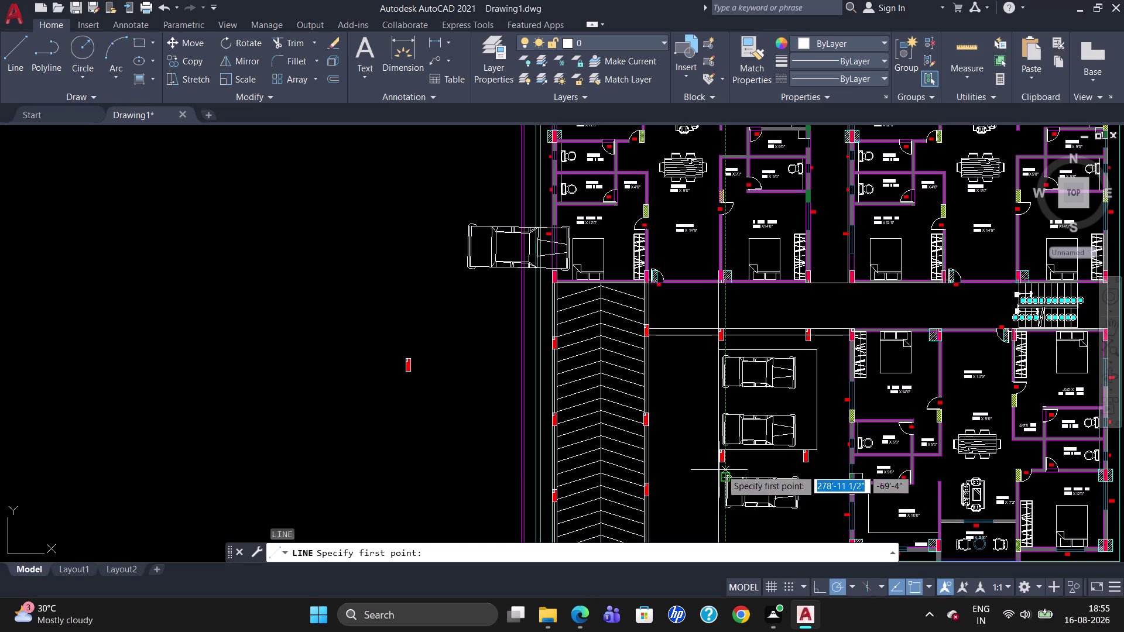
scroll(up, 3)
scroll(down, 3)
scroll(up, 3)
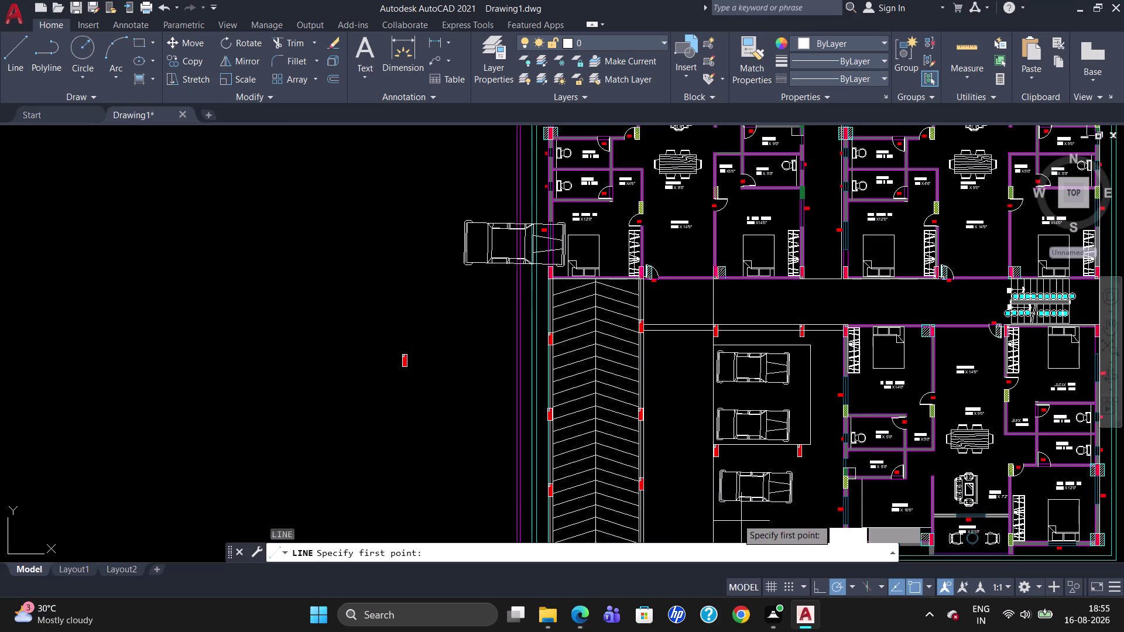
click(716, 519)
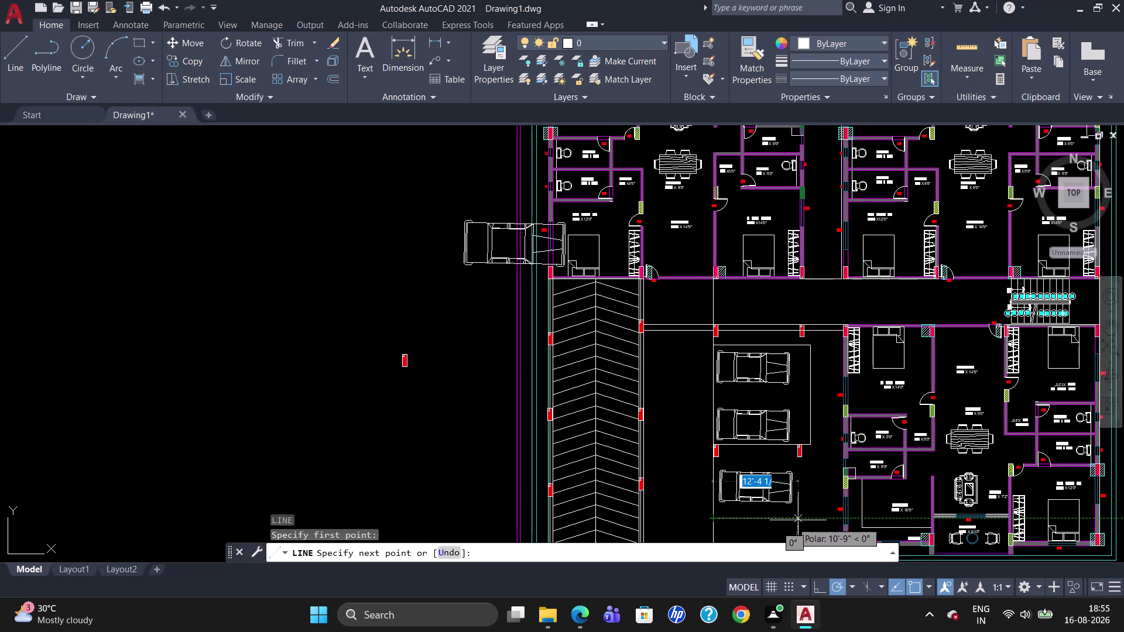
click(814, 514)
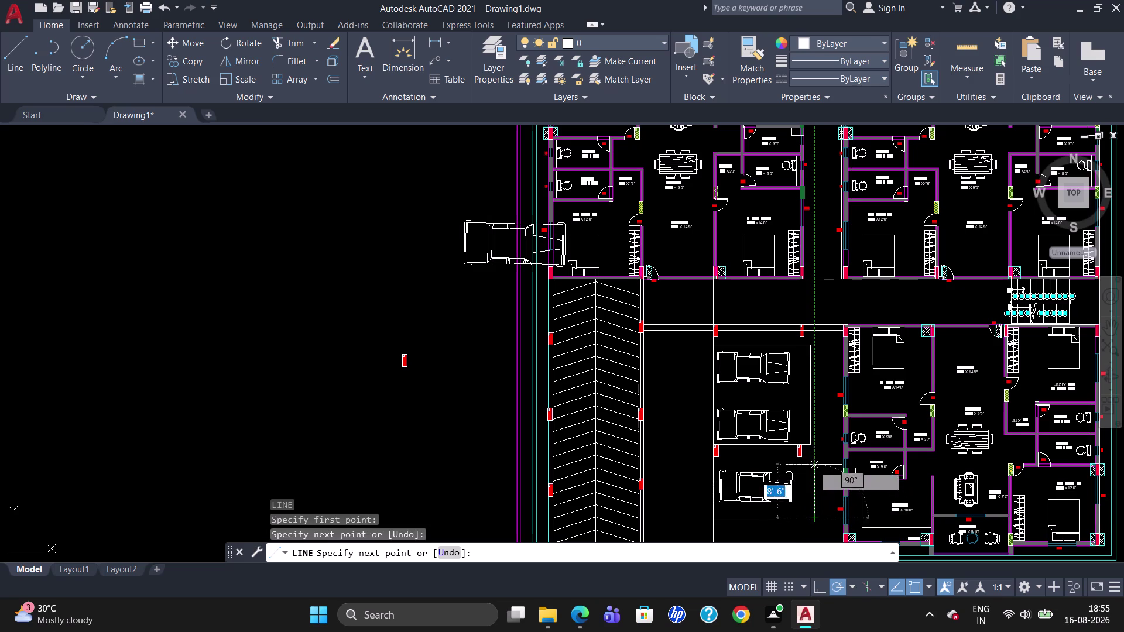
key(Escape)
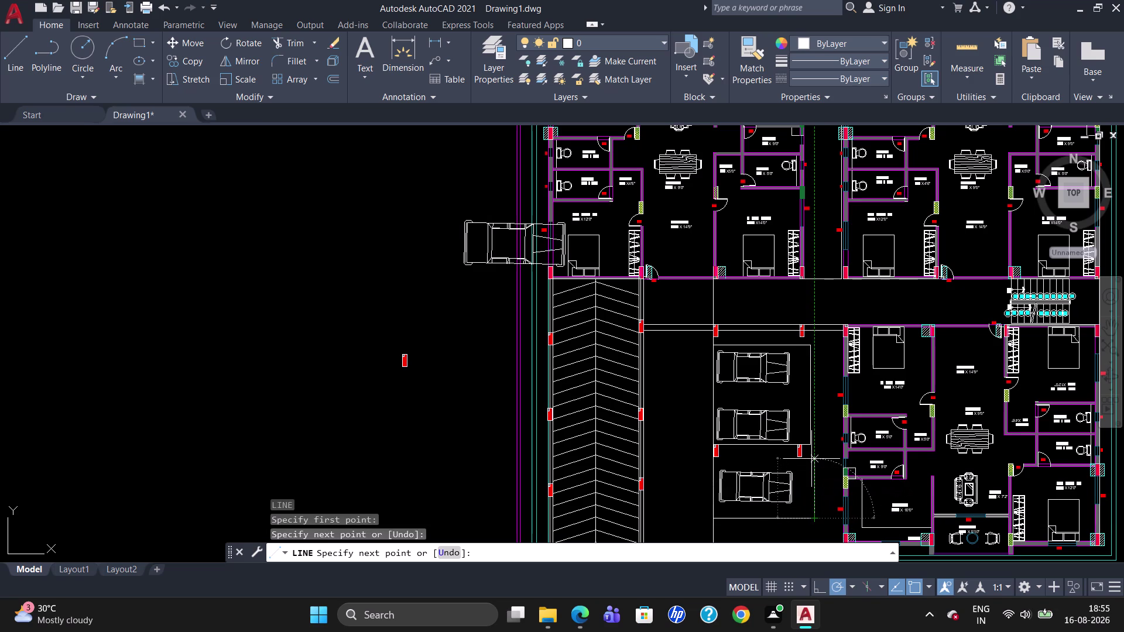
key(comma)
key(BackSpace)
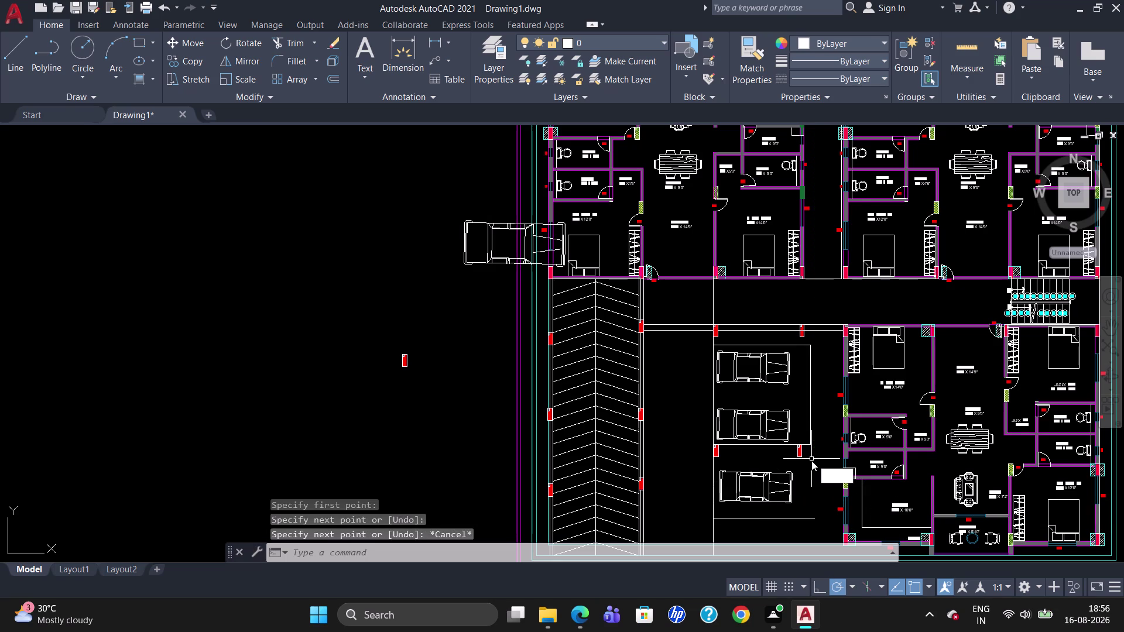
Draw the upper edge of the bay outline above the lowest car.
key(l)
key(Return)
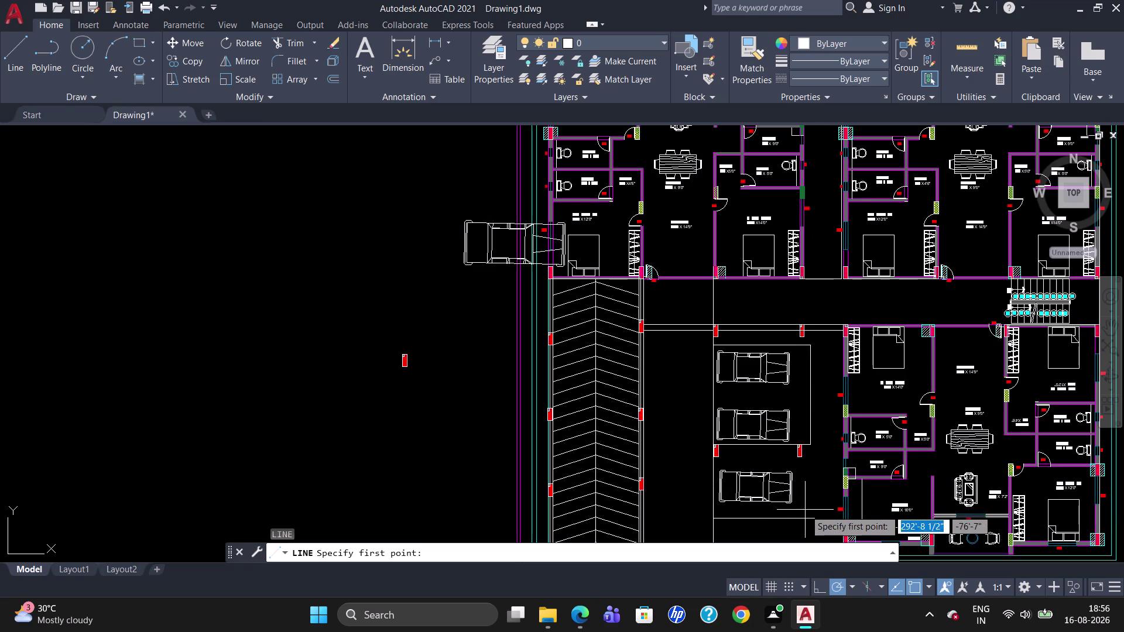
click(810, 517)
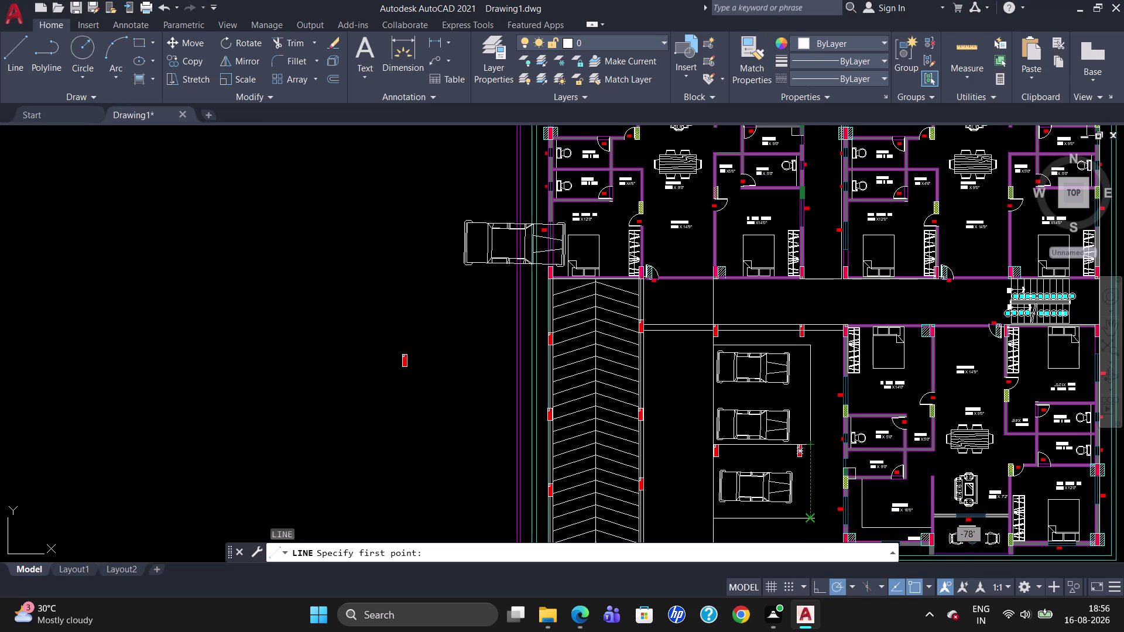
click(814, 462)
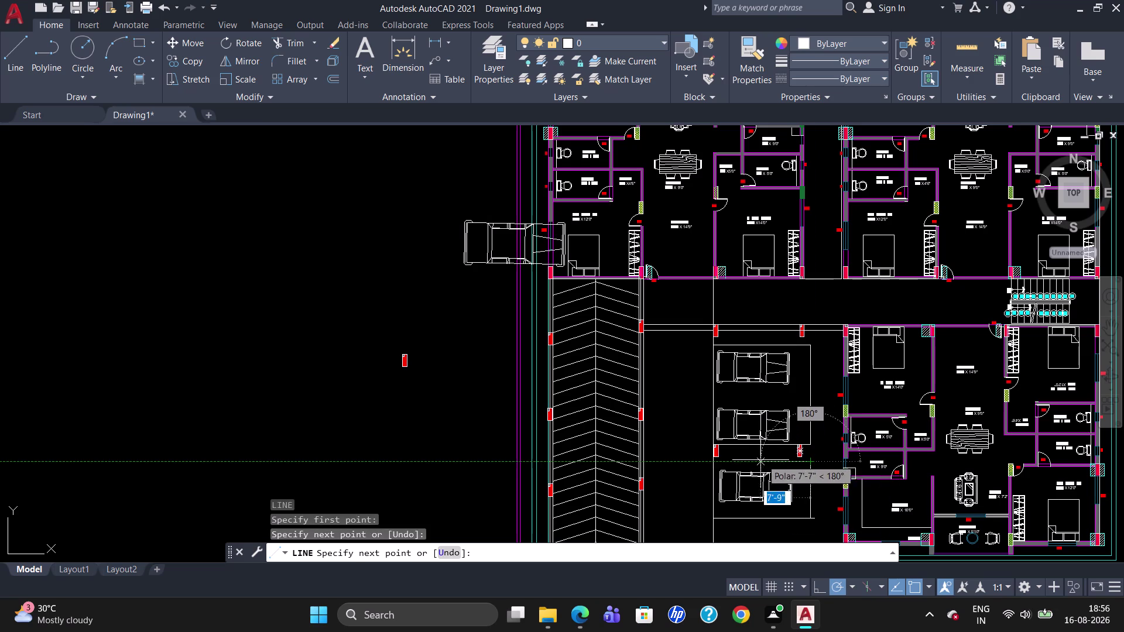
click(715, 462)
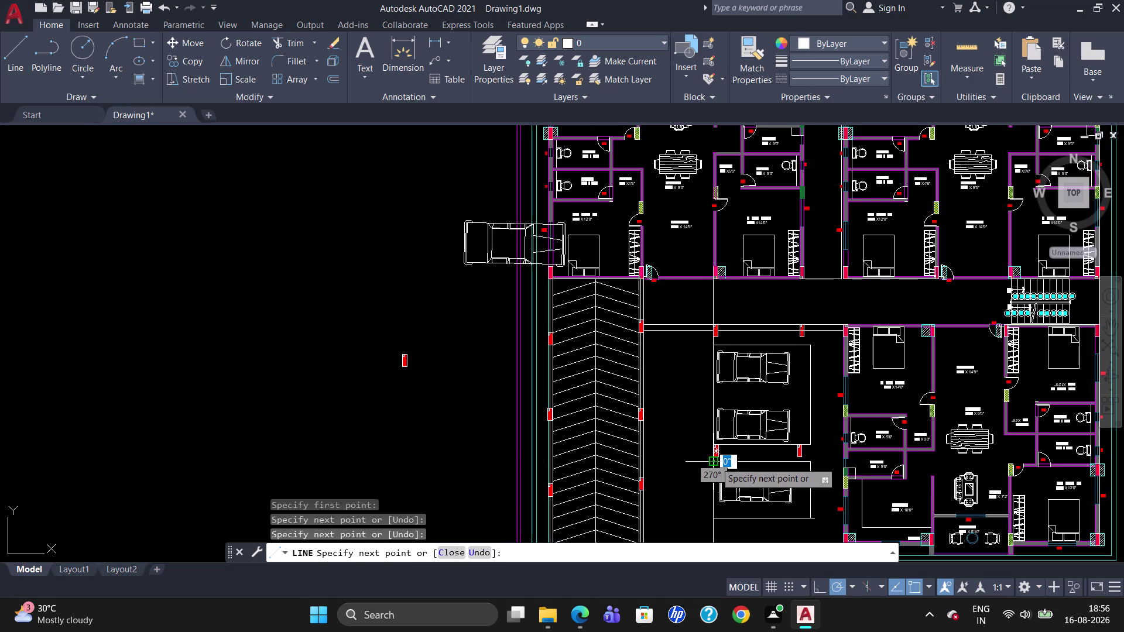
key(Escape)
Begin trimming the leftover bay lines with TR.
scroll(down, 3)
scroll(up, 3)
scroll(down, 3)
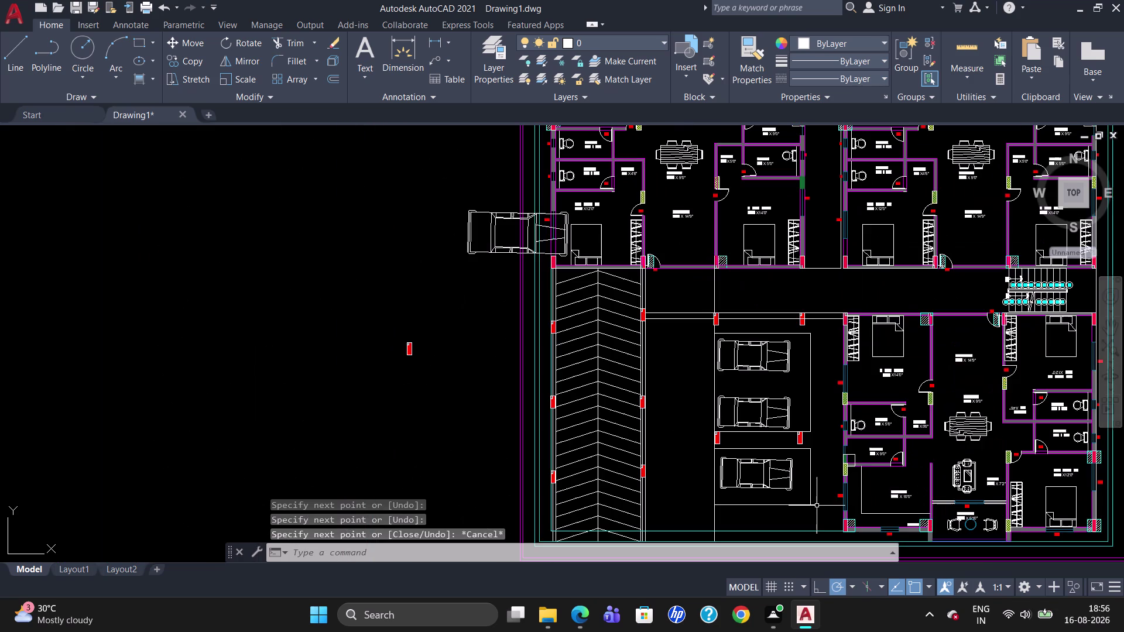
text(TR)
key(Return)
key(Return)
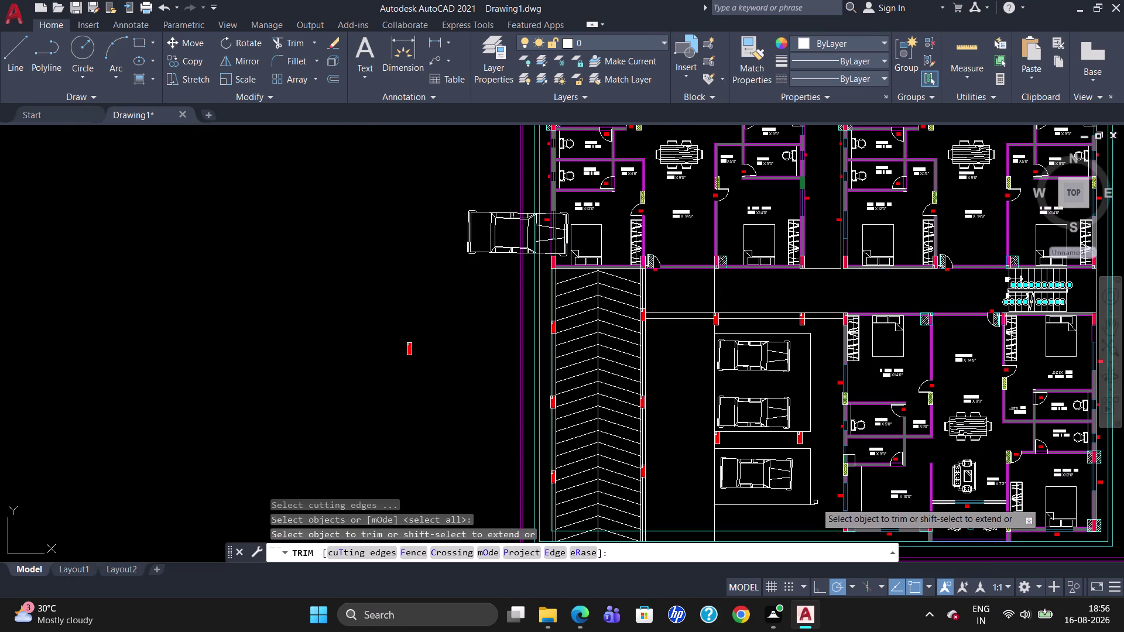
Copy the red column marker to the two lower corners of the bottom bay.
click(814, 506)
key(Escape)
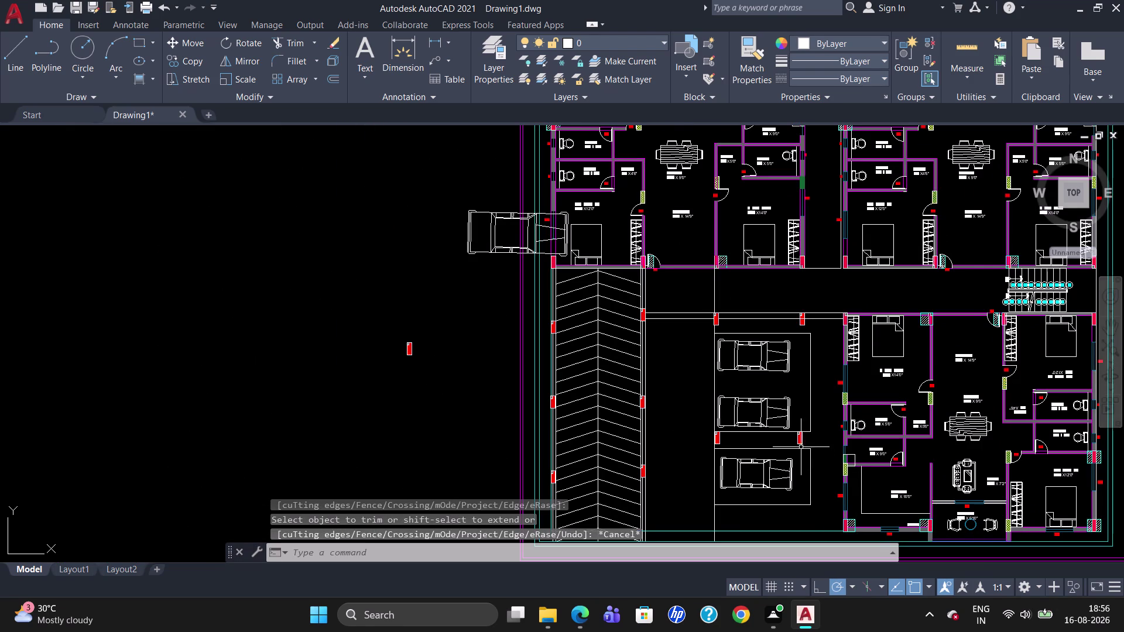
click(799, 441)
key(c)
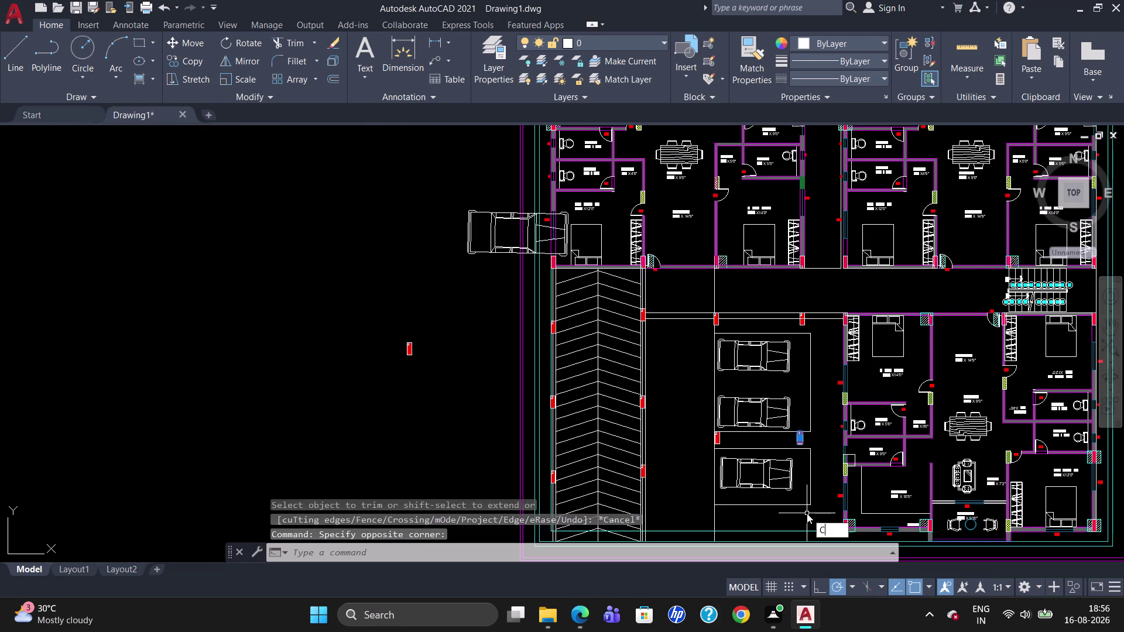
key(o)
key(Return)
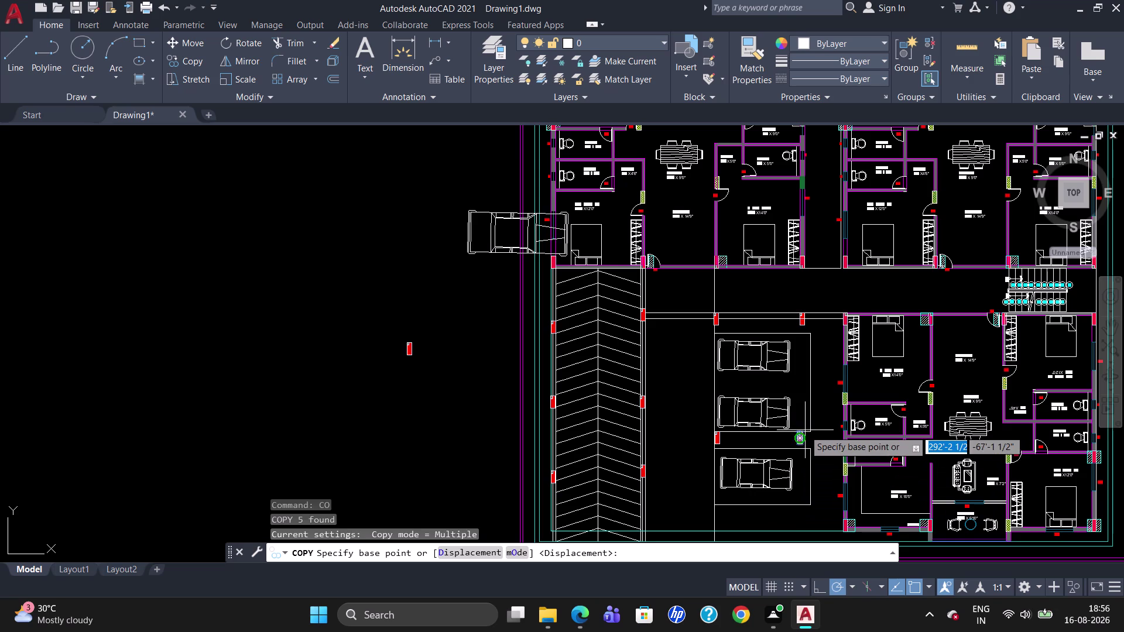
click(804, 430)
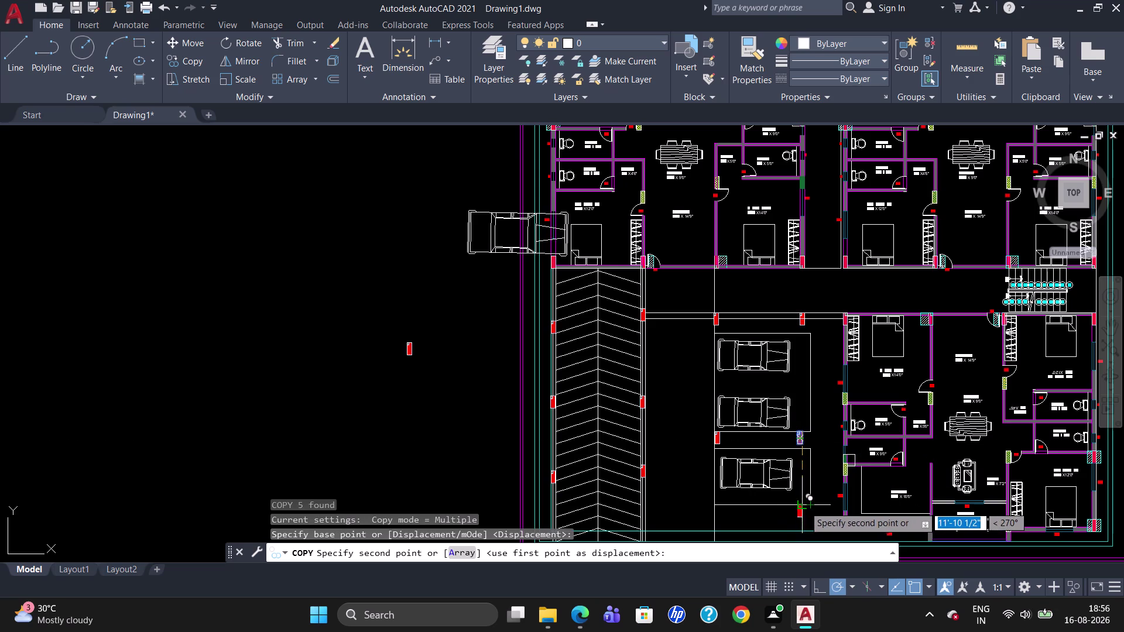
scroll(up, 3)
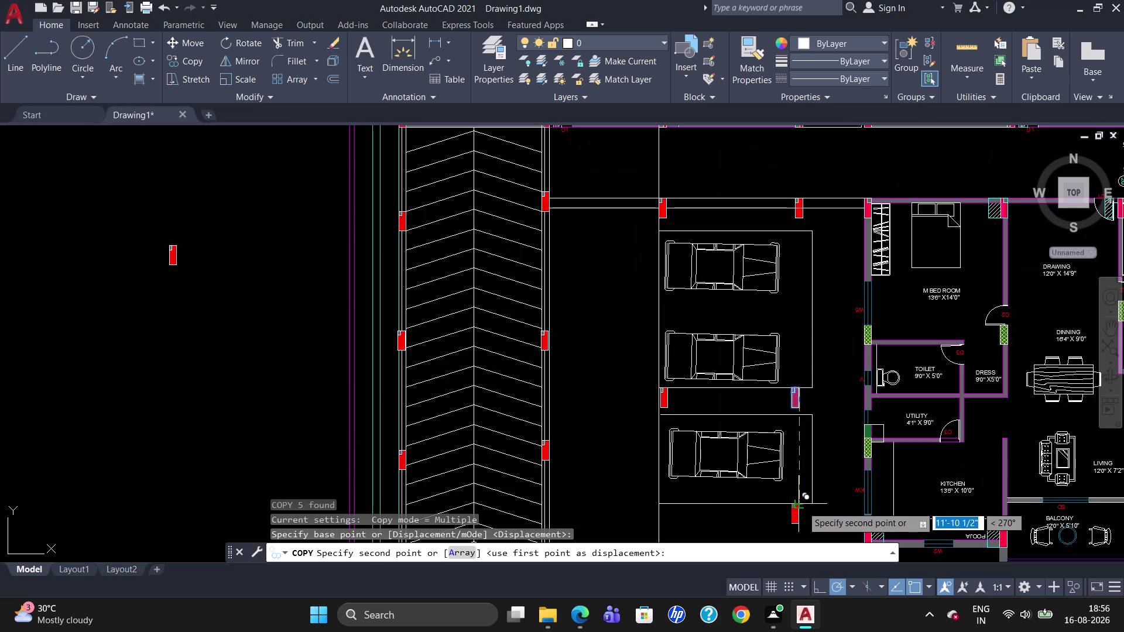
scroll(up, 3)
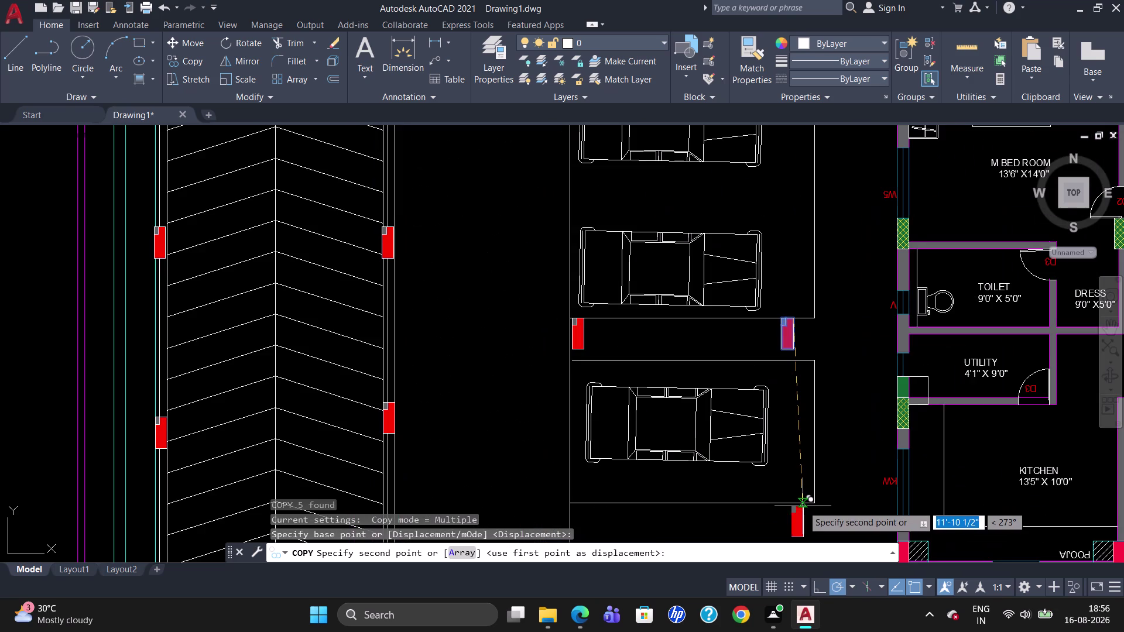
click(802, 503)
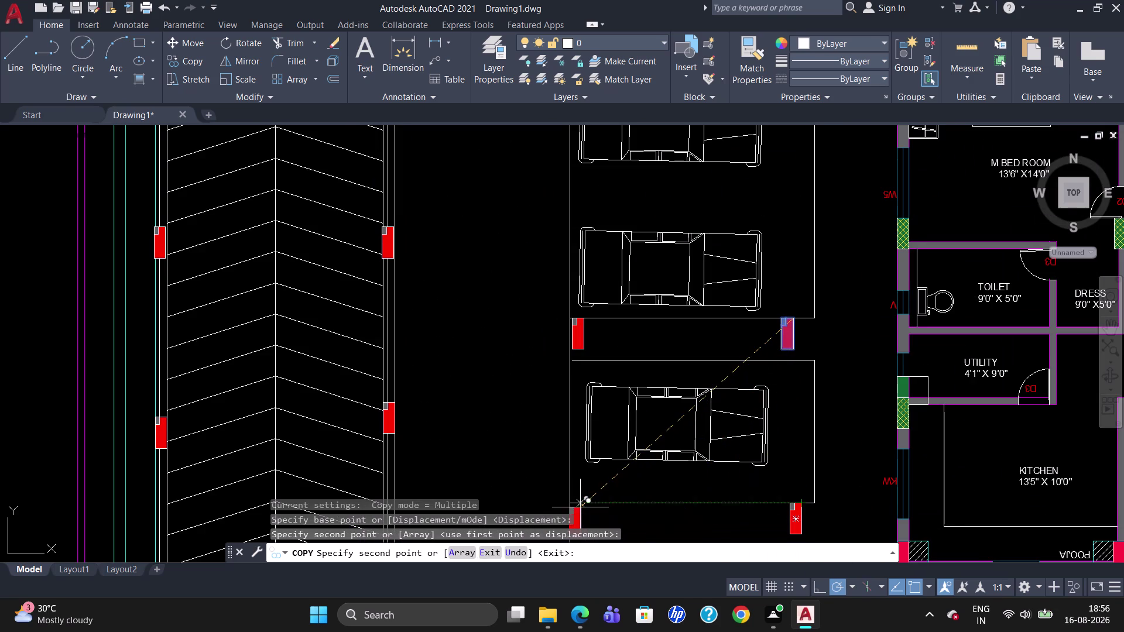
click(582, 503)
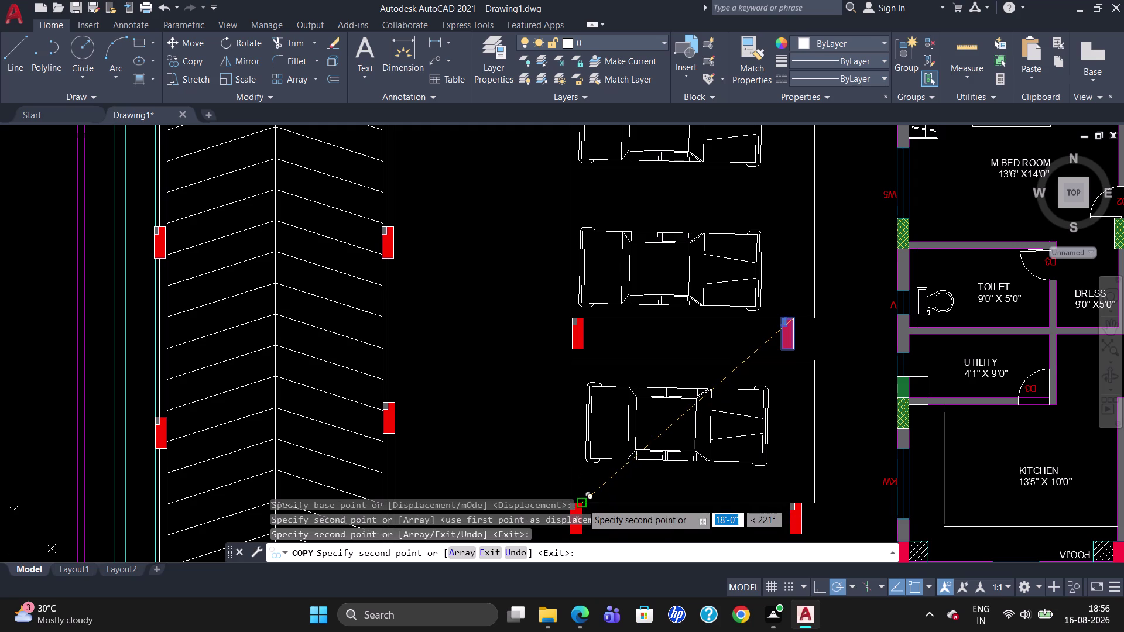
key(Escape)
scroll(down, 3)
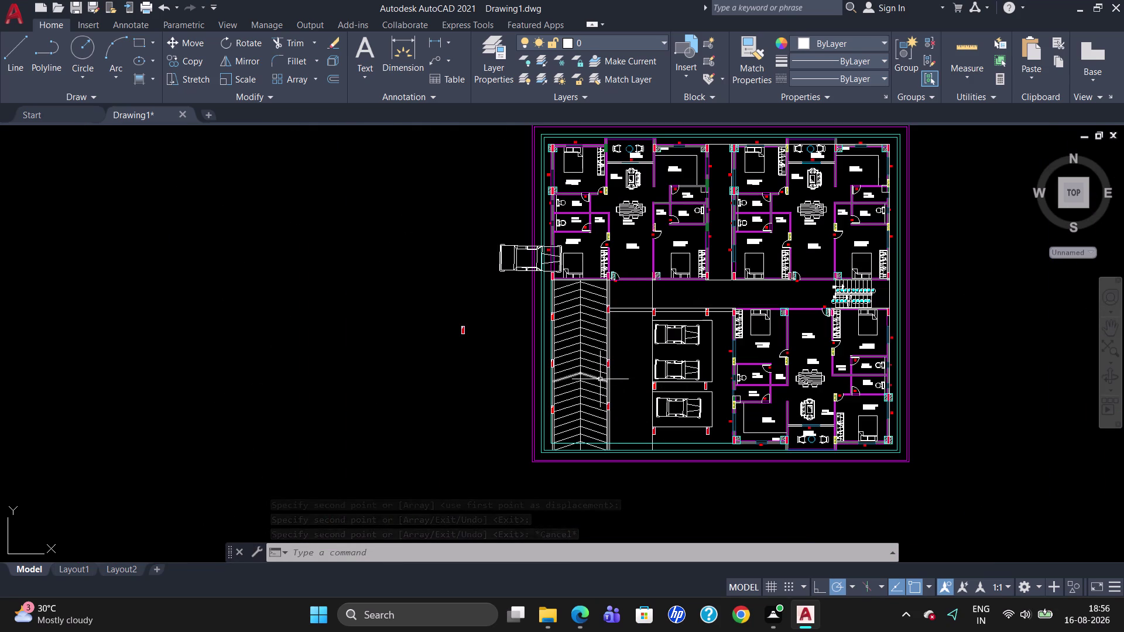
Erase the stray car block and red marker left of the plan.
scroll(down, 3)
scroll(up, 3)
click(468, 312)
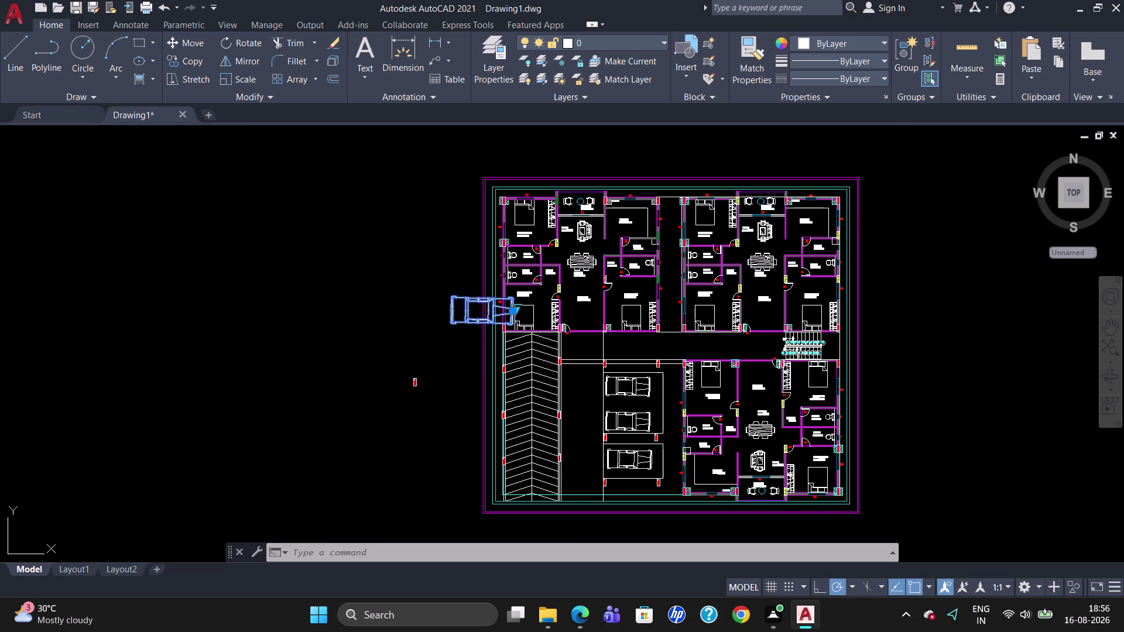
click(417, 381)
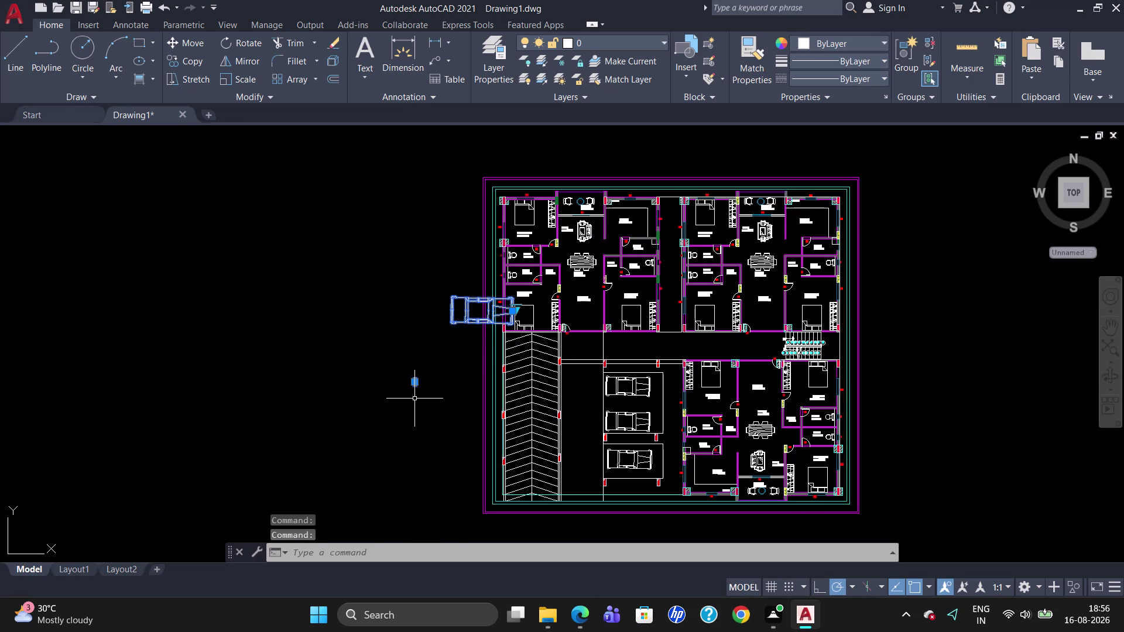
key(Delete)
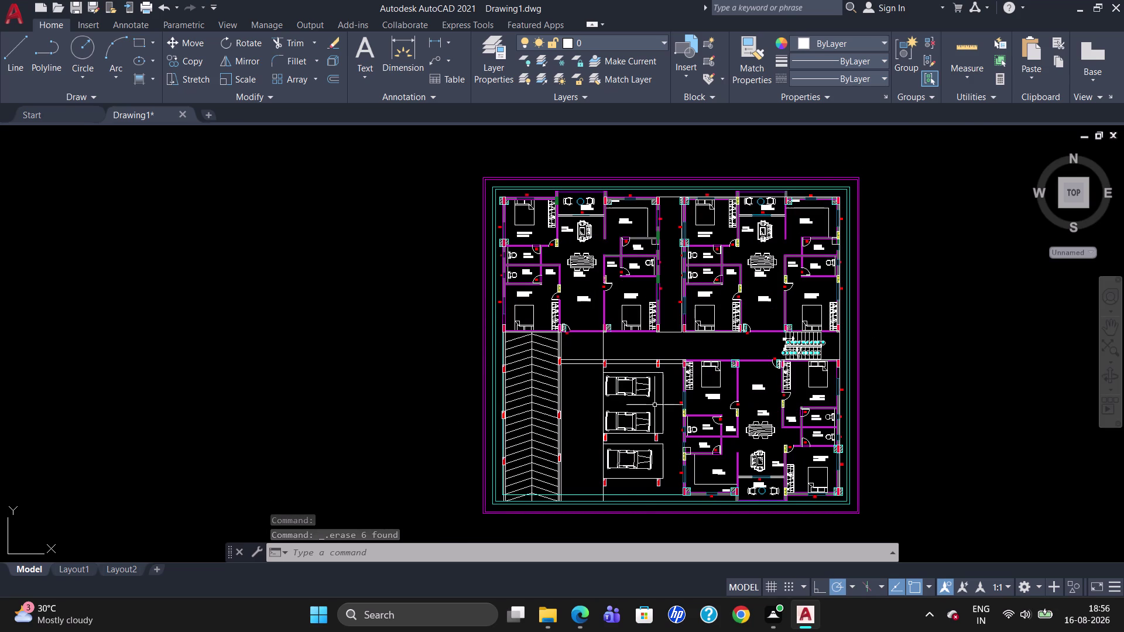
Zoom in and out to review the floor plan.
scroll(up, 3)
scroll(up, 3)
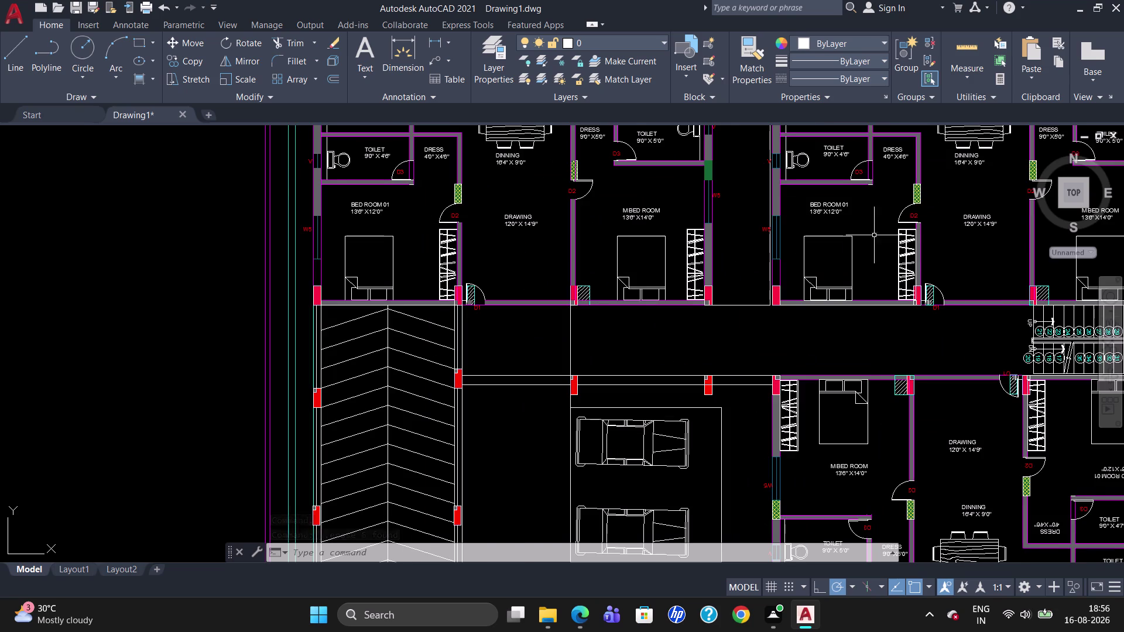
scroll(down, 3)
scroll(up, 3)
scroll(down, 3)
scroll(up, 3)
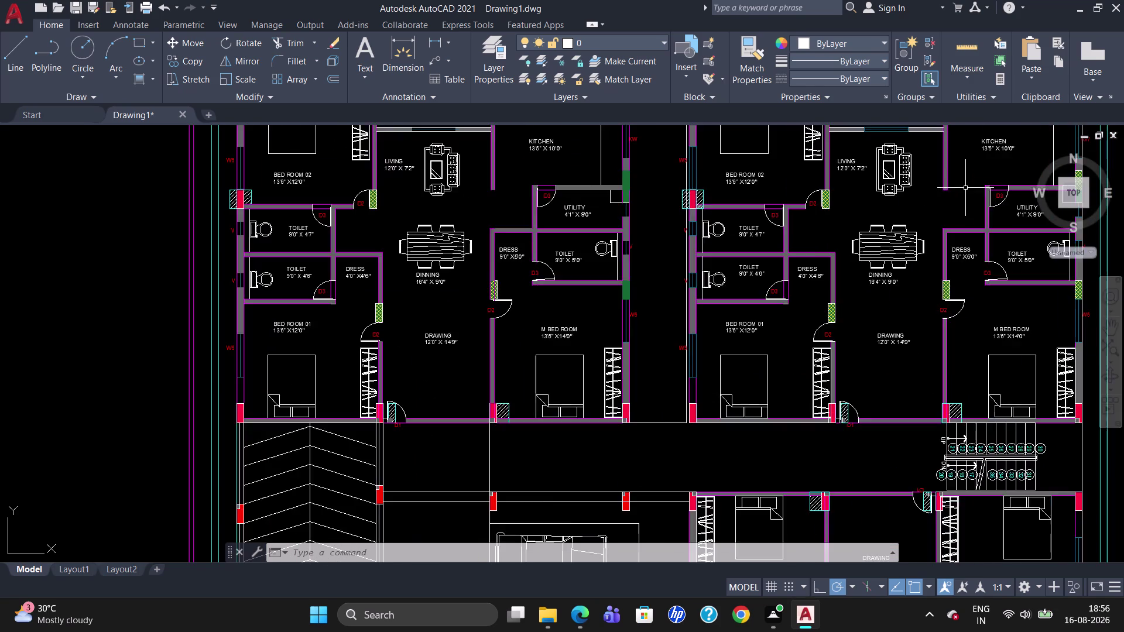
scroll(down, 3)
scroll(up, 3)
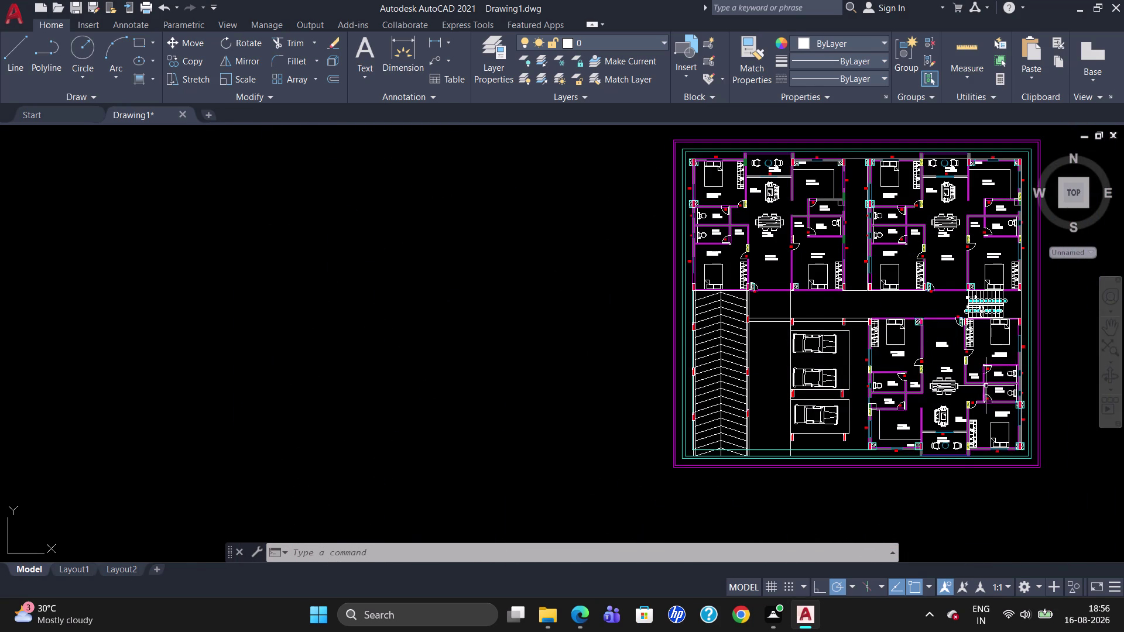
scroll(down, 3)
scroll(up, 3)
scroll(down, 3)
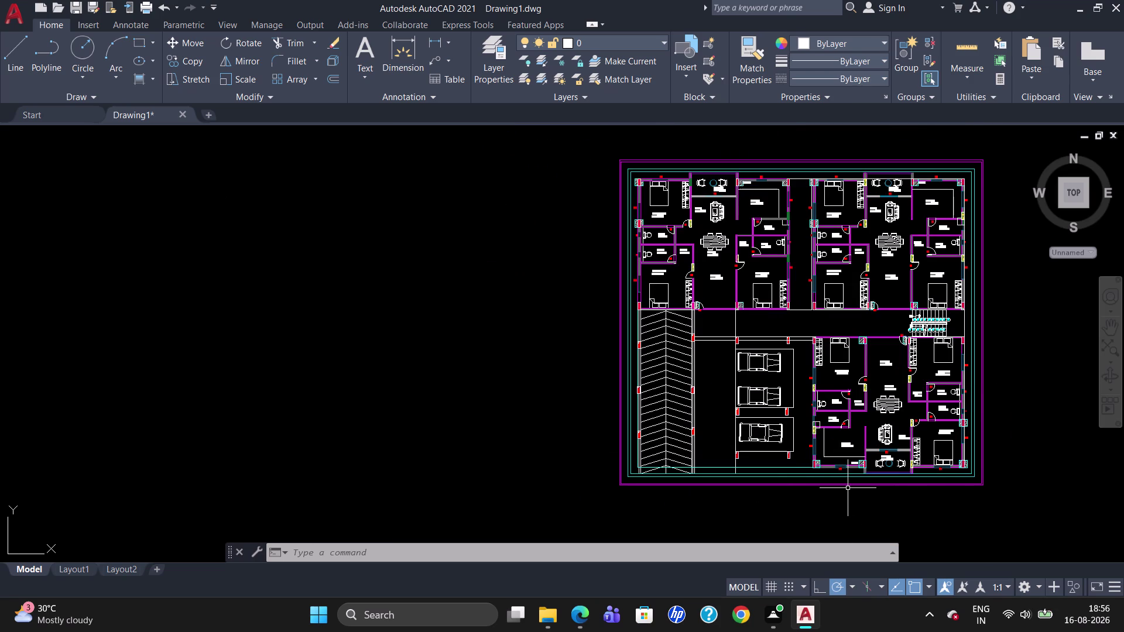
scroll(up, 3)
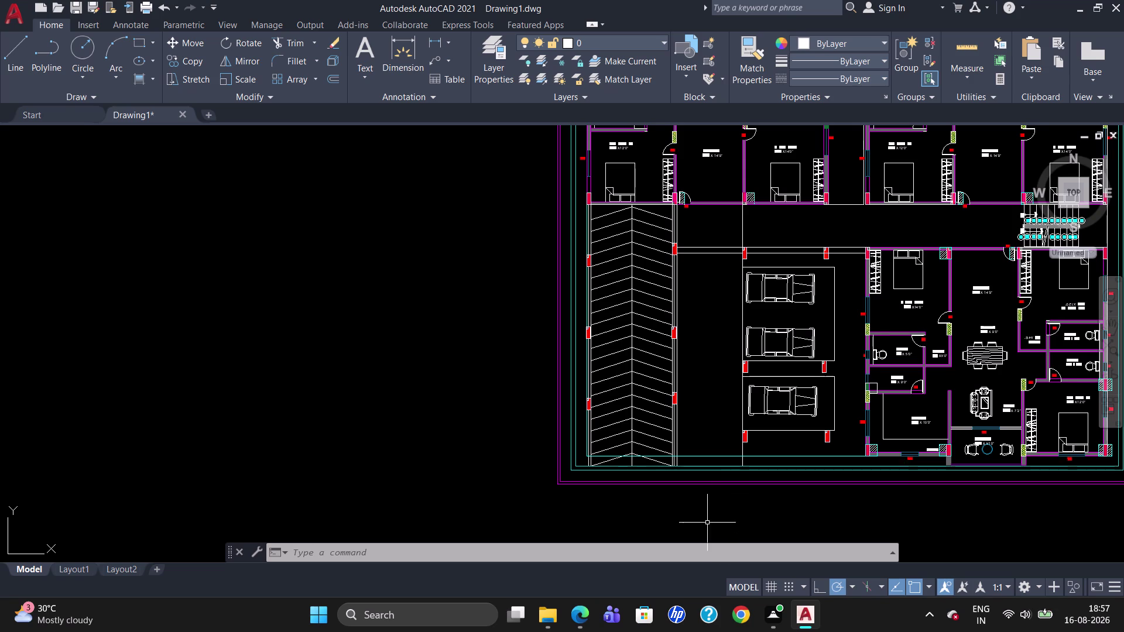
Cancel the unfinished polygon command.
text(PO)
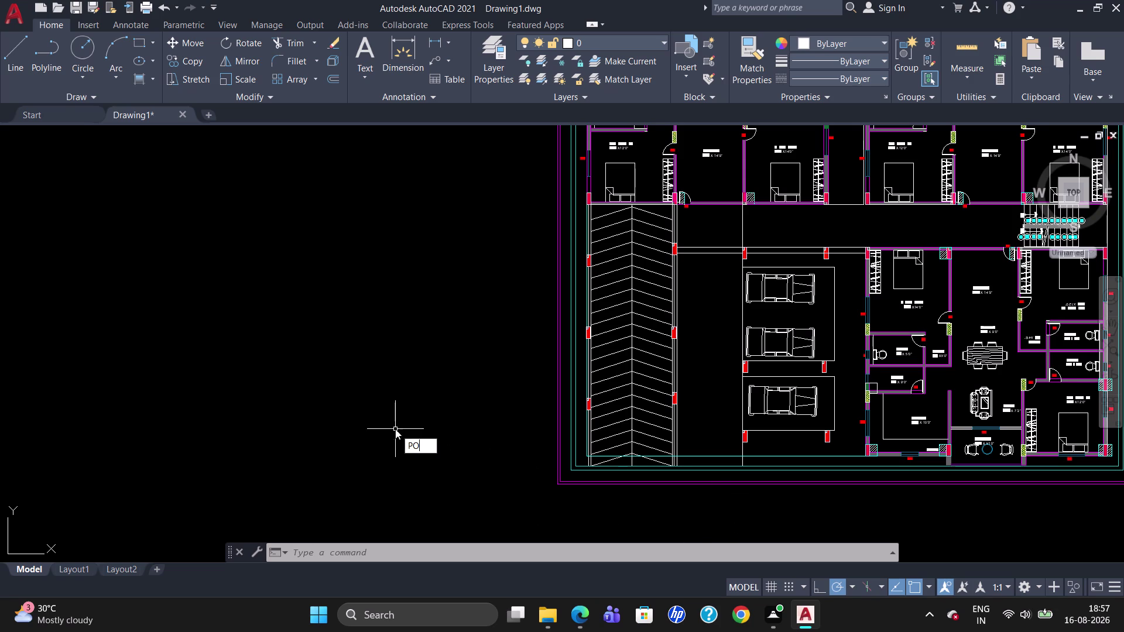
text(L)
key(Return)
click(395, 428)
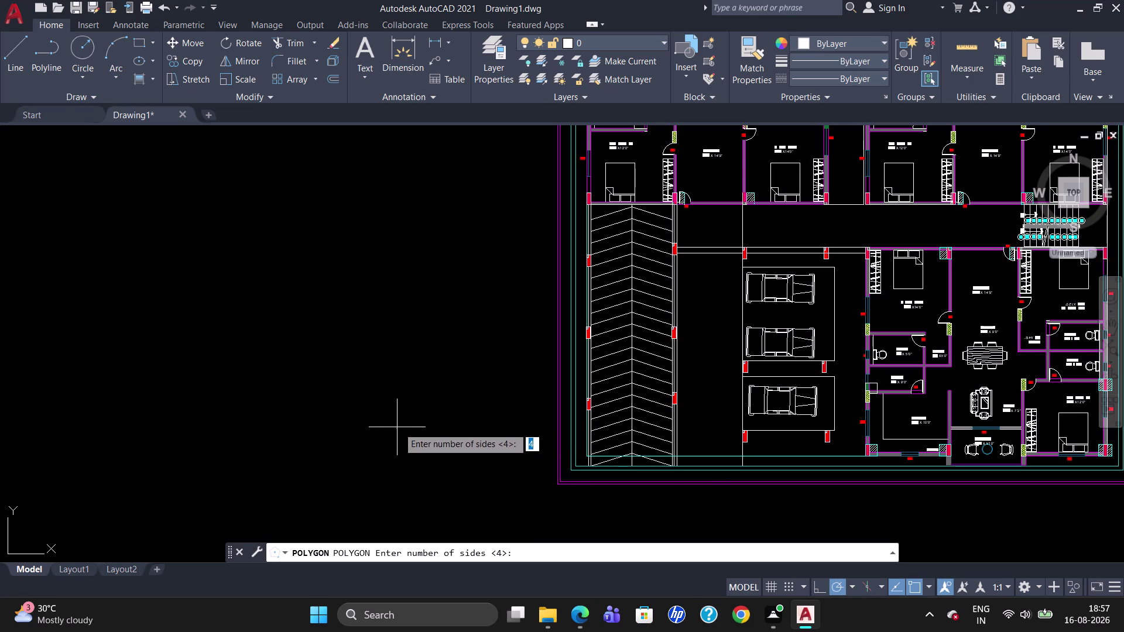
key(Escape)
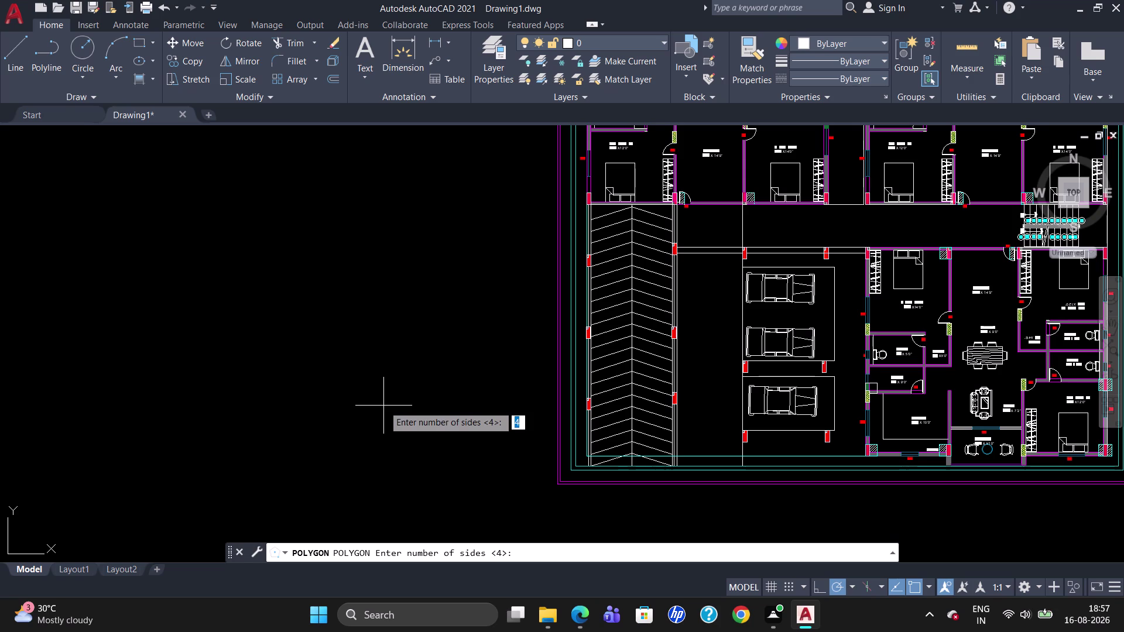
Draw a trial polyline with a 4-unit first segment beside the plan.
text(PL)
key(Escape)
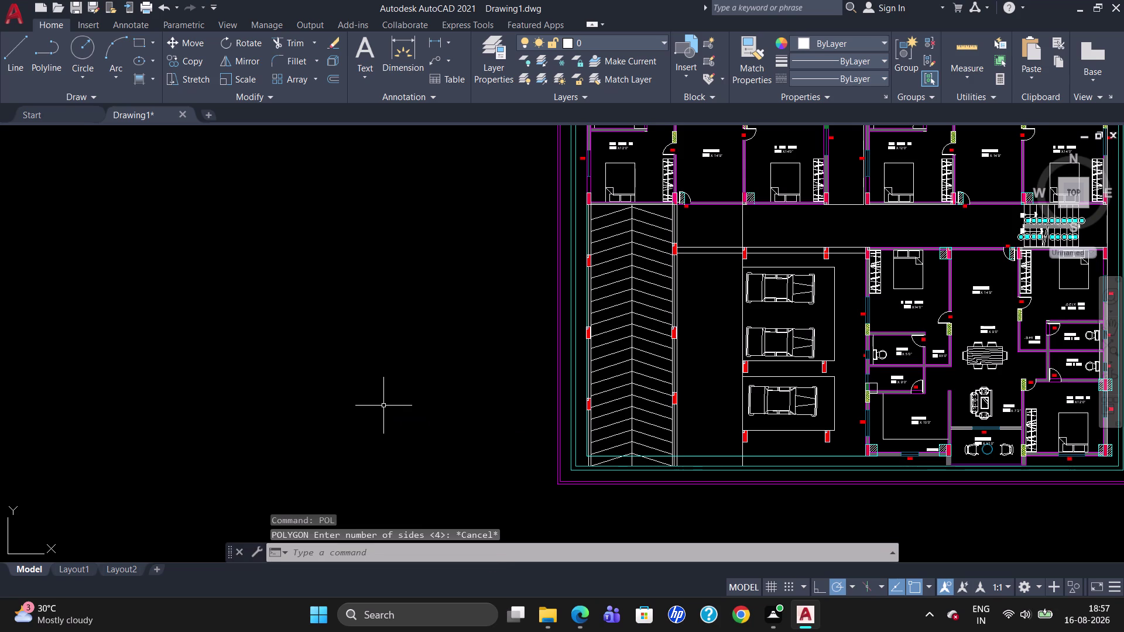
text(PL)
key(Return)
click(367, 403)
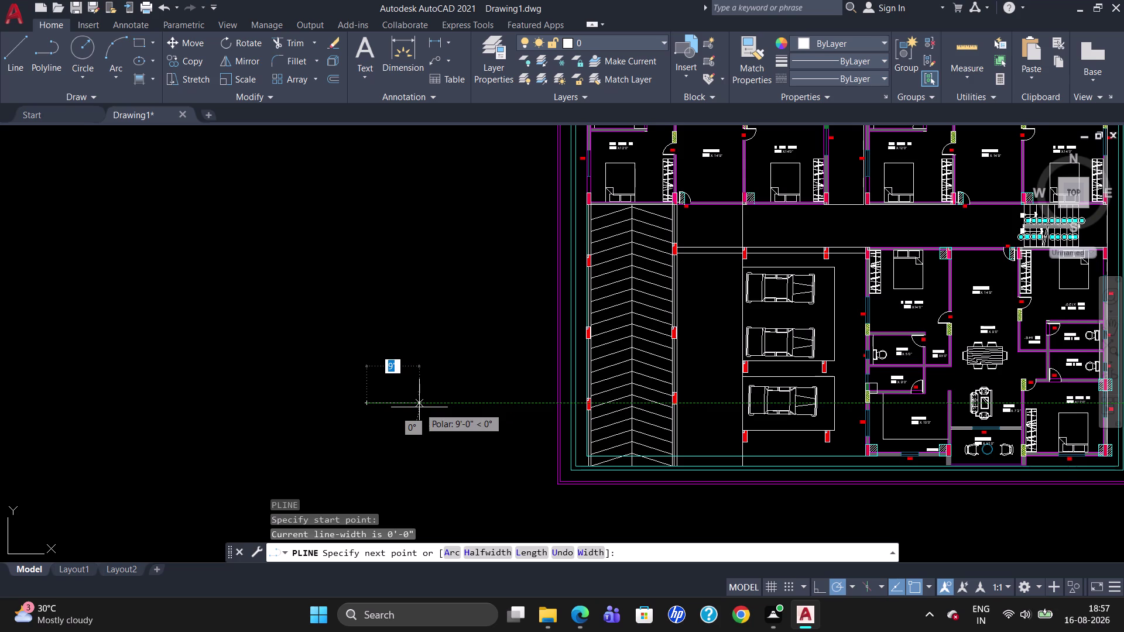
key(4)
key(Return)
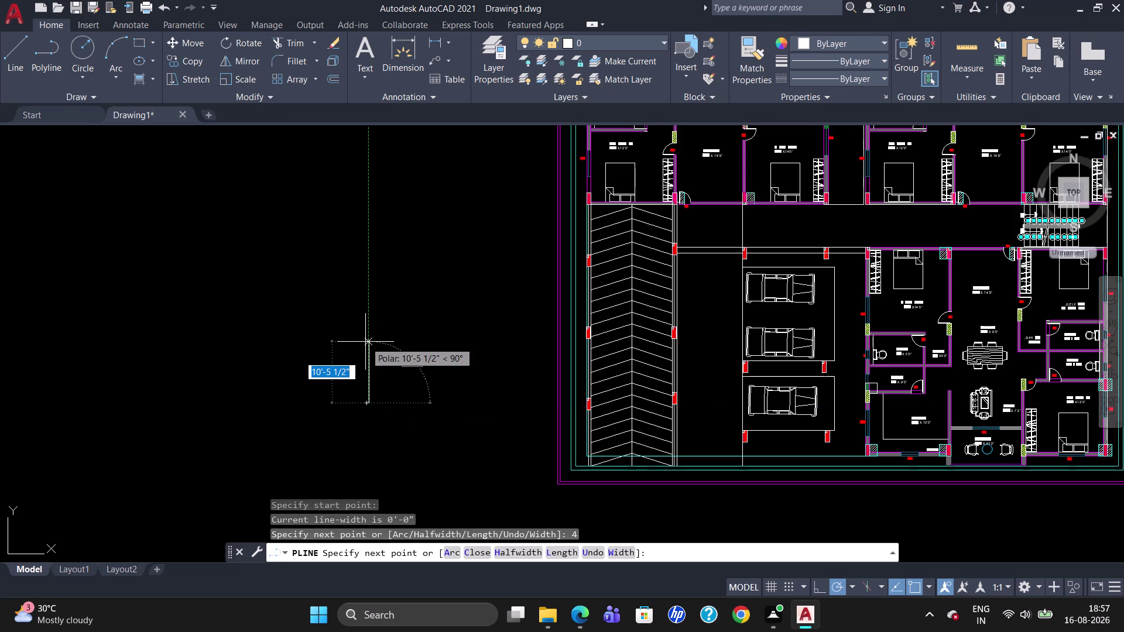
key(Escape)
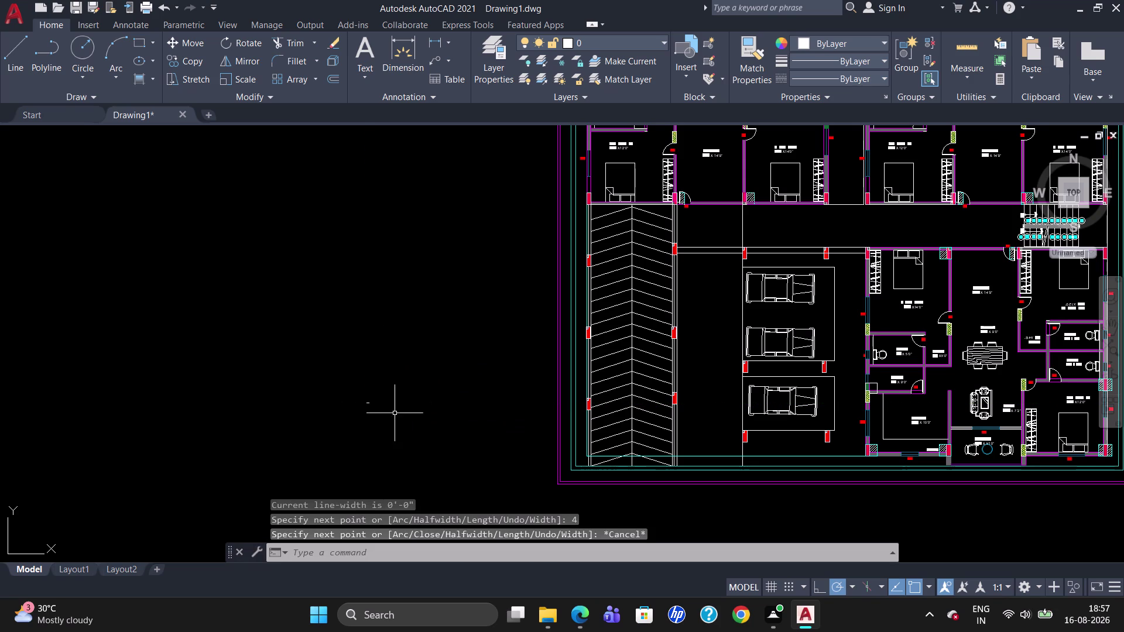
Erase the stray trial polyline segment and start a new polyline.
drag(375, 395, 328, 416)
key(Delete)
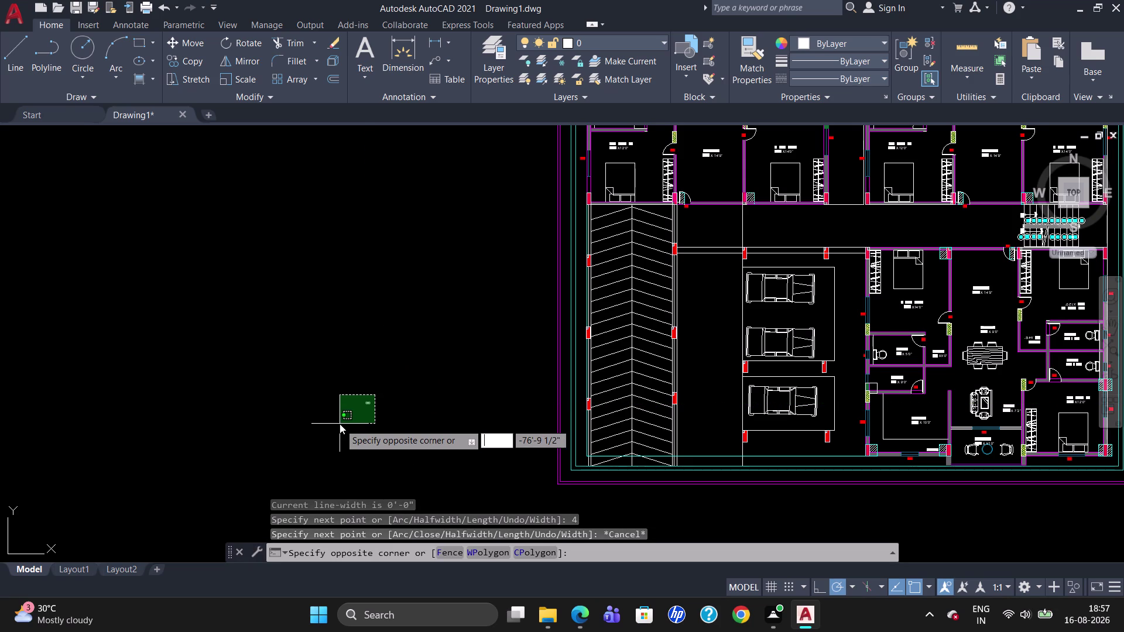
key(Escape)
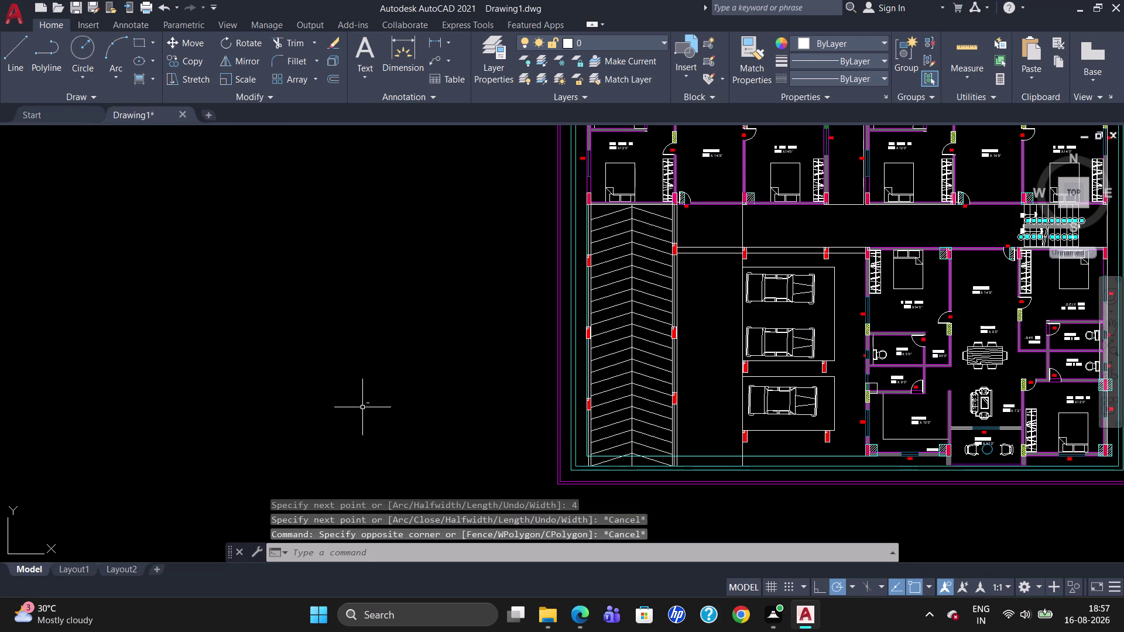
click(366, 405)
key(Delete)
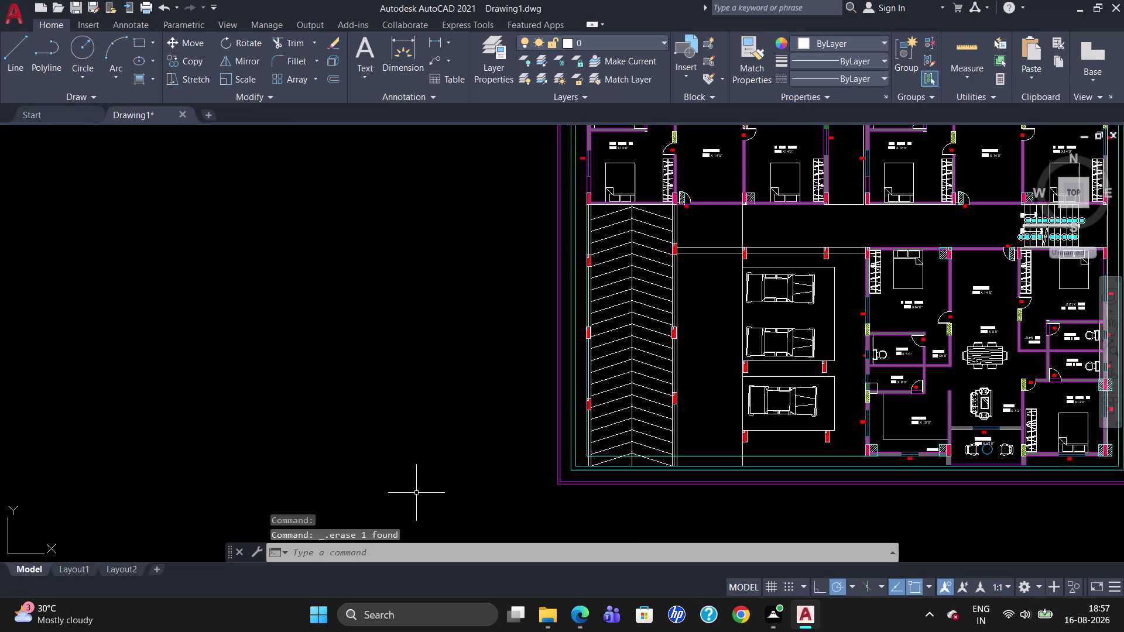
text(PL)
key(Return)
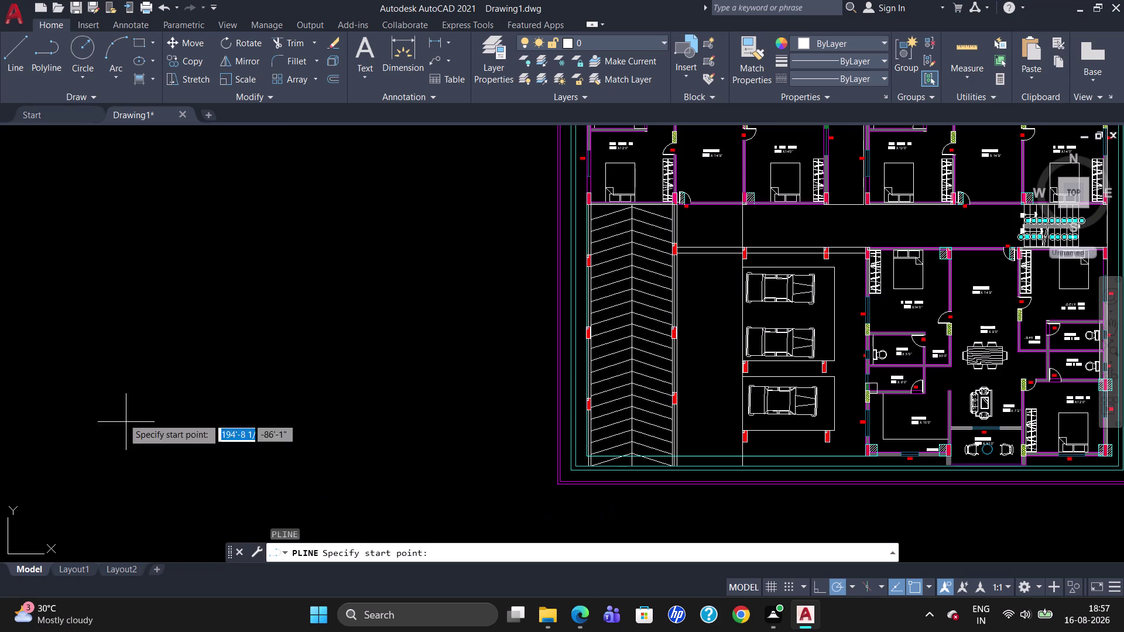
Draw a closed triangle with 2' sides beside the floor plan.
drag(102, 392, 113, 396)
text(2)
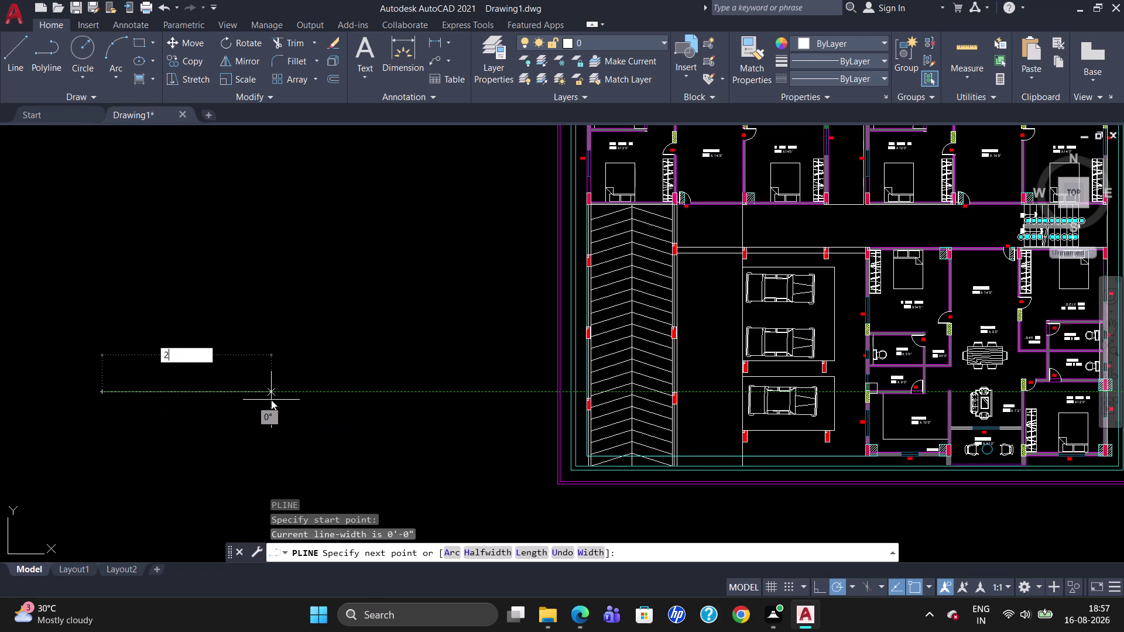
text(')
key(Return)
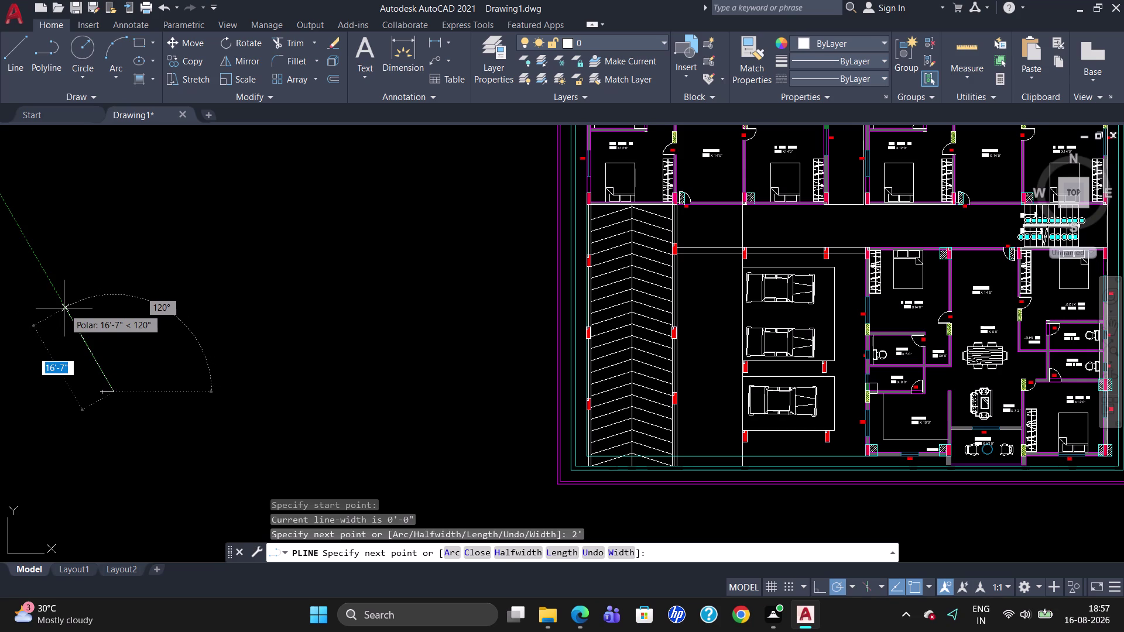
text(2')
key(Return)
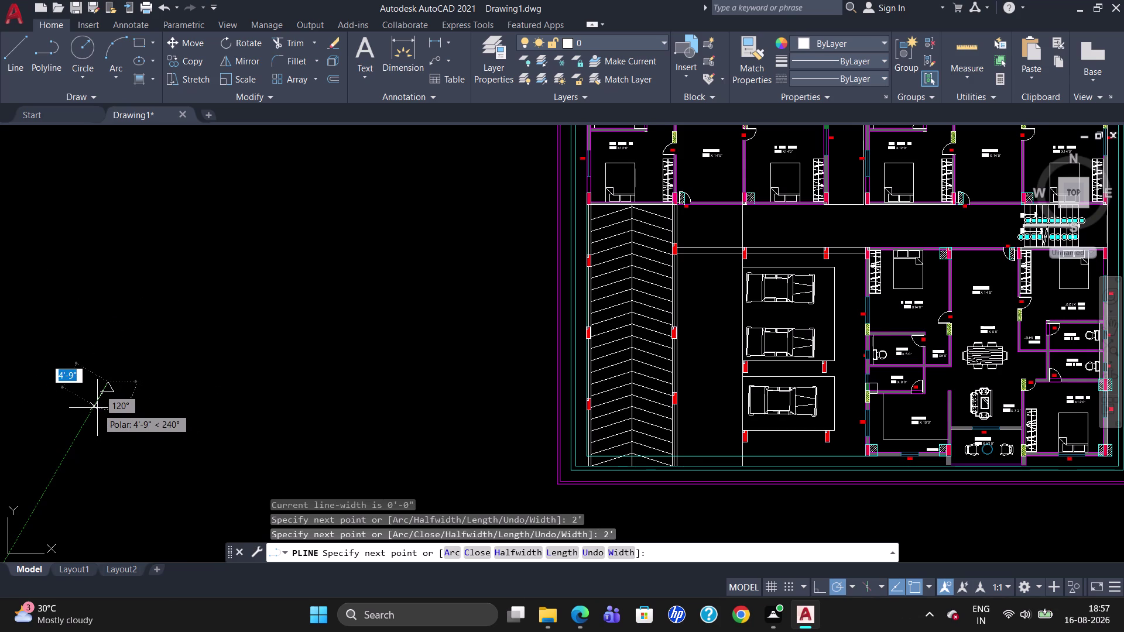
key(c)
key(Return)
scroll(up, 3)
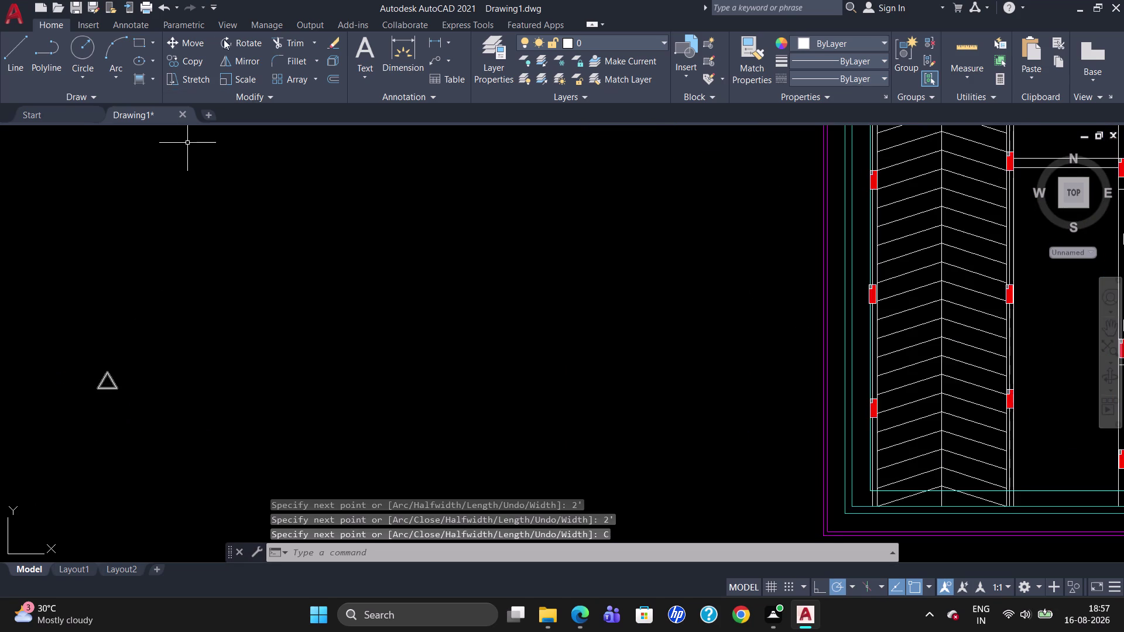
click(146, 79)
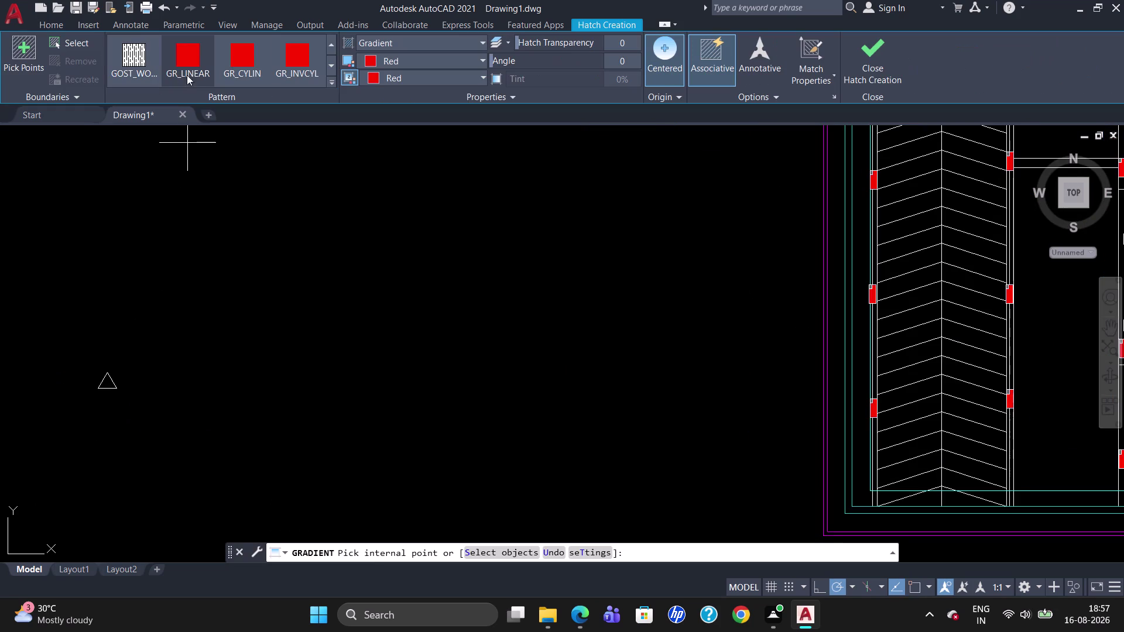
Set the gradient colour to red and try filling the triangle.
click(400, 64)
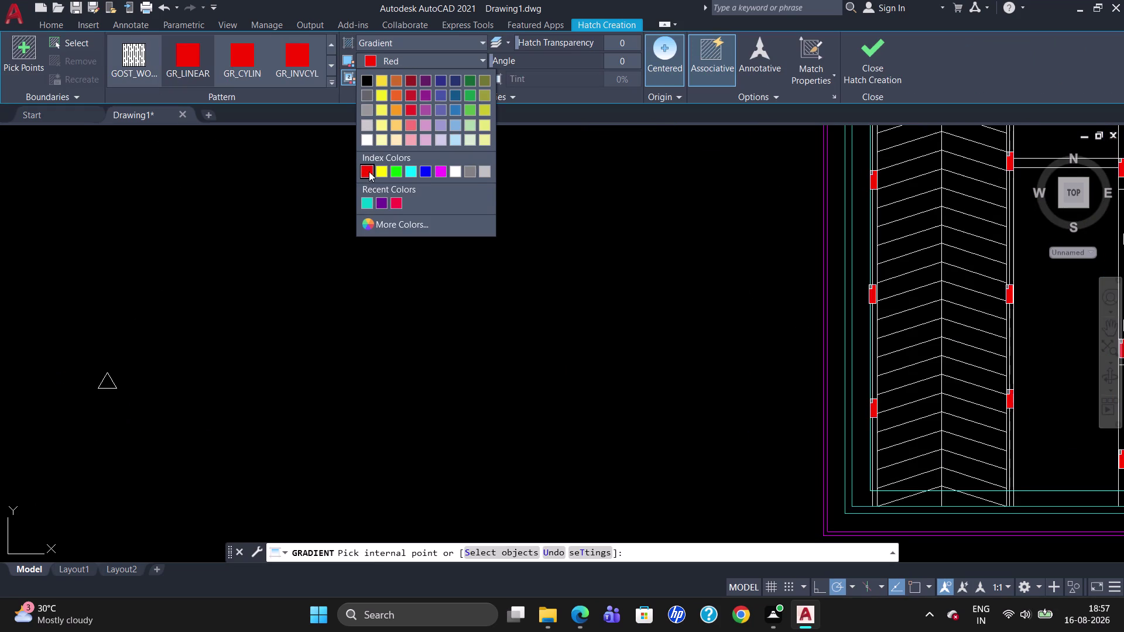
click(369, 172)
click(108, 382)
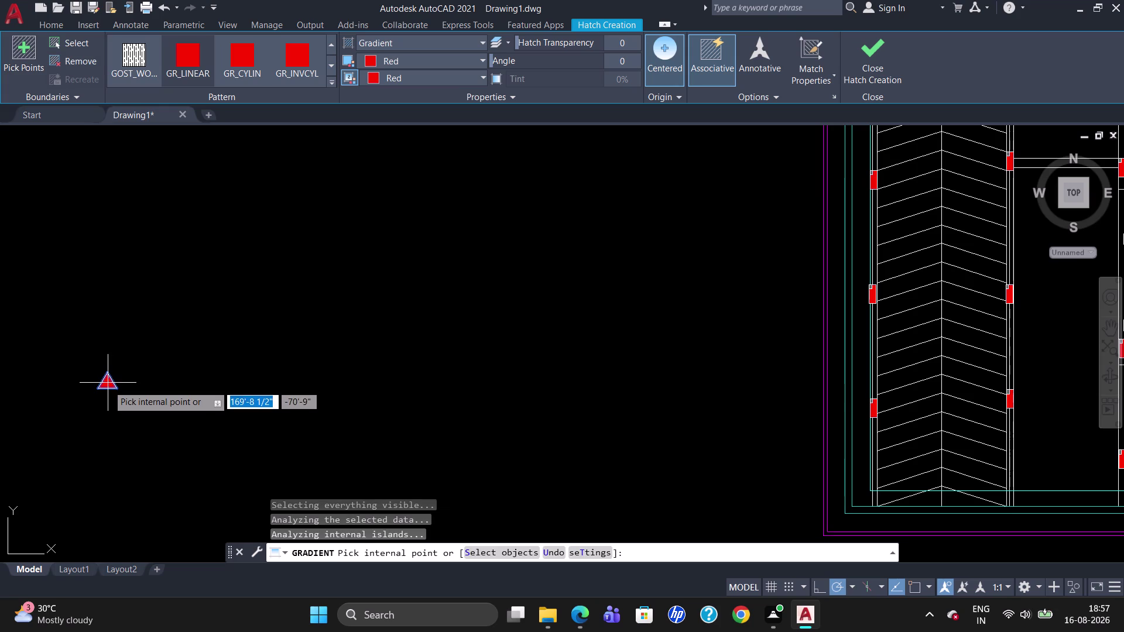
scroll(up, 3)
scroll(down, 3)
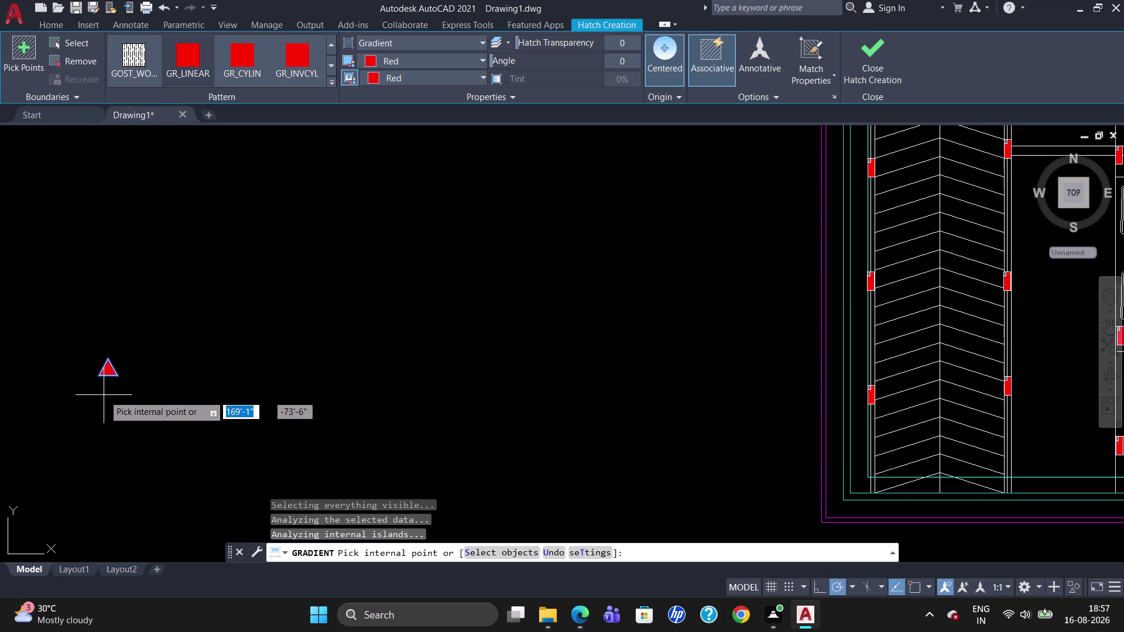
drag(153, 373, 83, 399)
key(Escape)
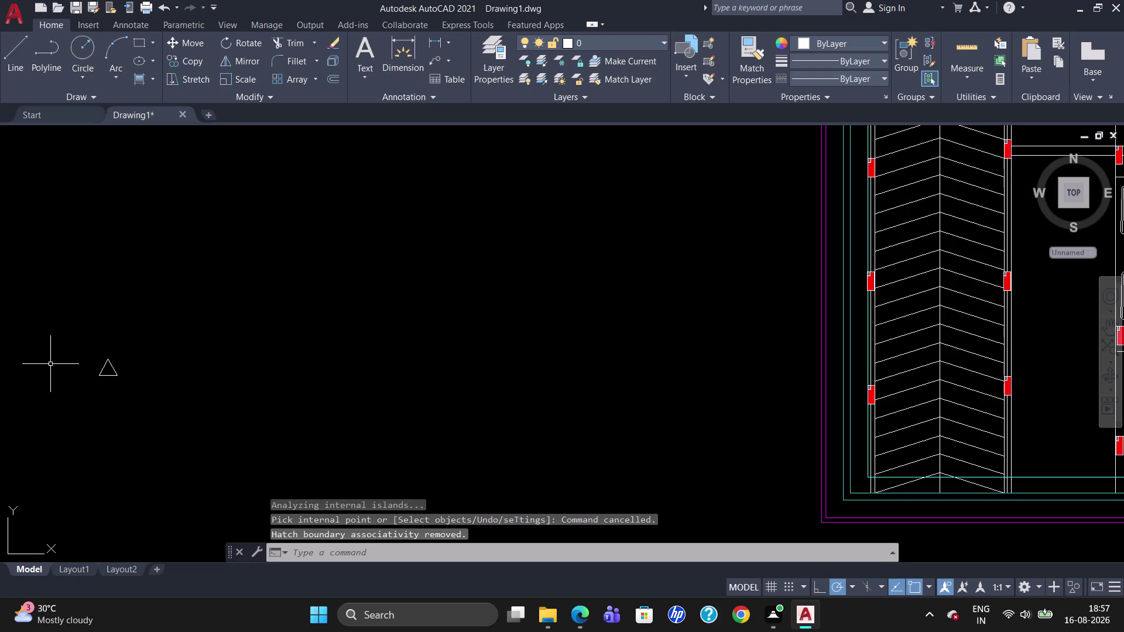
Fill the triangle with the red gradient and group it with its outline.
click(151, 87)
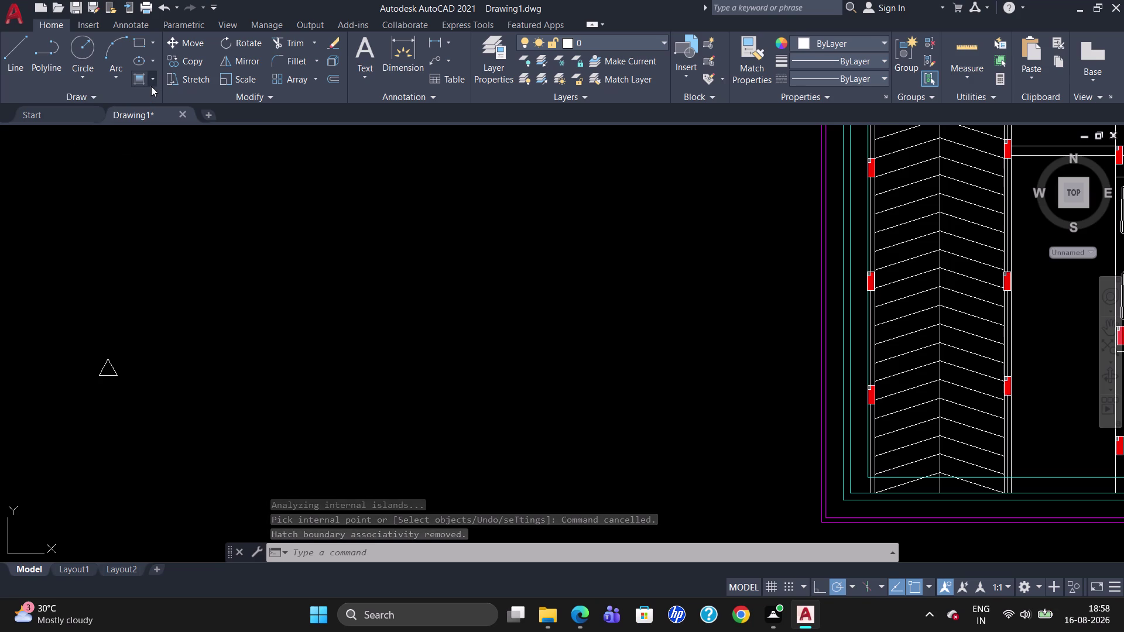
click(156, 138)
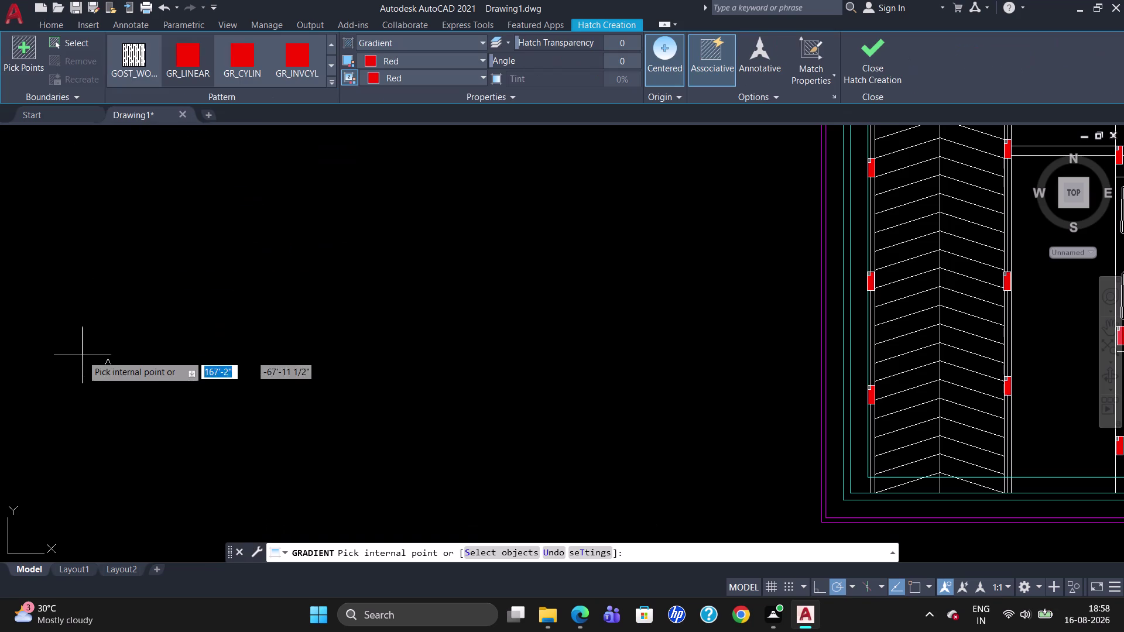
click(103, 371)
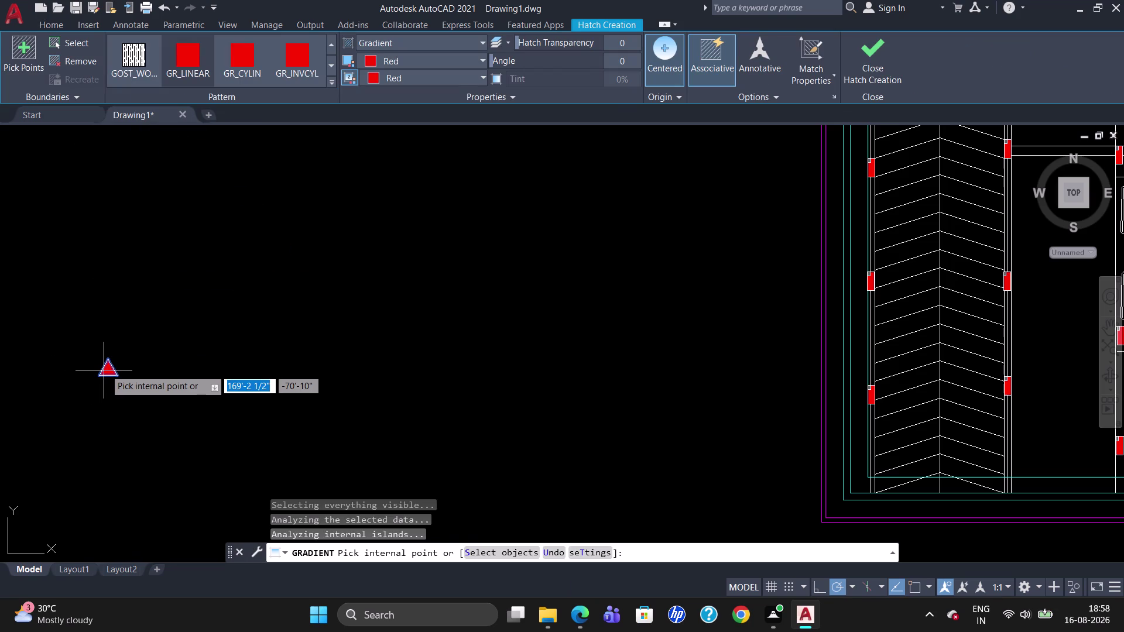
click(105, 369)
key(Escape)
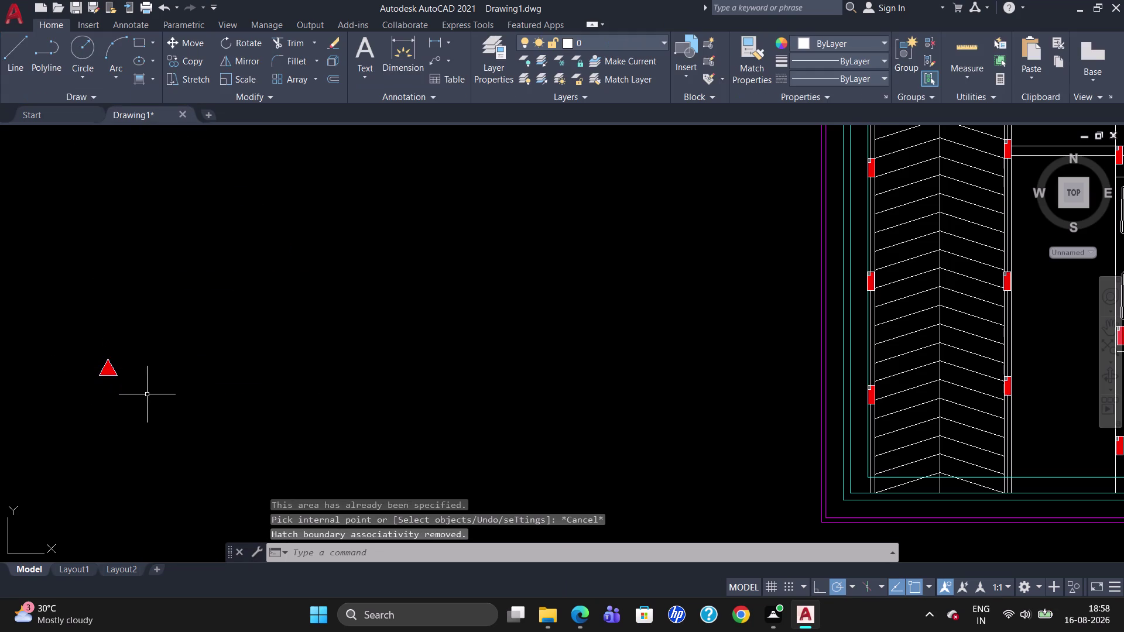
drag(141, 368, 72, 390)
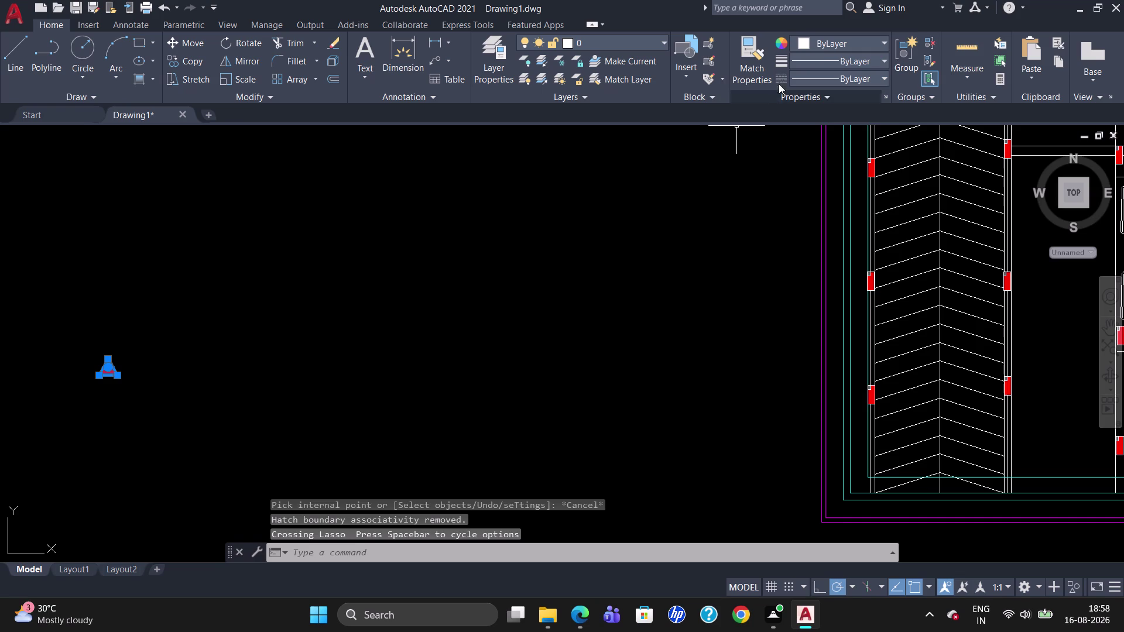
click(899, 63)
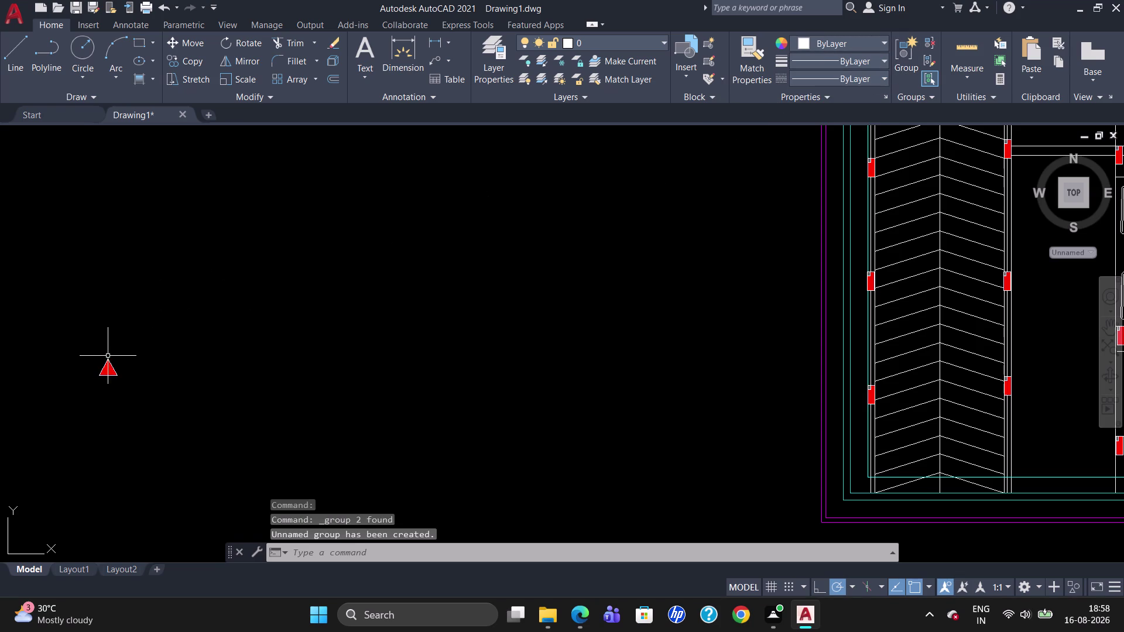
Select the red triangle marker for copying and set its base point.
scroll(down, 3)
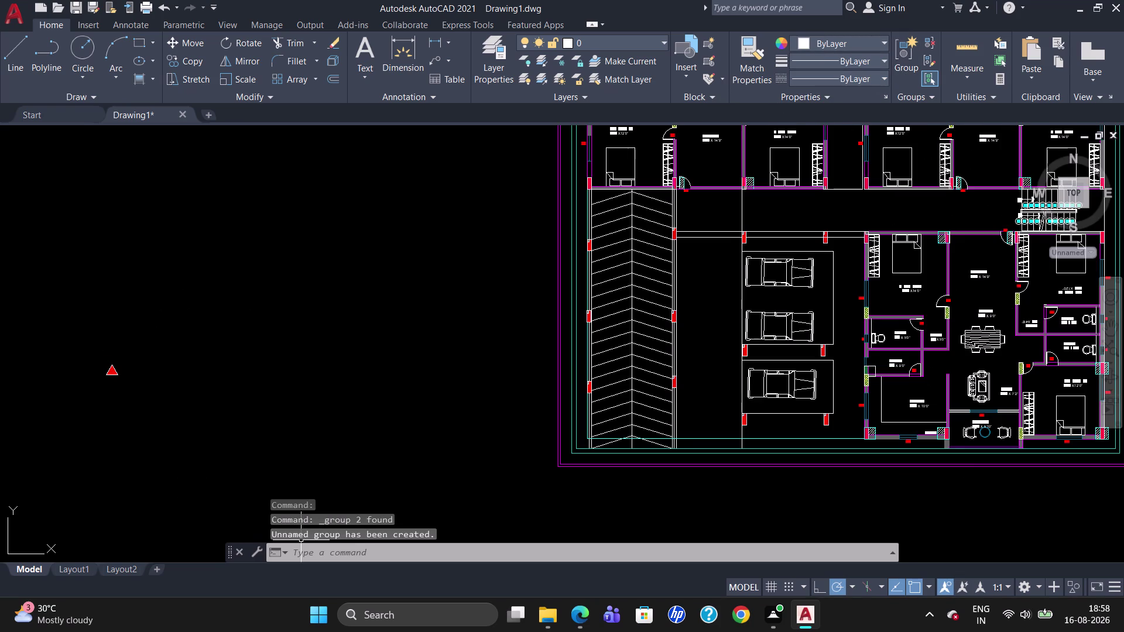
scroll(up, 3)
text(CO)
key(Return)
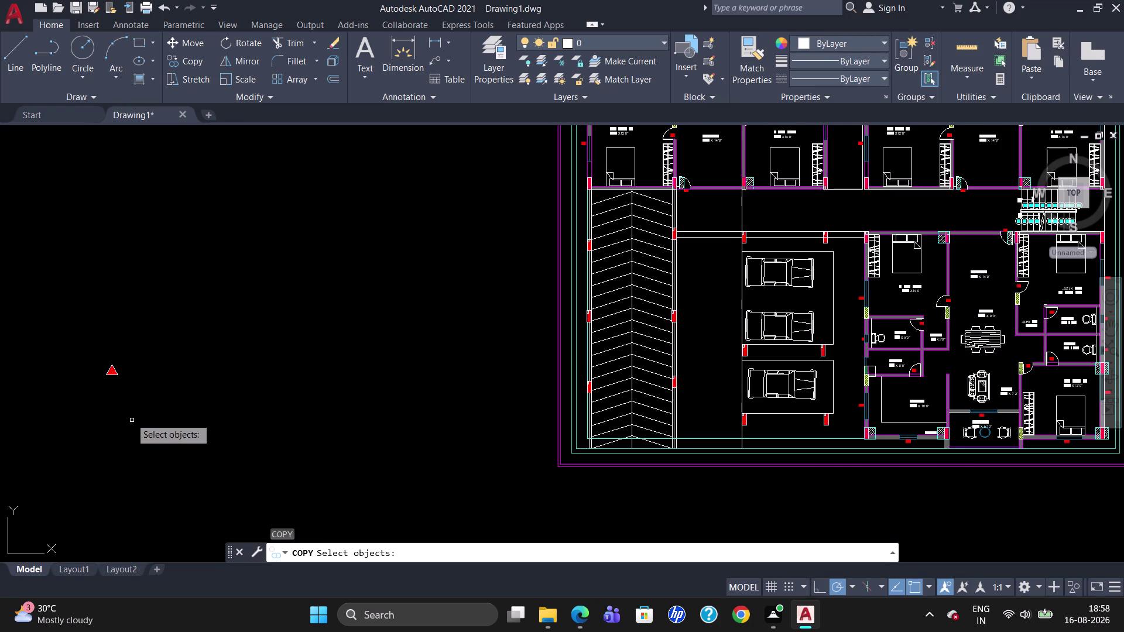
click(109, 370)
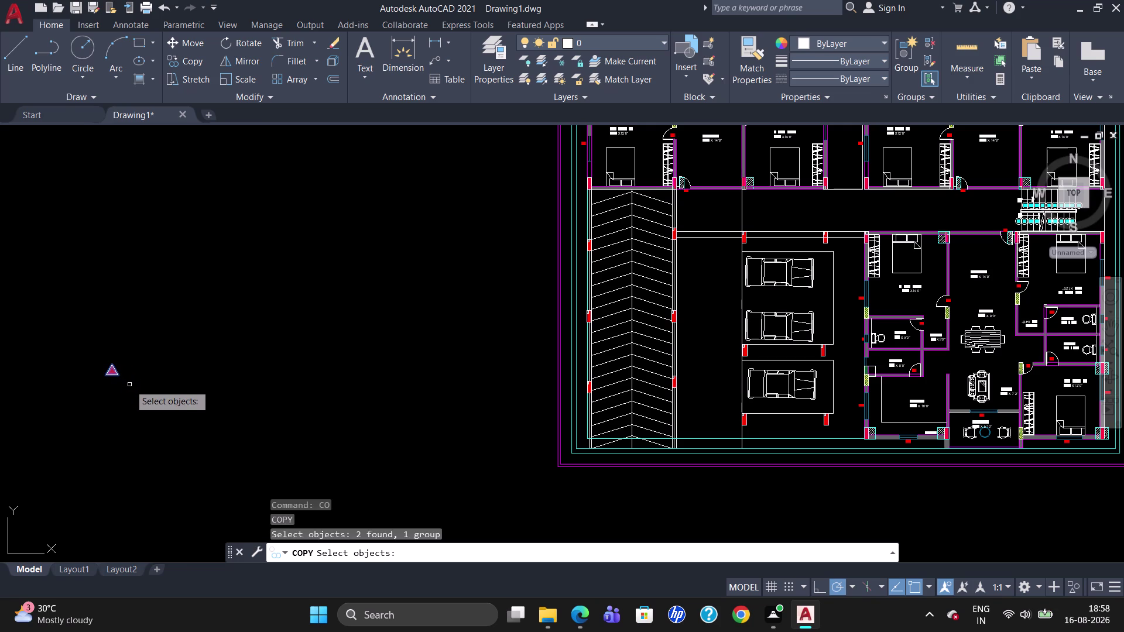
key(Return)
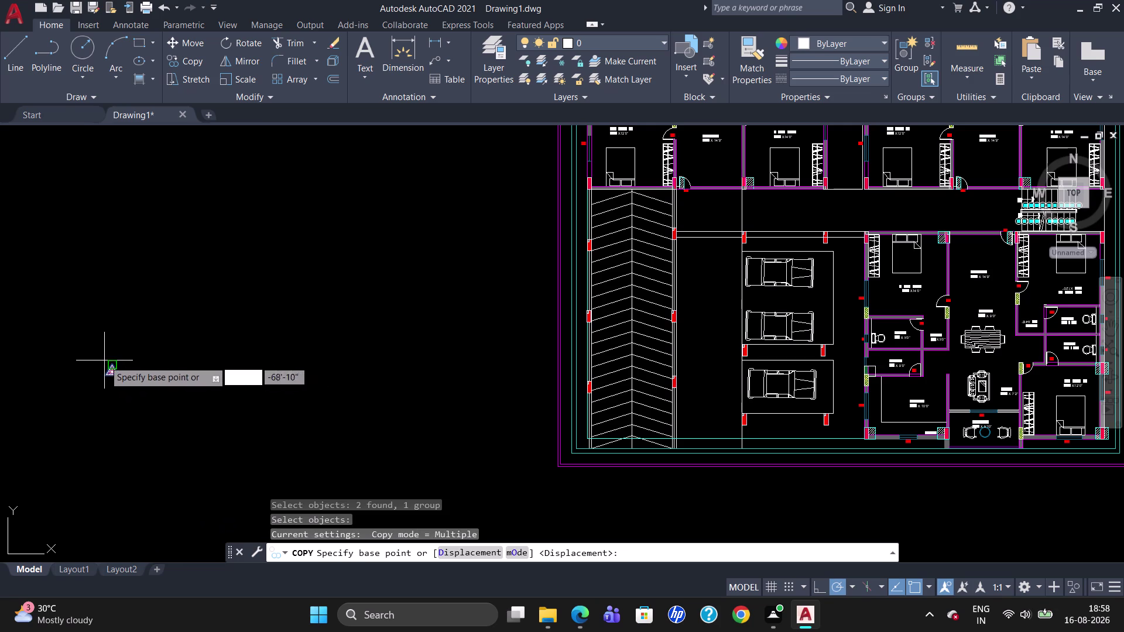
click(108, 367)
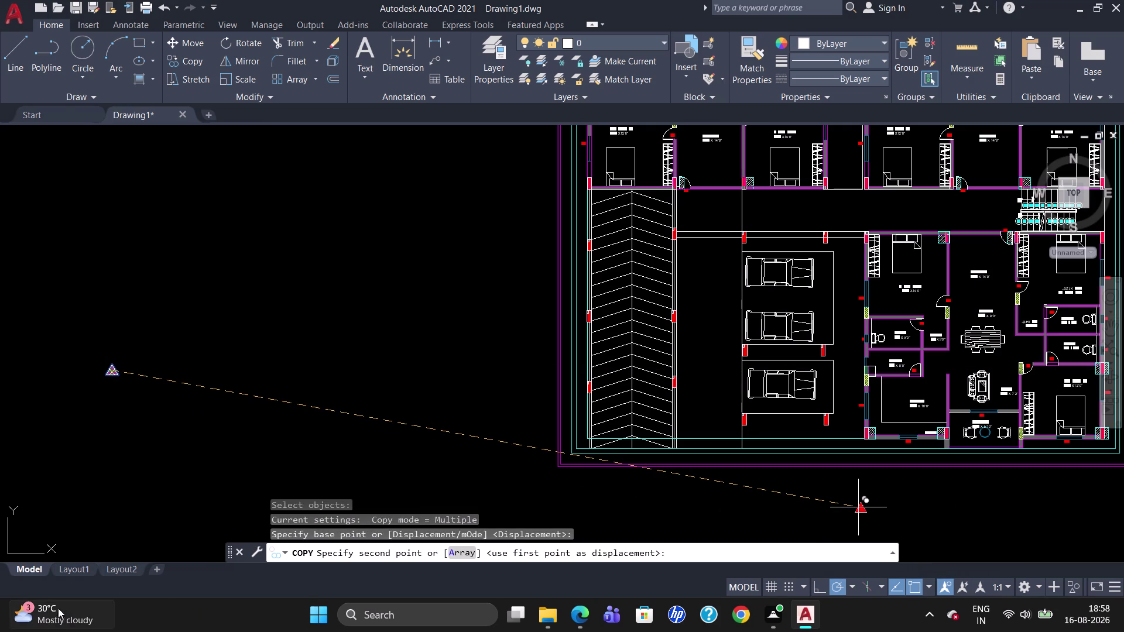
scroll(up, 3)
scroll(down, 3)
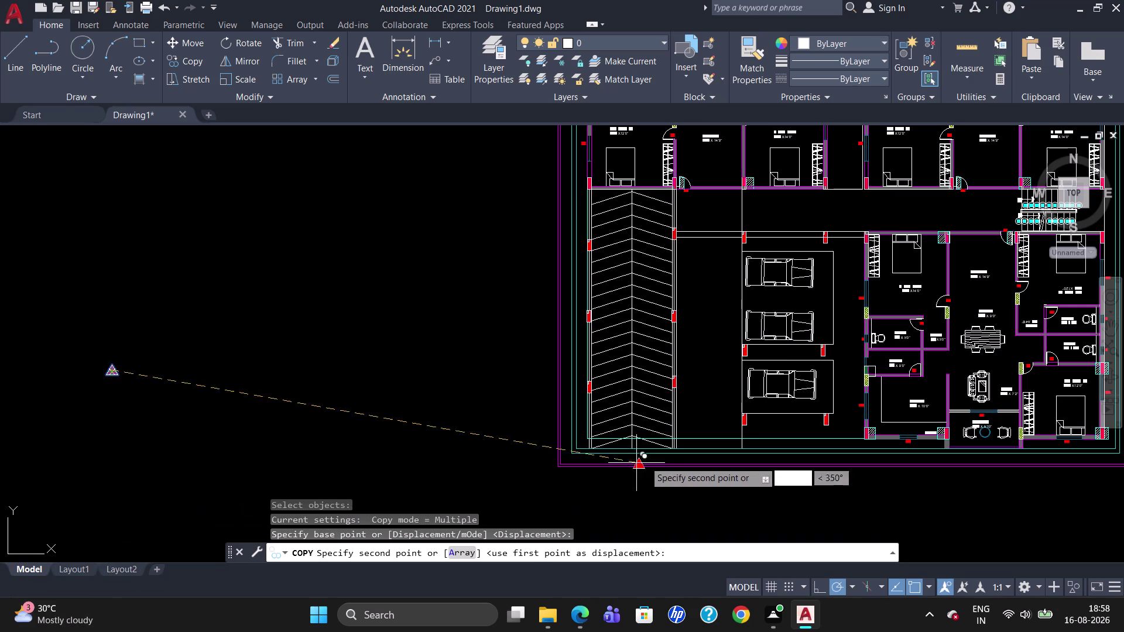
scroll(up, 3)
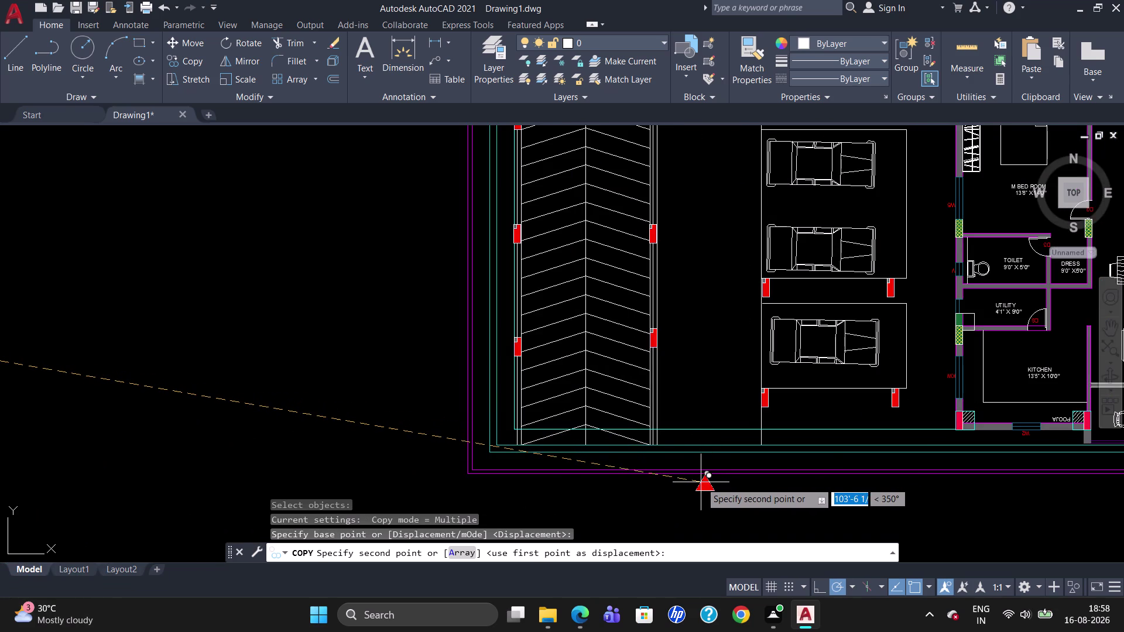
click(701, 482)
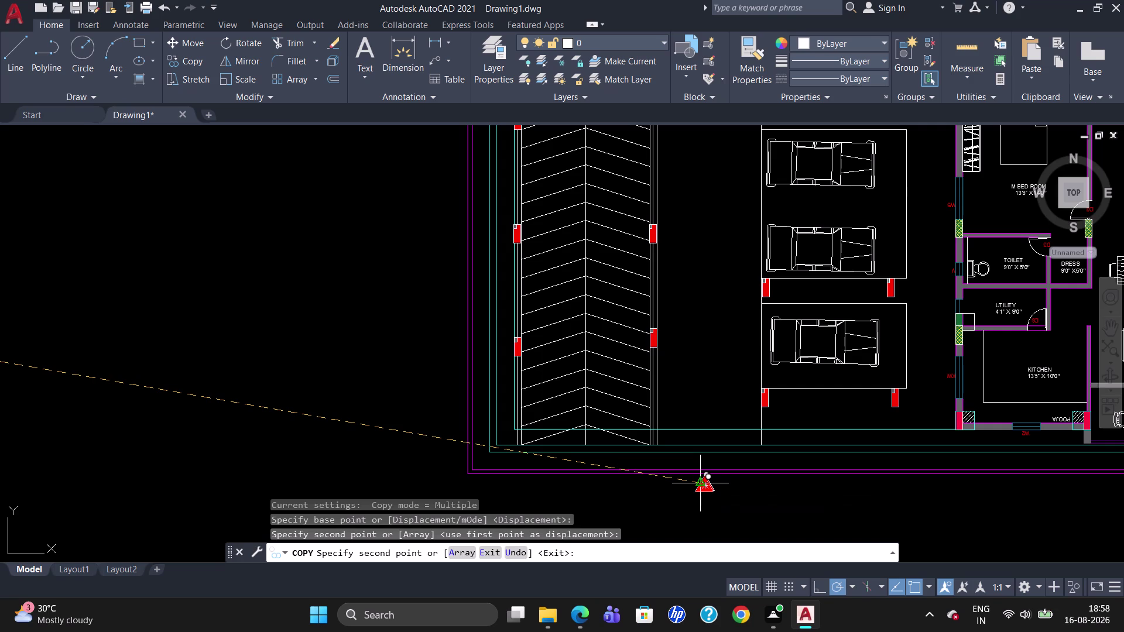
Place triangle copies at the left corridor door, right door and corridor wall midpoint.
scroll(down, 3)
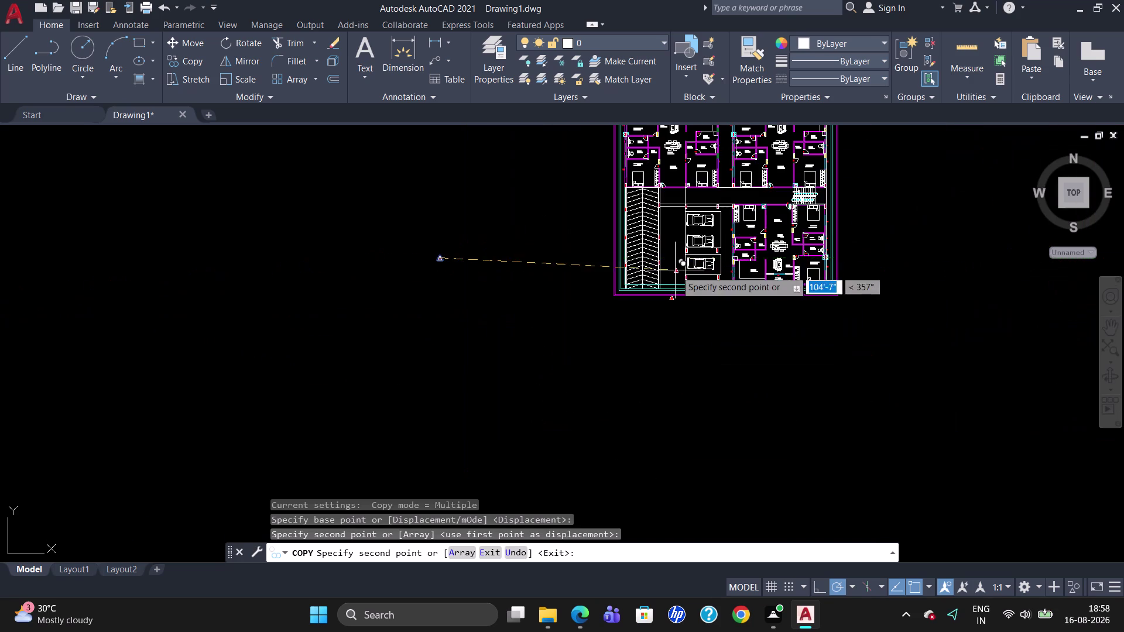
scroll(up, 3)
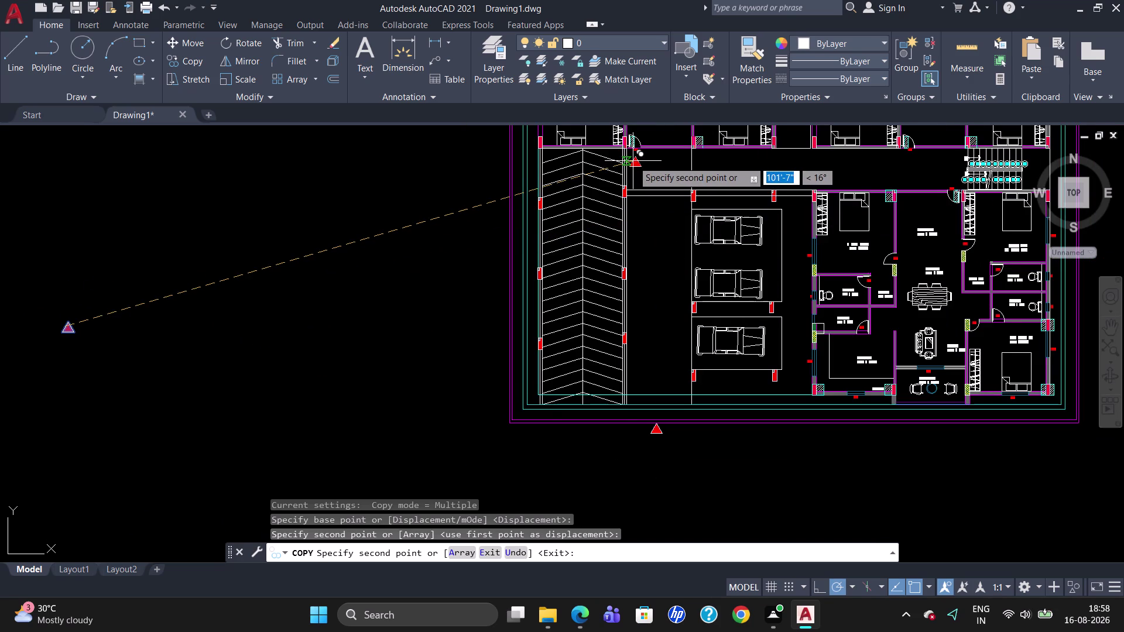
scroll(up, 3)
scroll(down, 3)
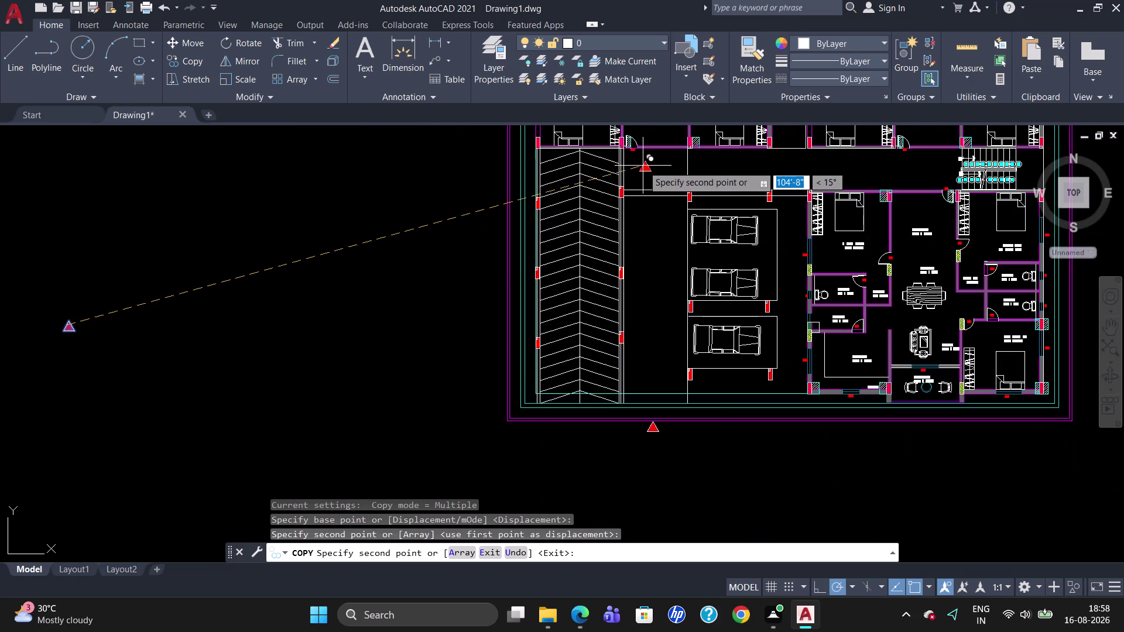
scroll(up, 3)
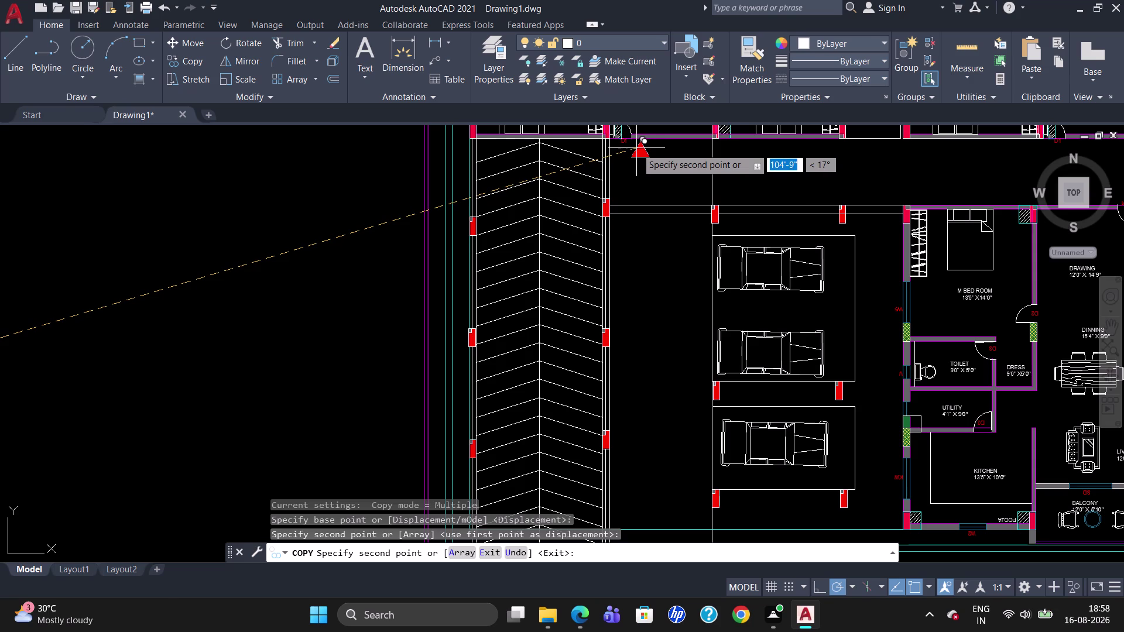
click(637, 149)
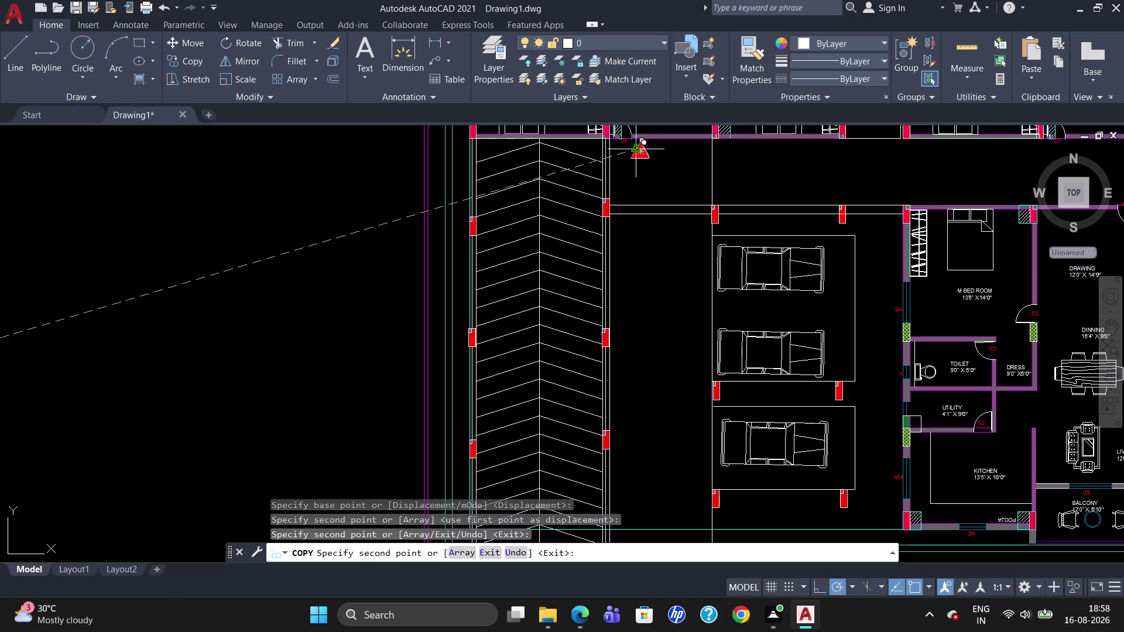
scroll(down, 3)
scroll(up, 3)
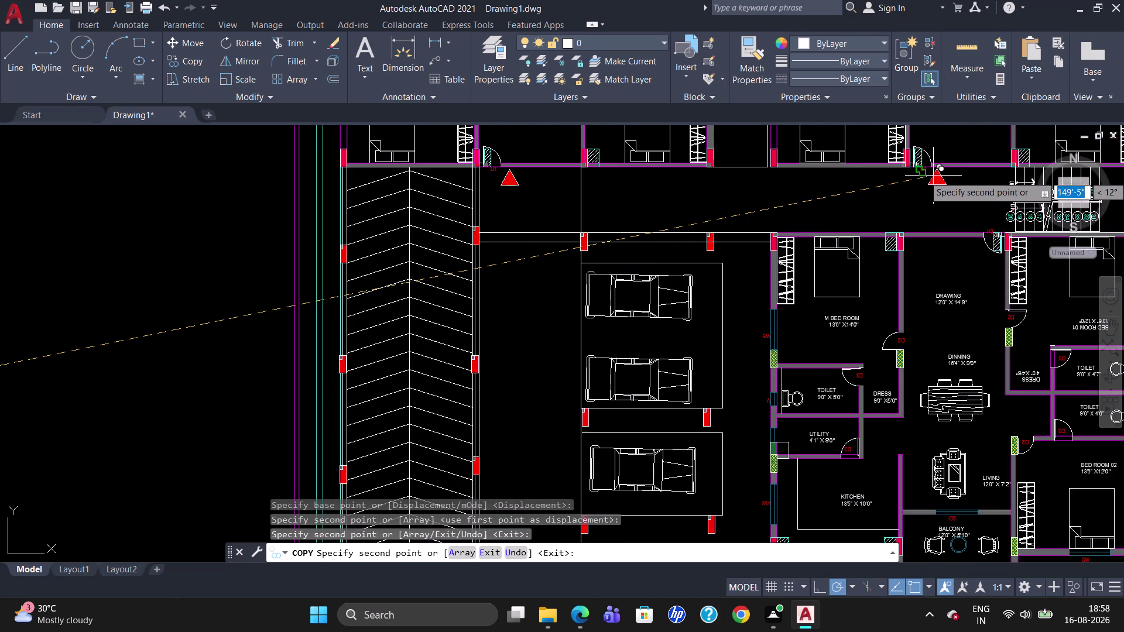
click(932, 174)
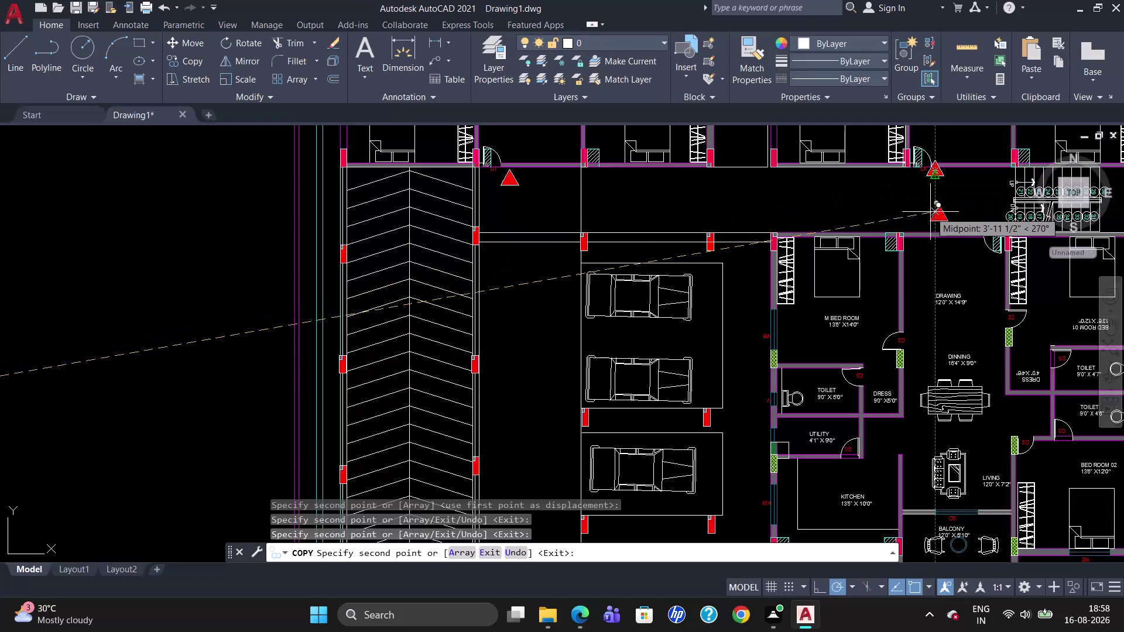
click(927, 216)
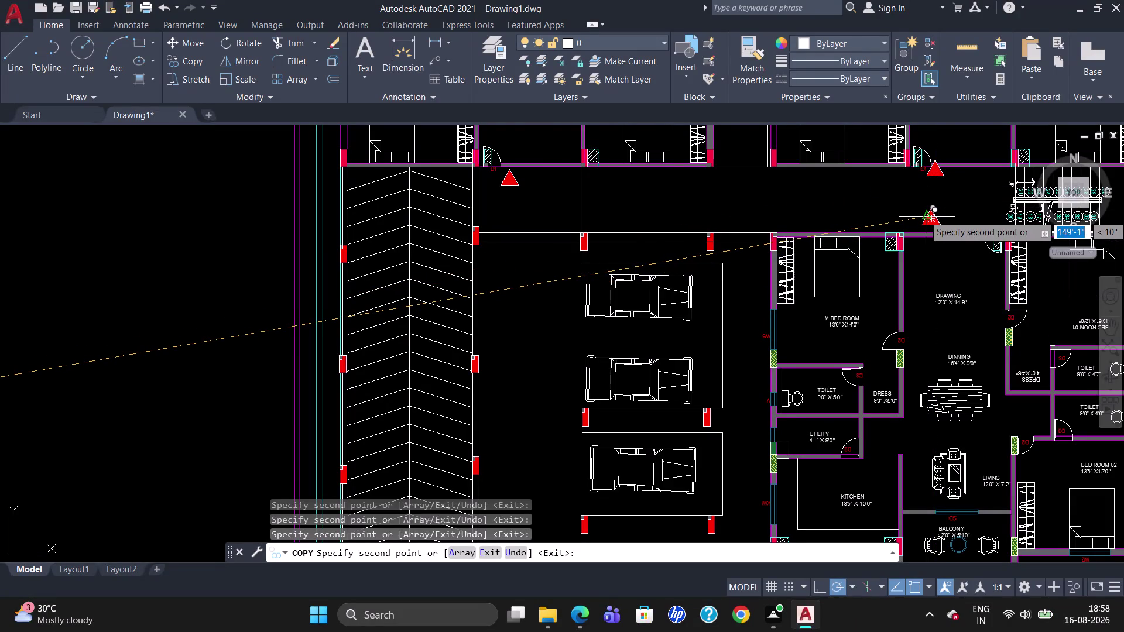
key(Escape)
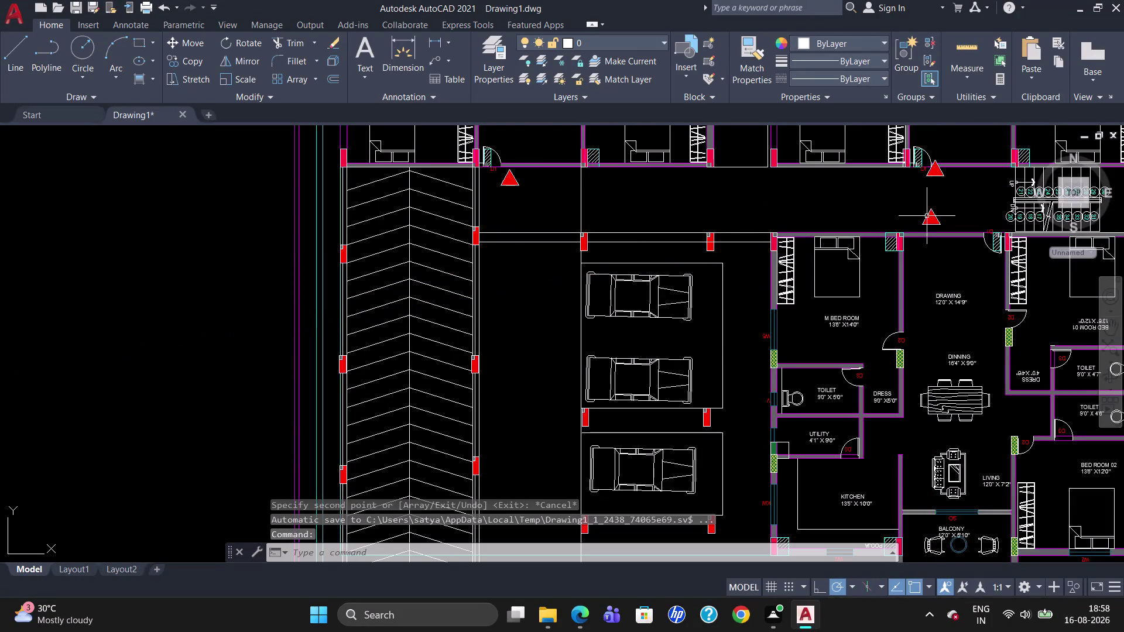
click(930, 176)
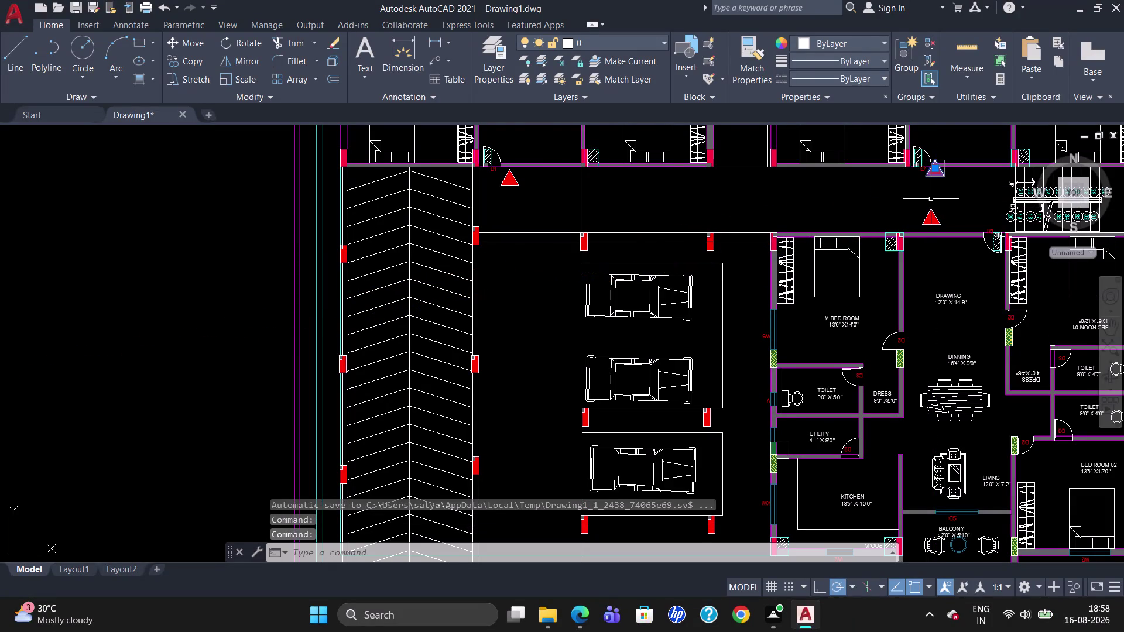
Move the right triangle marker onto its corridor door opening.
key(m)
key(Return)
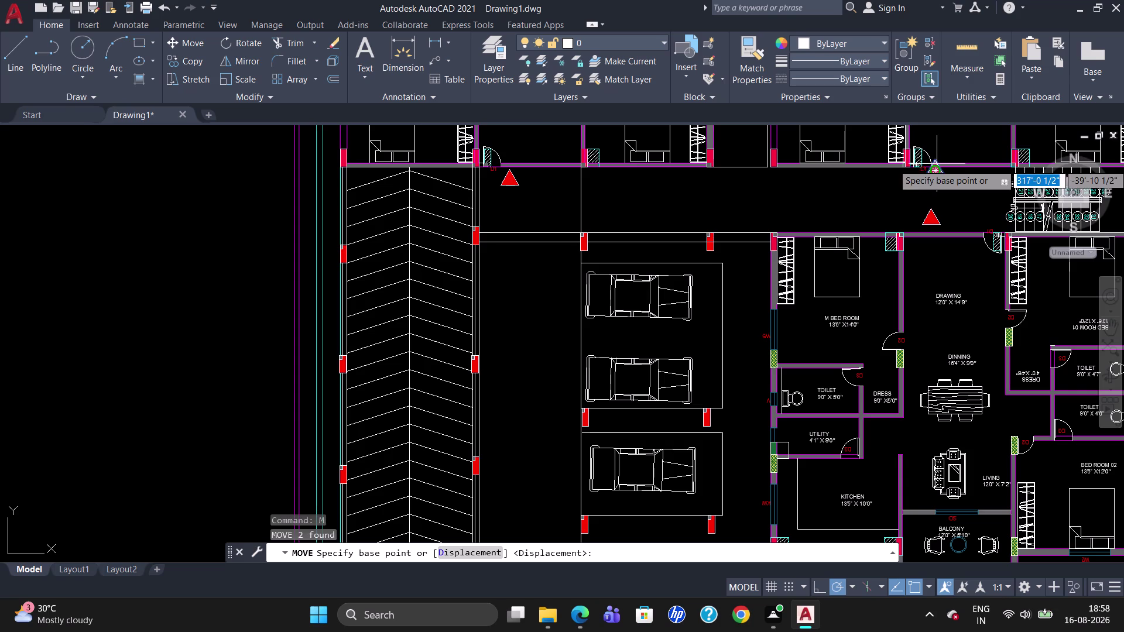
click(936, 162)
click(928, 174)
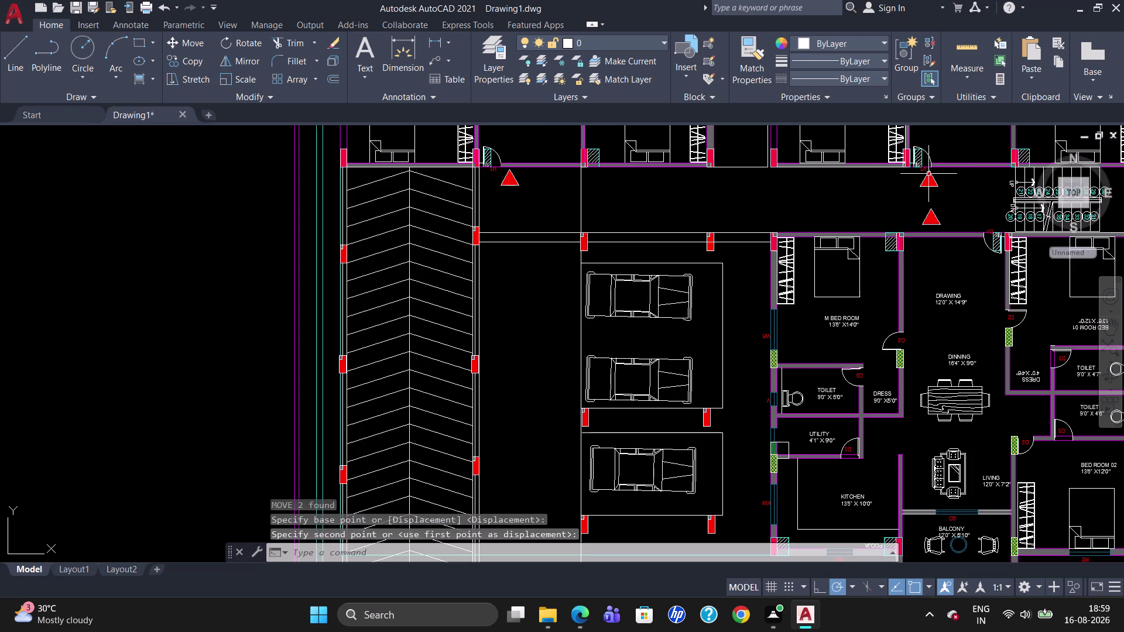
Move the left triangle marker onto its door opening.
click(514, 181)
key(m)
key(Return)
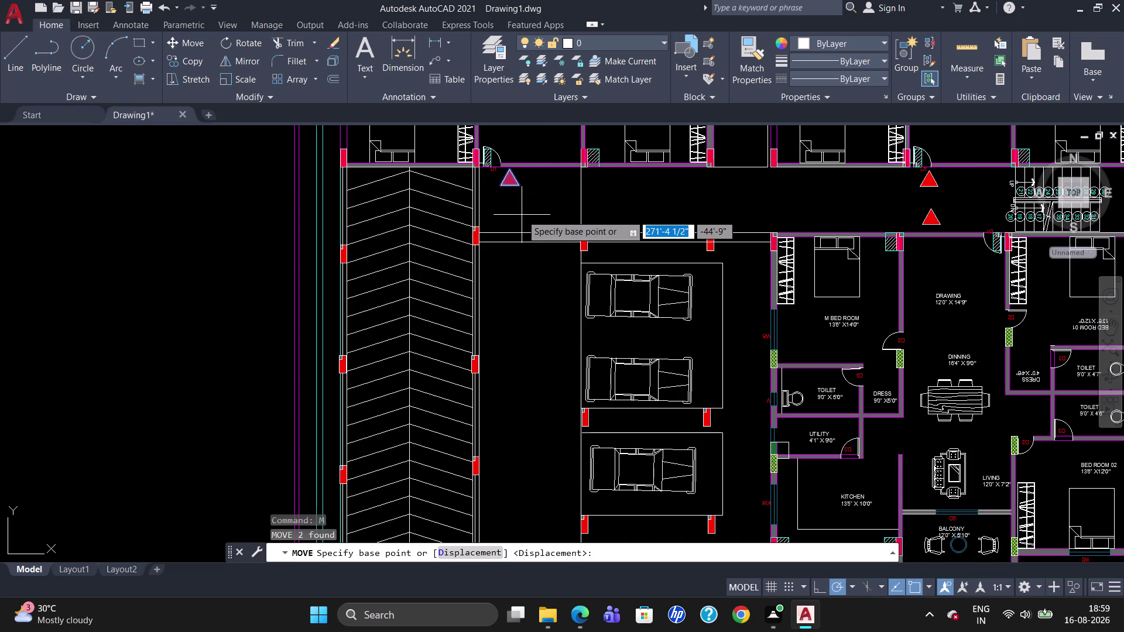
click(508, 167)
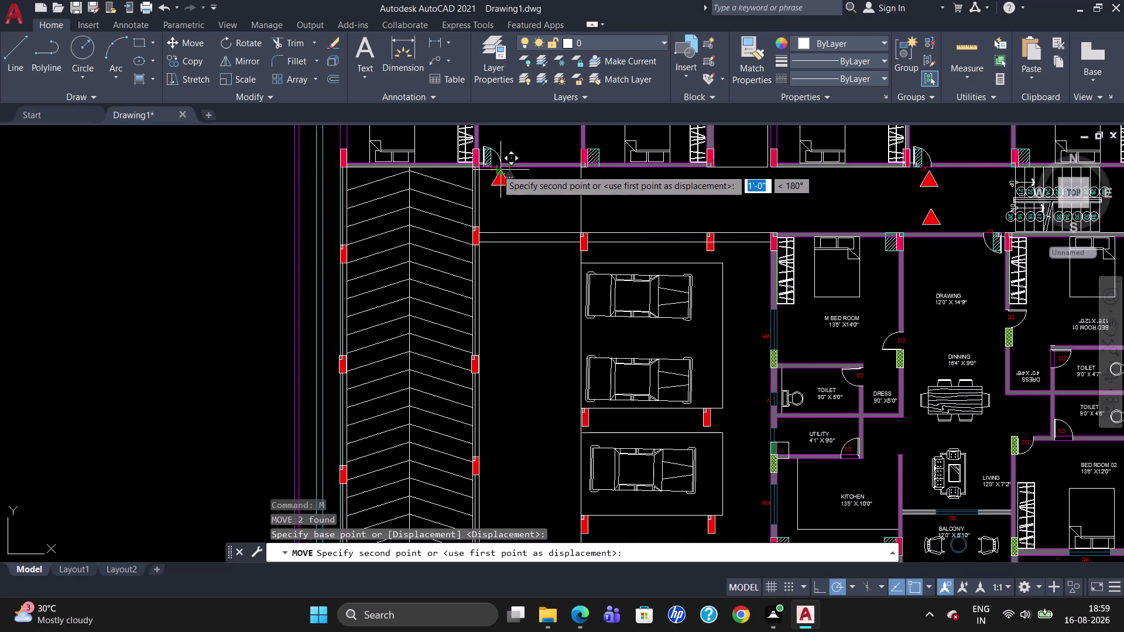
click(495, 172)
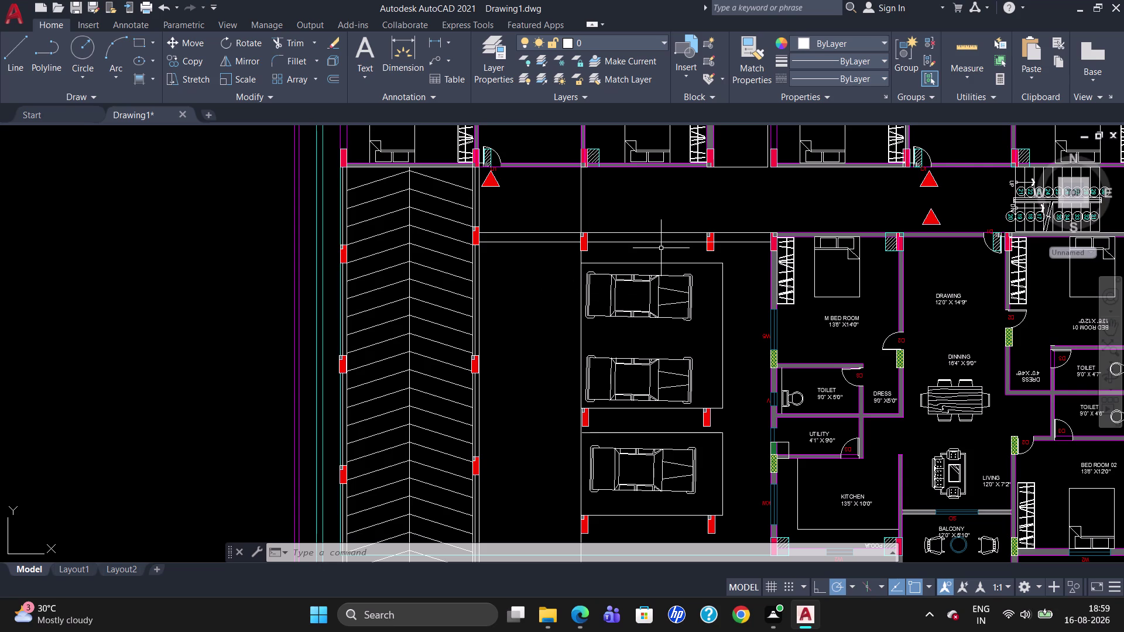
scroll(down, 3)
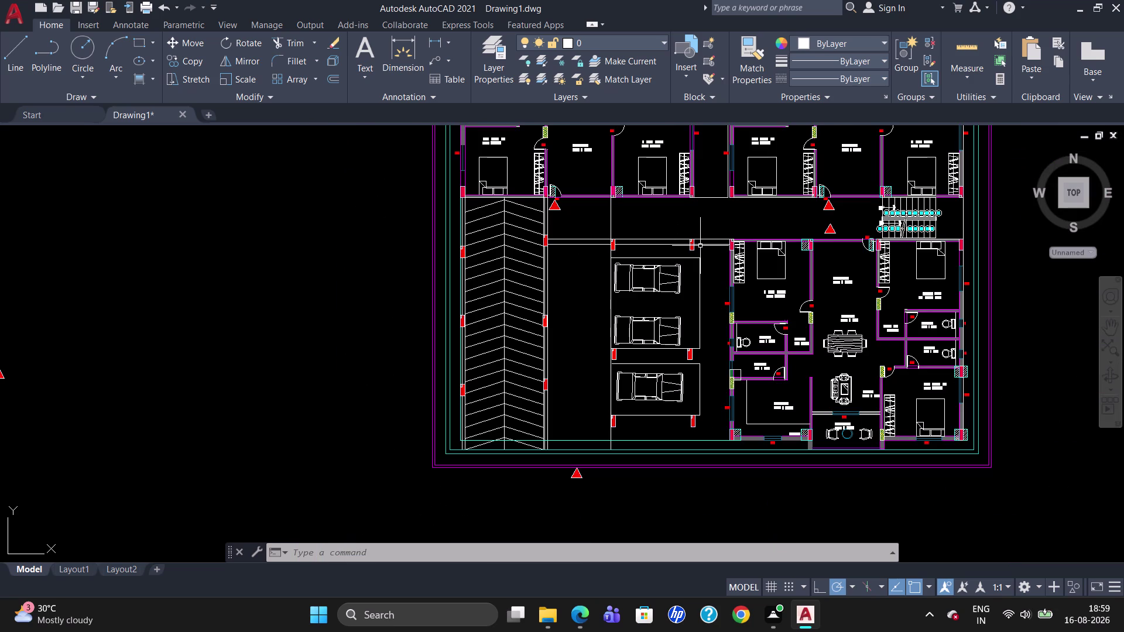
scroll(up, 3)
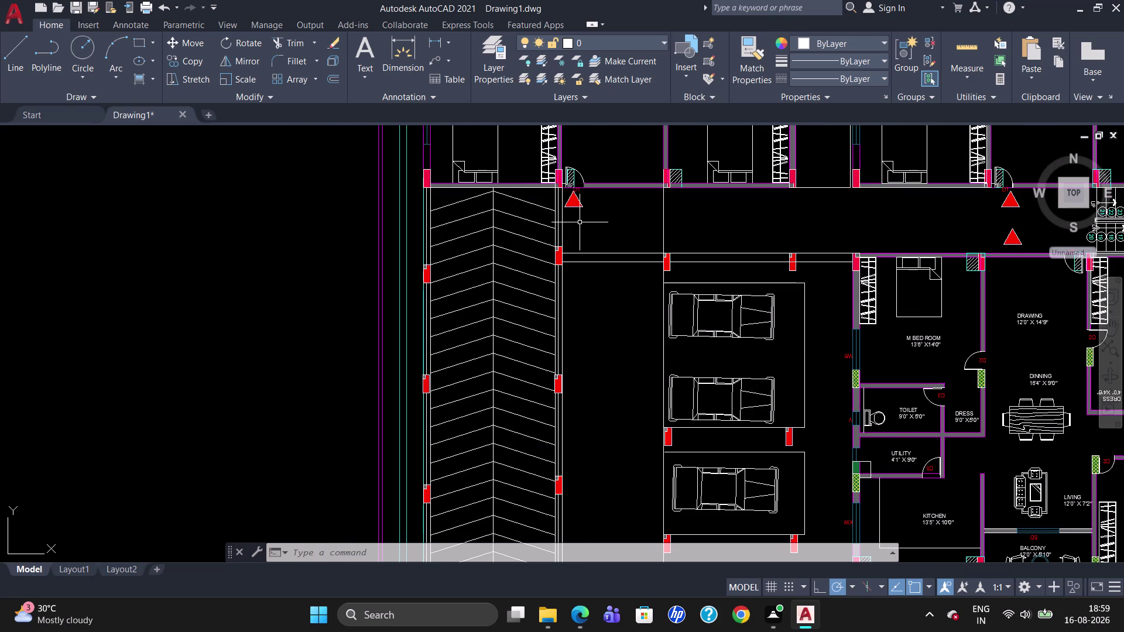
Create a multiline text box beside the left marker with 5-inch text height.
key(t)
key(Return)
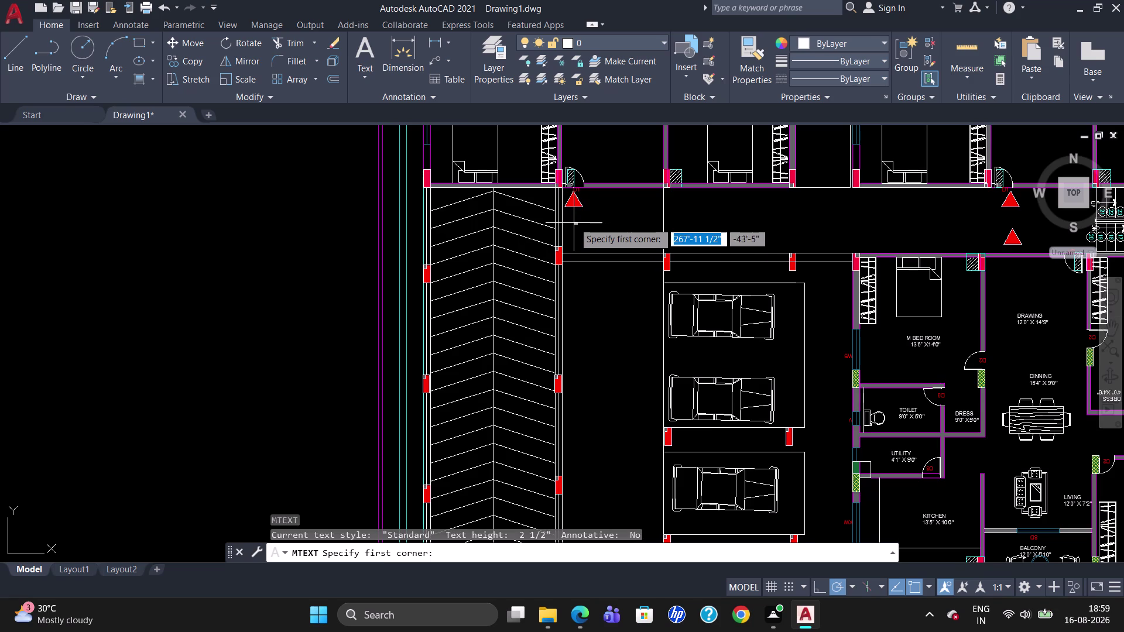
drag(570, 213, 594, 226)
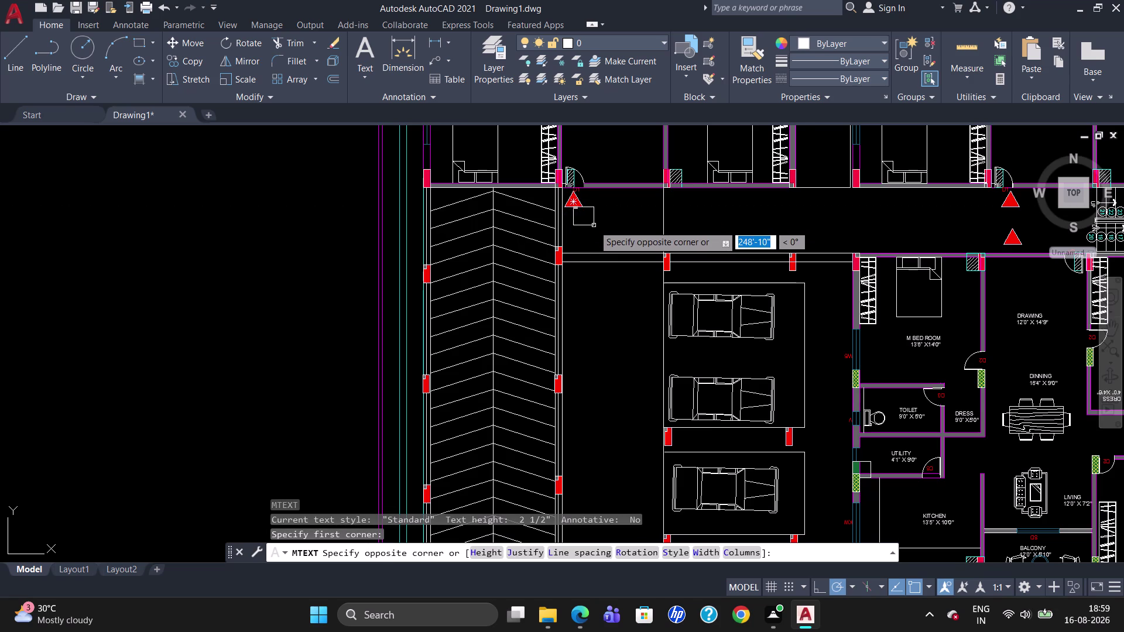
click(600, 216)
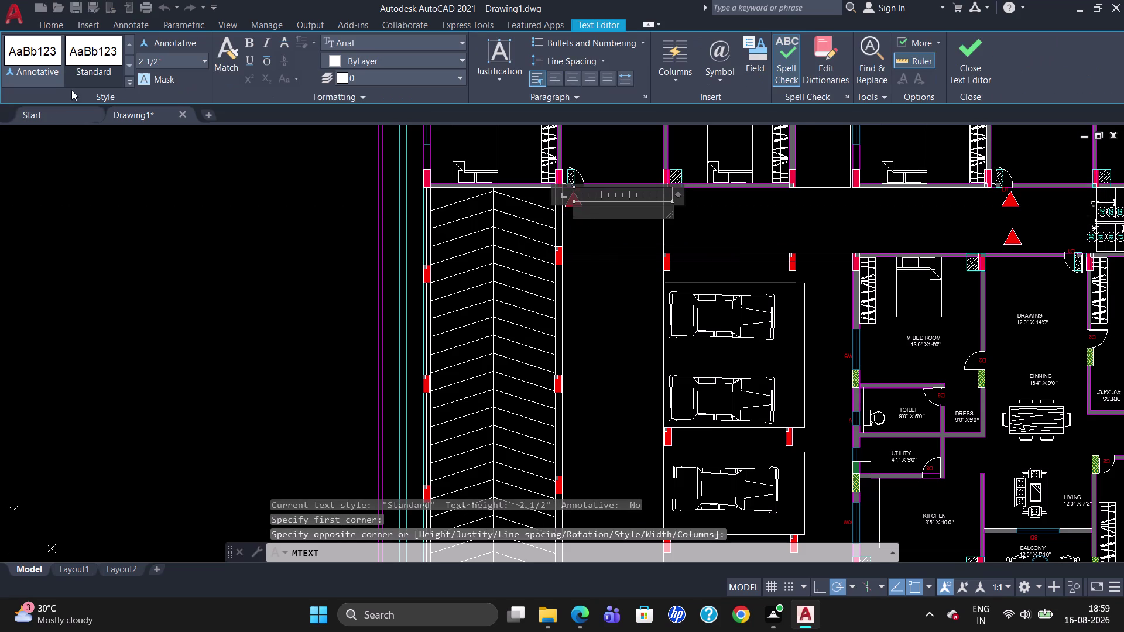
click(184, 58)
key(BackSpace)
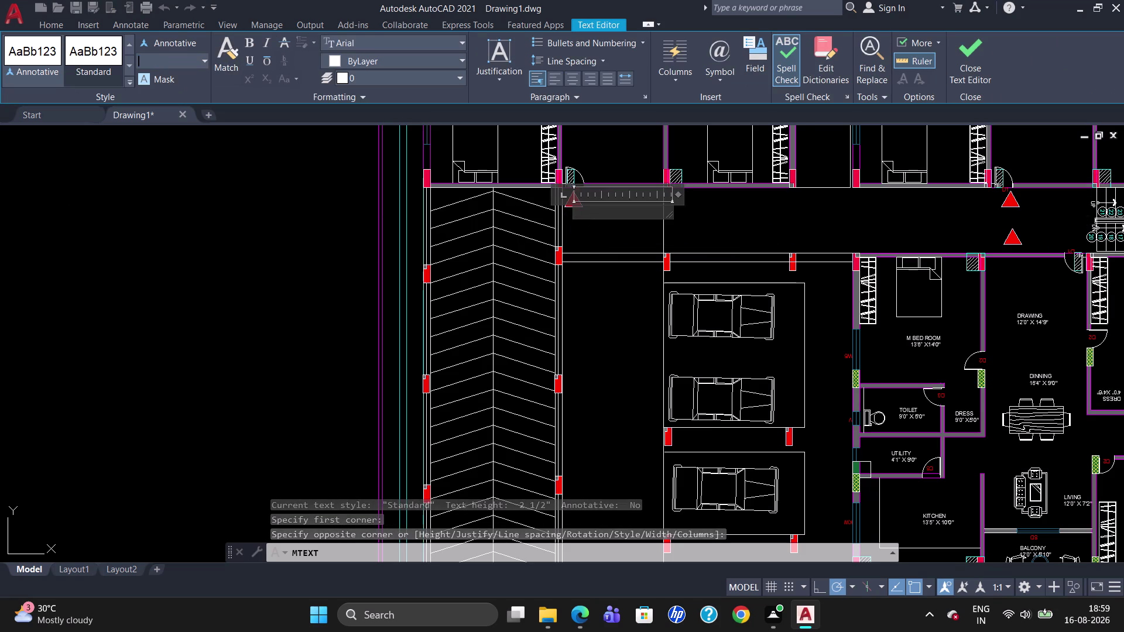
key(5)
key(Return)
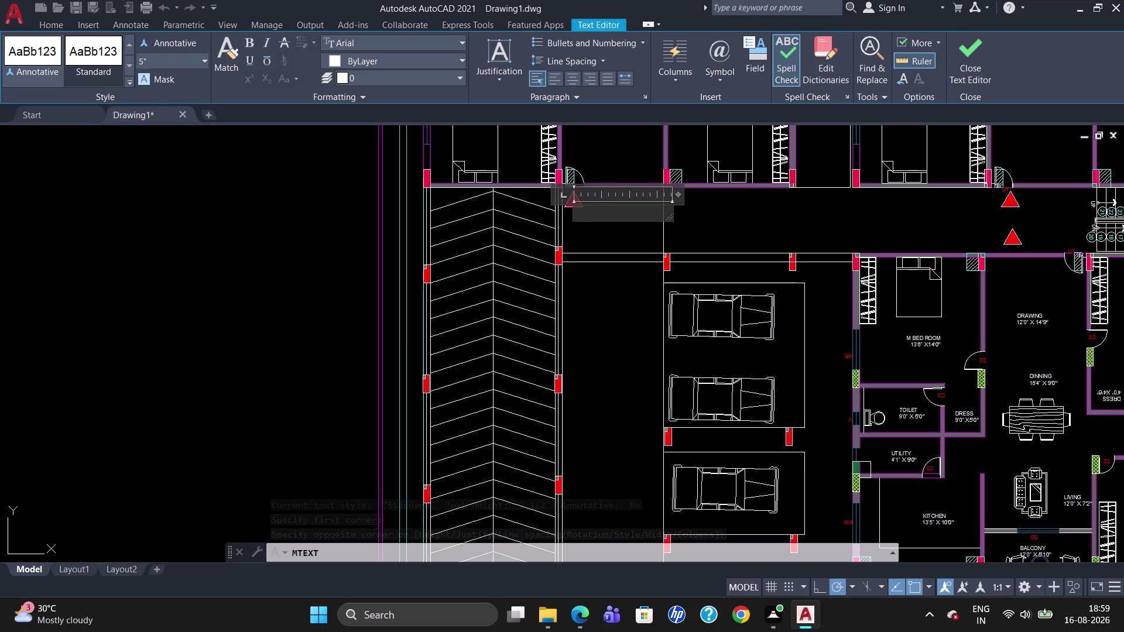
Enter the label text ENTRY and keep the text changes.
text(EN)
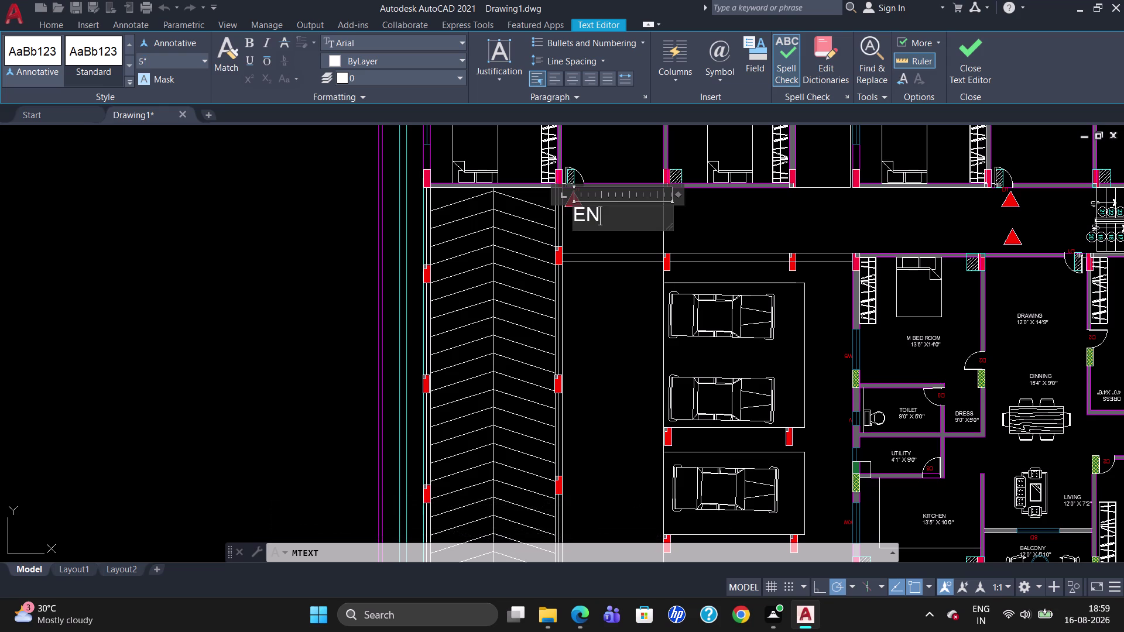
text(TRY)
key(Escape)
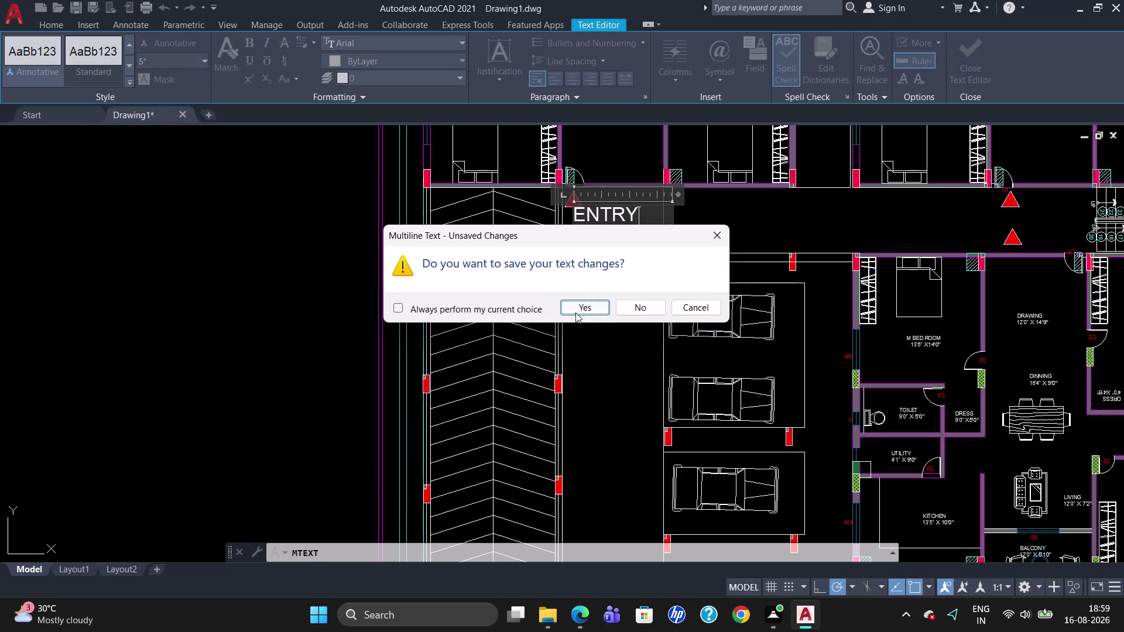
click(599, 310)
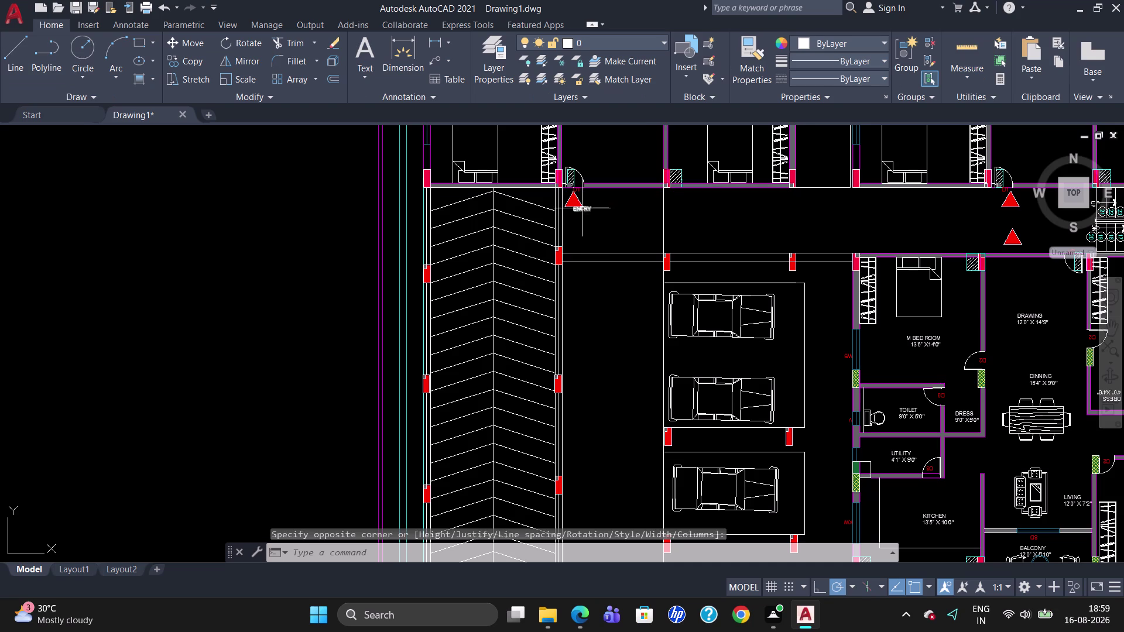
click(581, 208)
Try nudging the ENTRY label under the marker, then cancel the adjustment.
drag(576, 208, 575, 212)
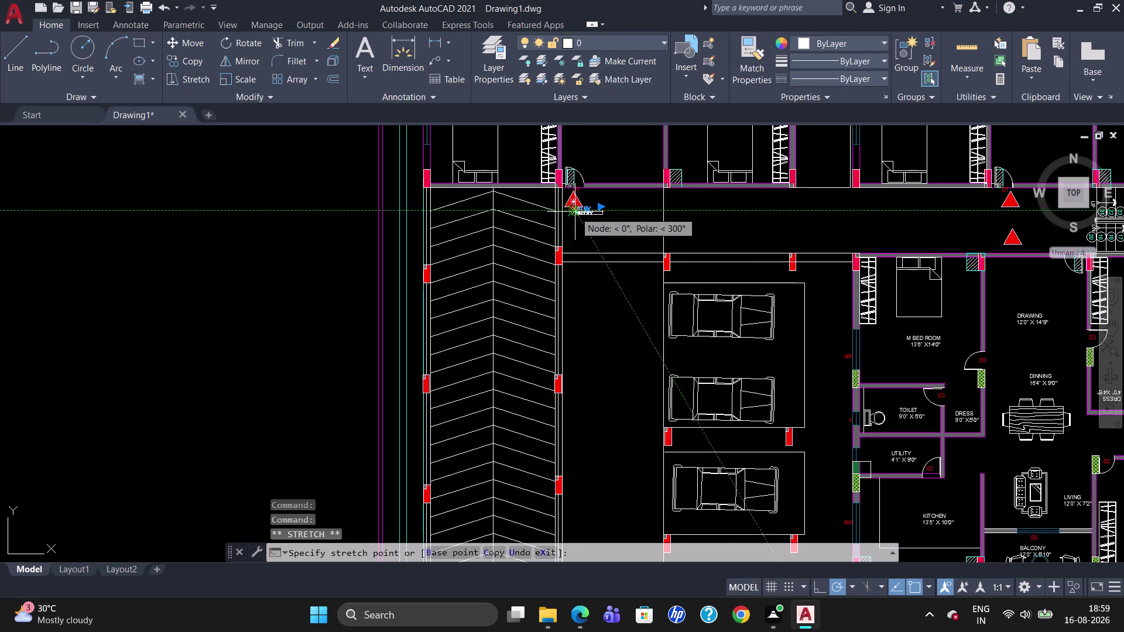
drag(575, 212, 571, 215)
click(572, 215)
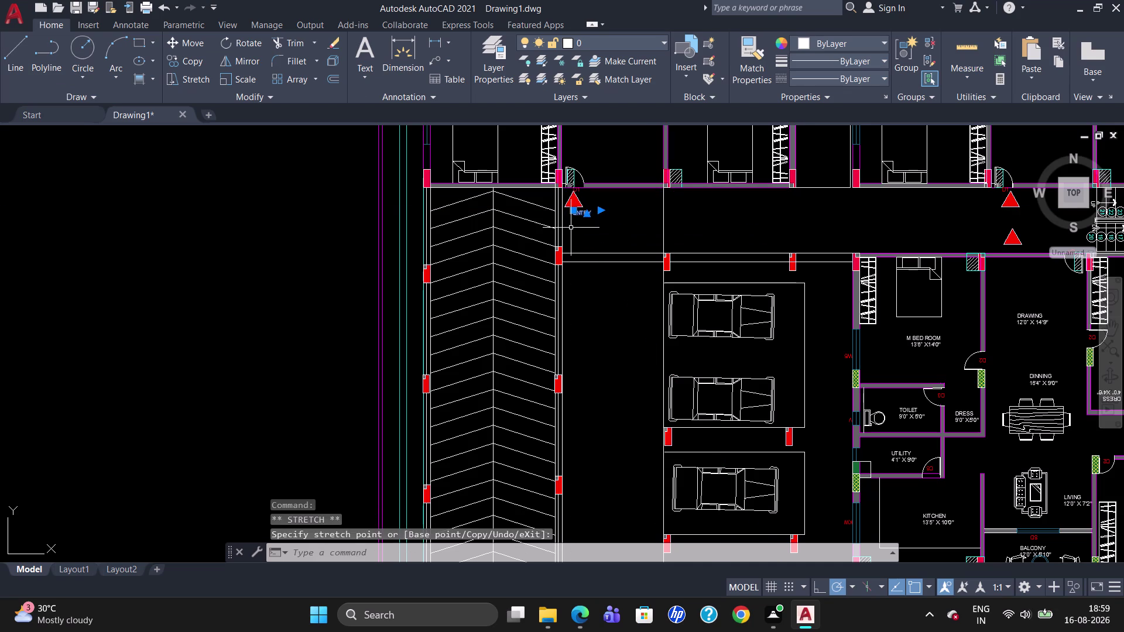
key(Escape)
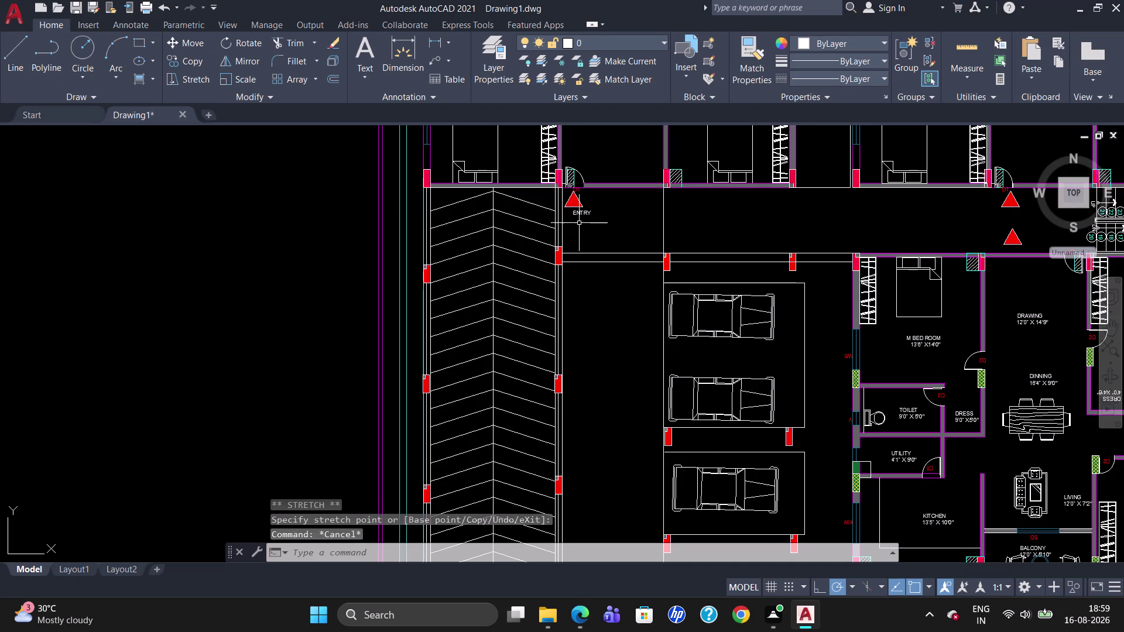
Copy the ENTRY label over to the right-hand door marker.
click(575, 214)
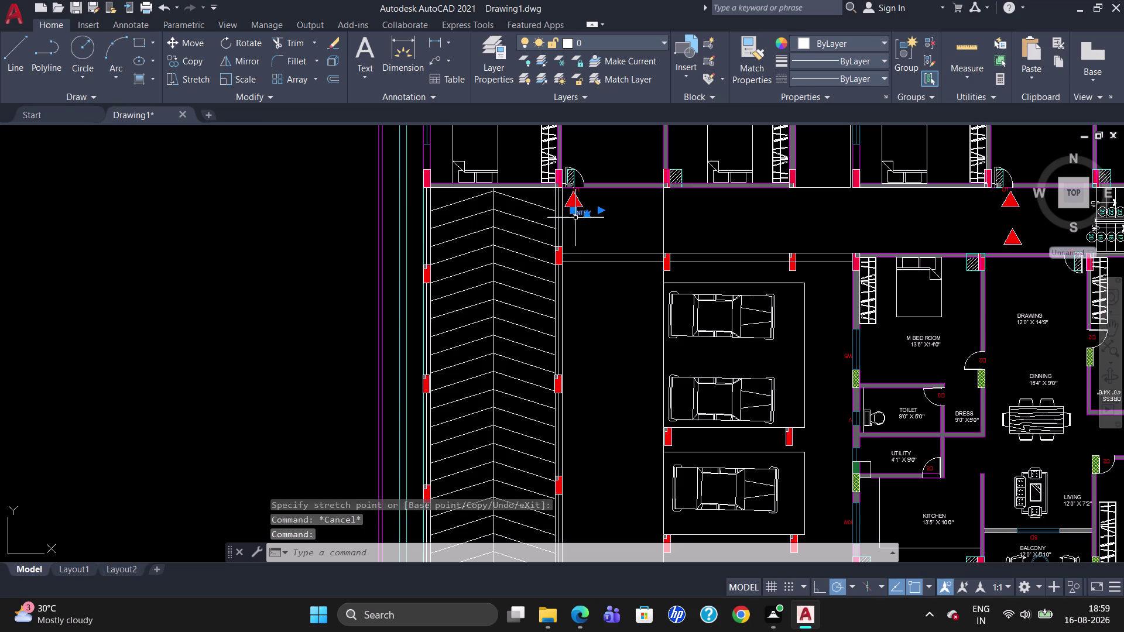
text(CO)
key(Return)
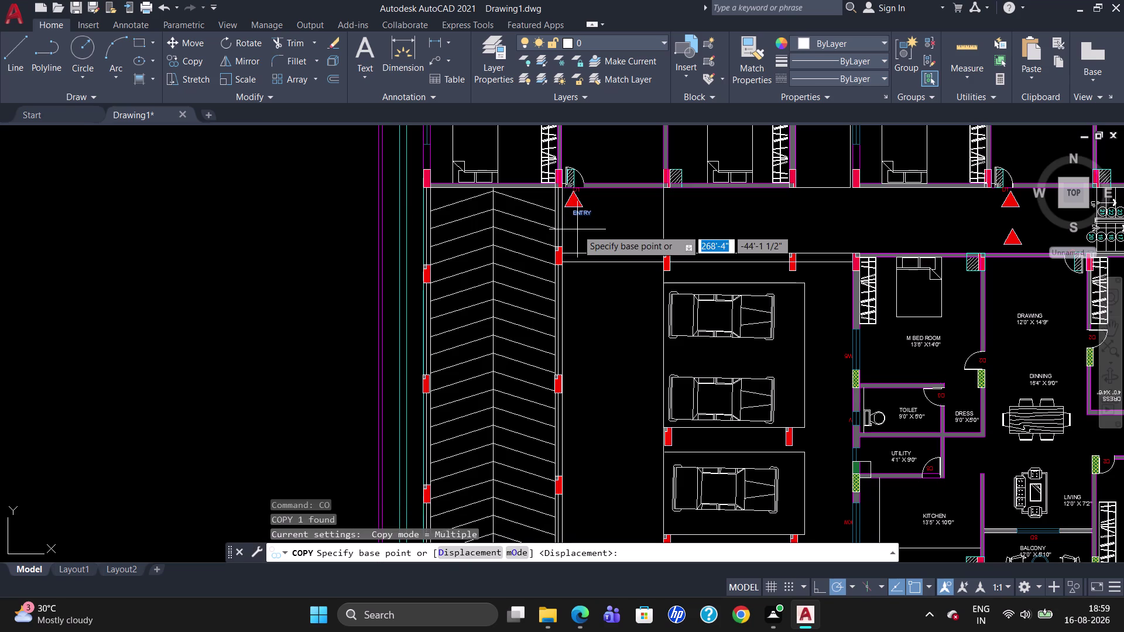
click(583, 214)
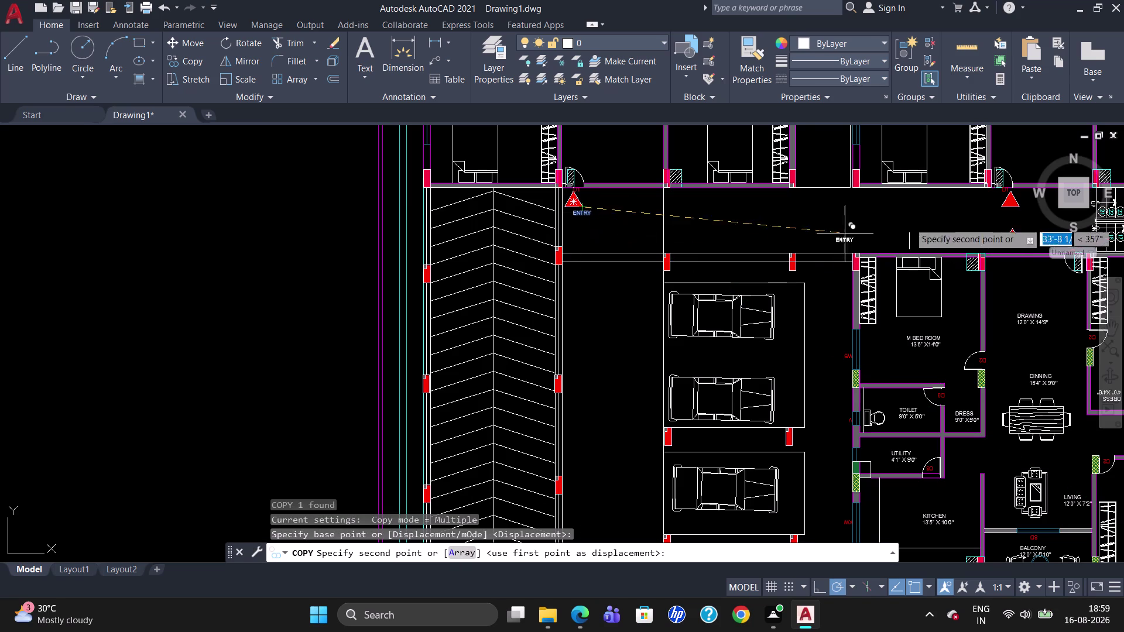
click(1017, 208)
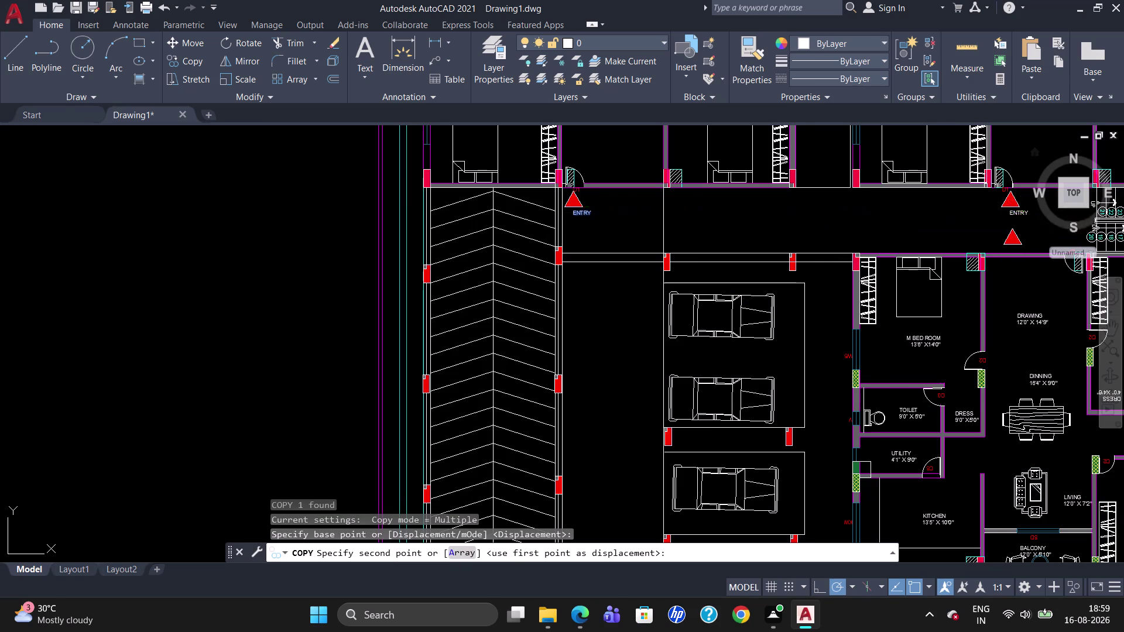
Rotate the copied triangle 179° so it points downward.
key(Escape)
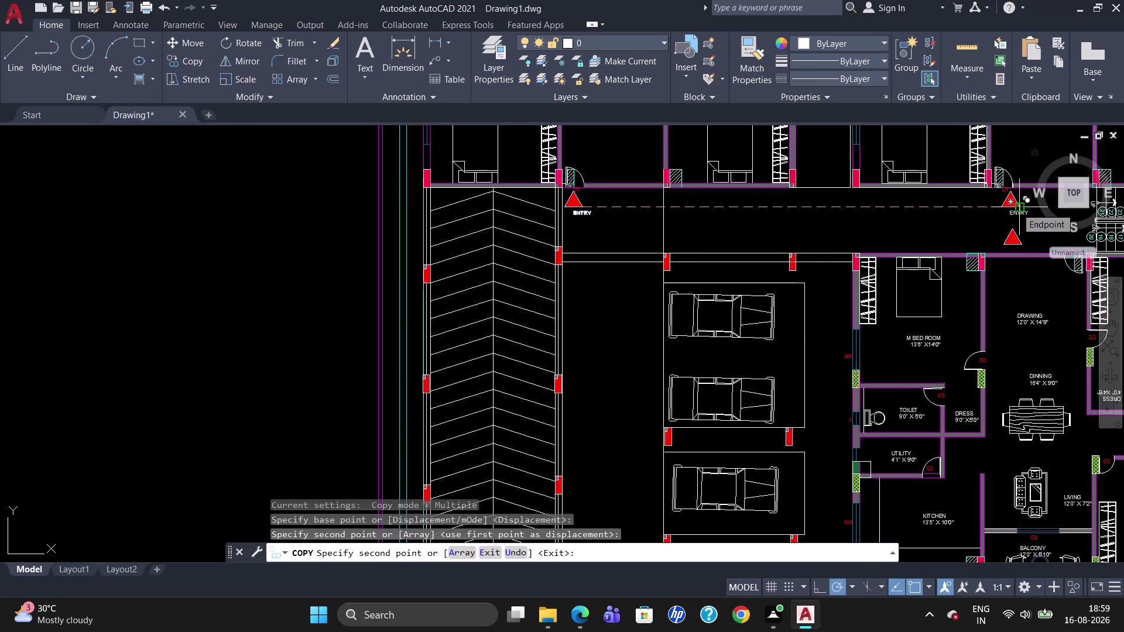
click(1008, 232)
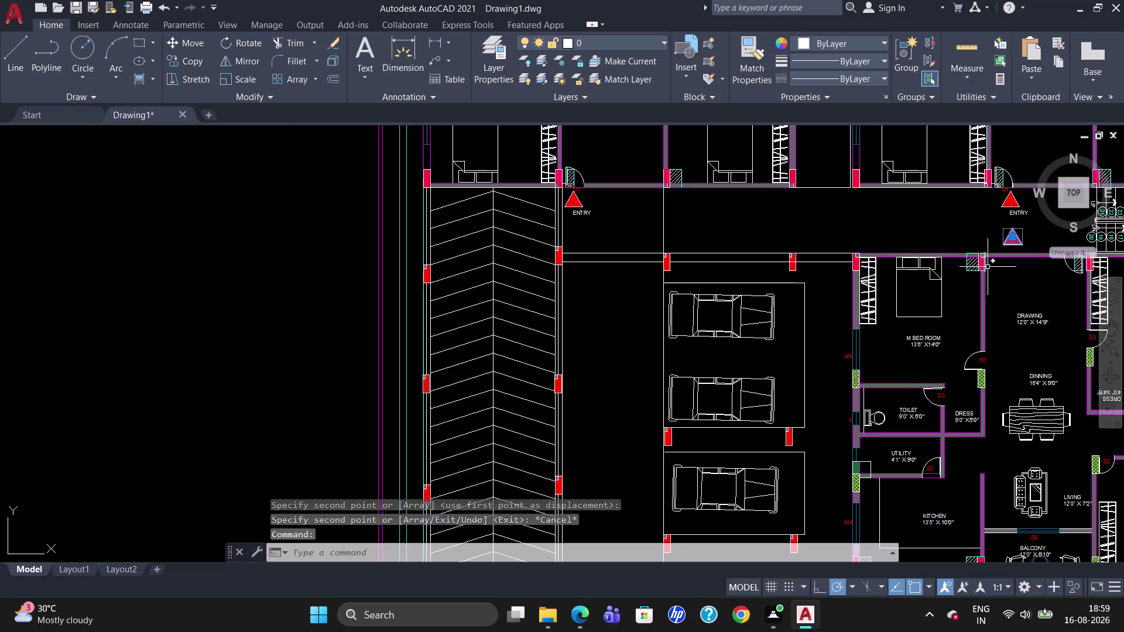
scroll(down, 3)
scroll(up, 3)
scroll(down, 3)
scroll(up, 3)
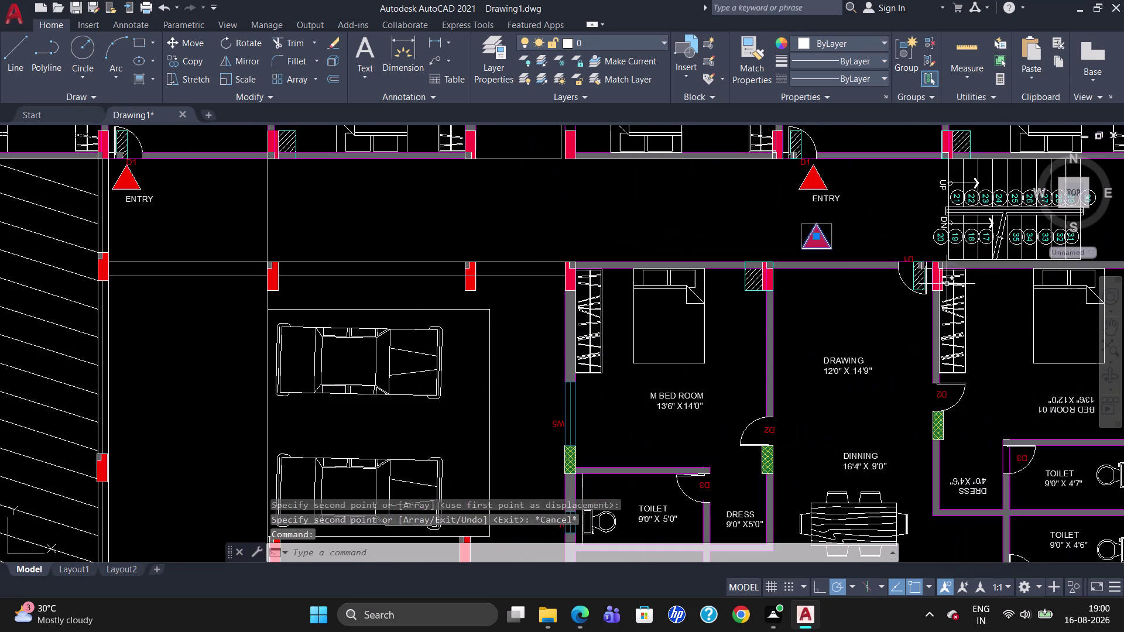
text(RO)
key(Return)
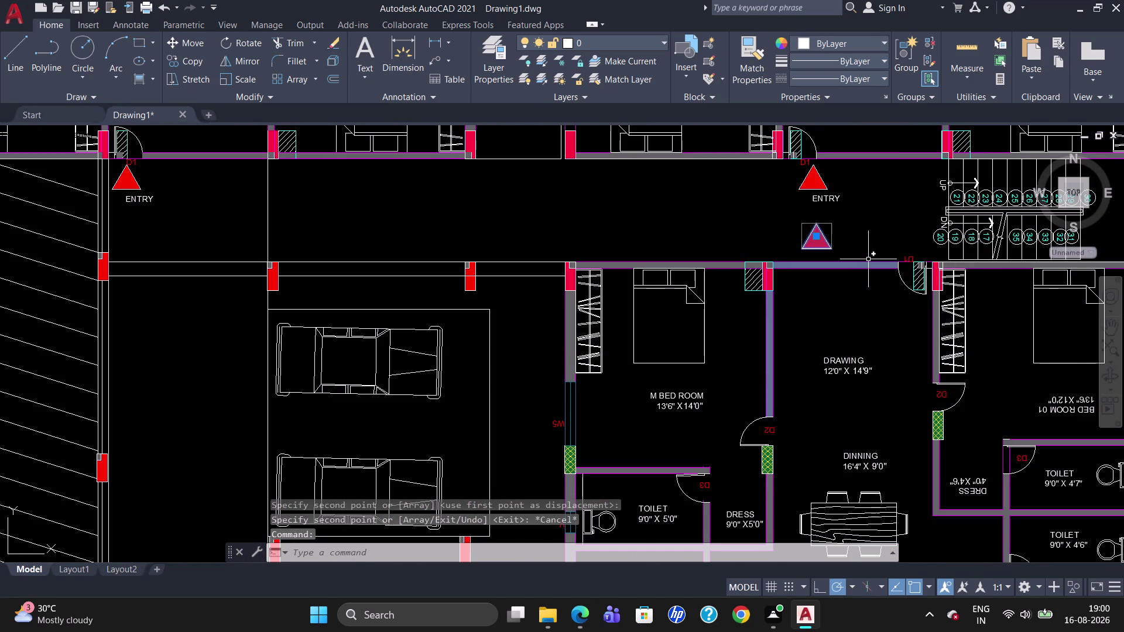
click(819, 221)
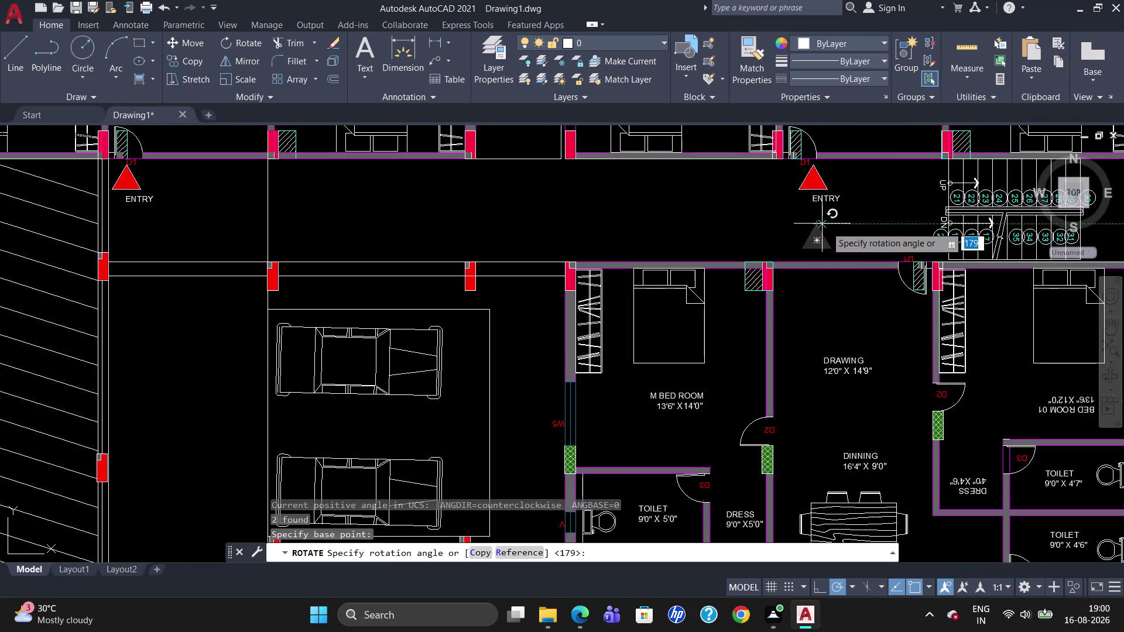
click(763, 227)
click(817, 212)
Move the flipped triangle beside the staircase.
key(m)
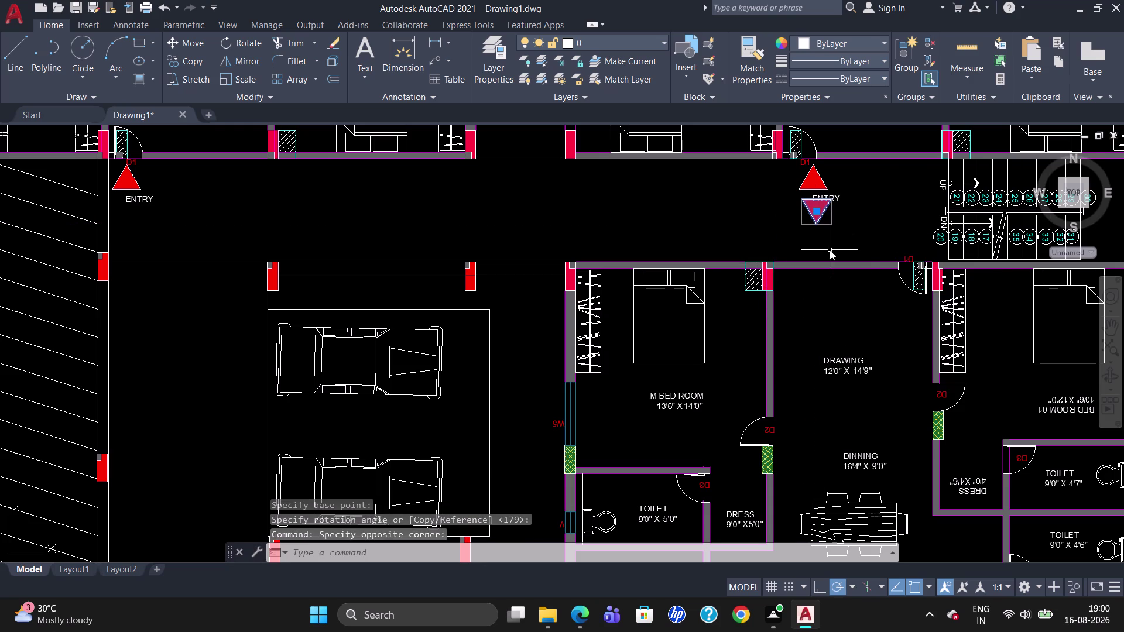
key(Return)
click(822, 203)
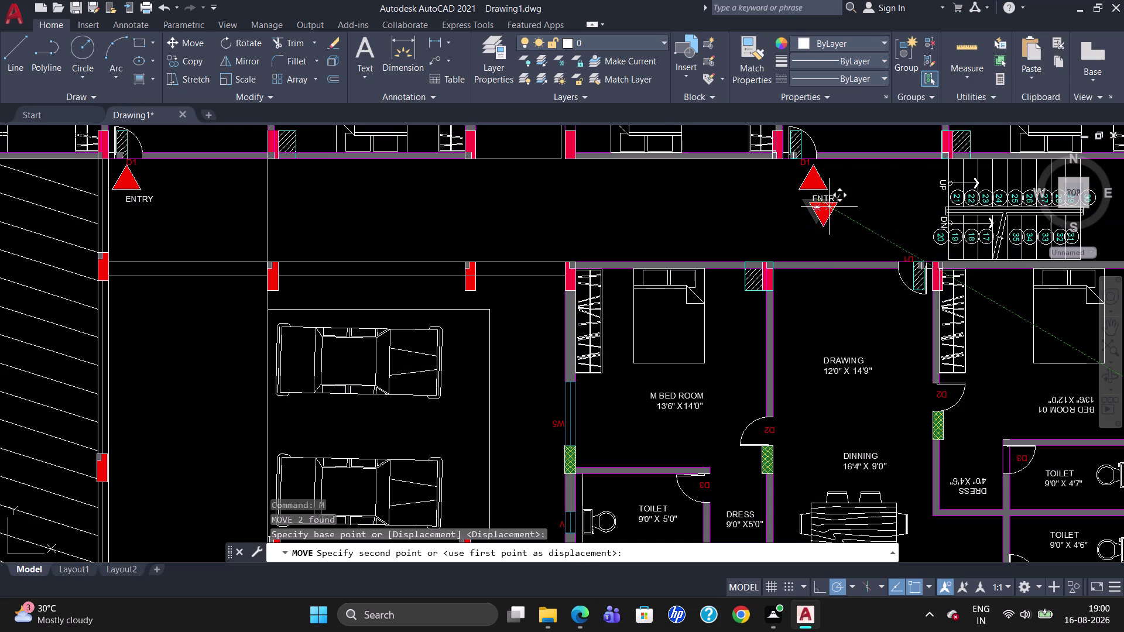
click(915, 229)
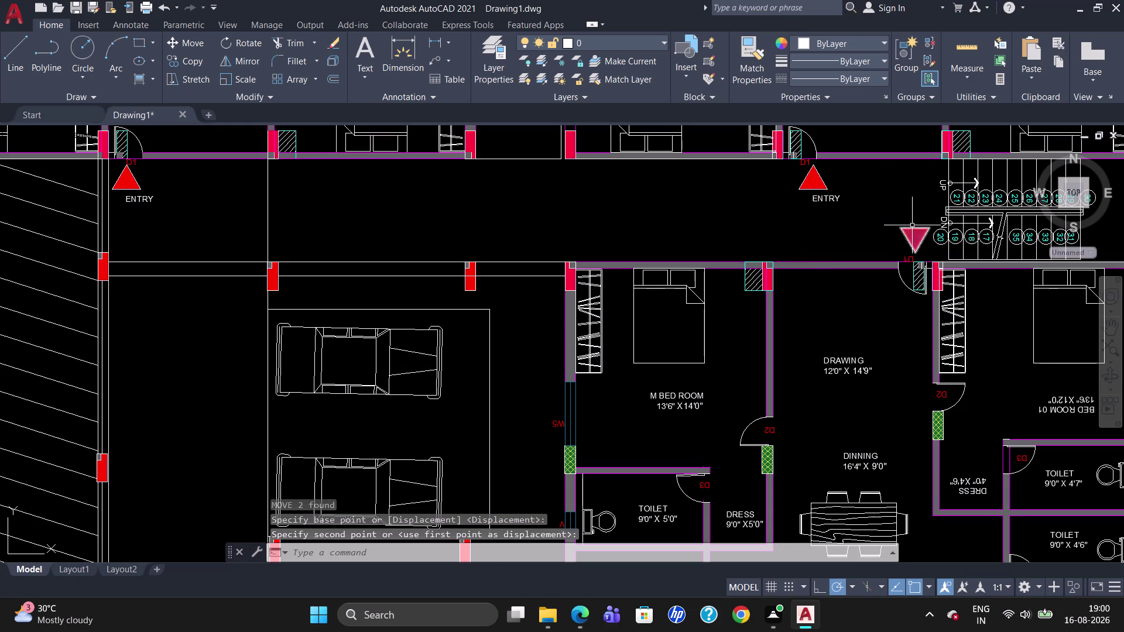
Copy an ENTRY label next to the downward-pointing triangle.
click(824, 200)
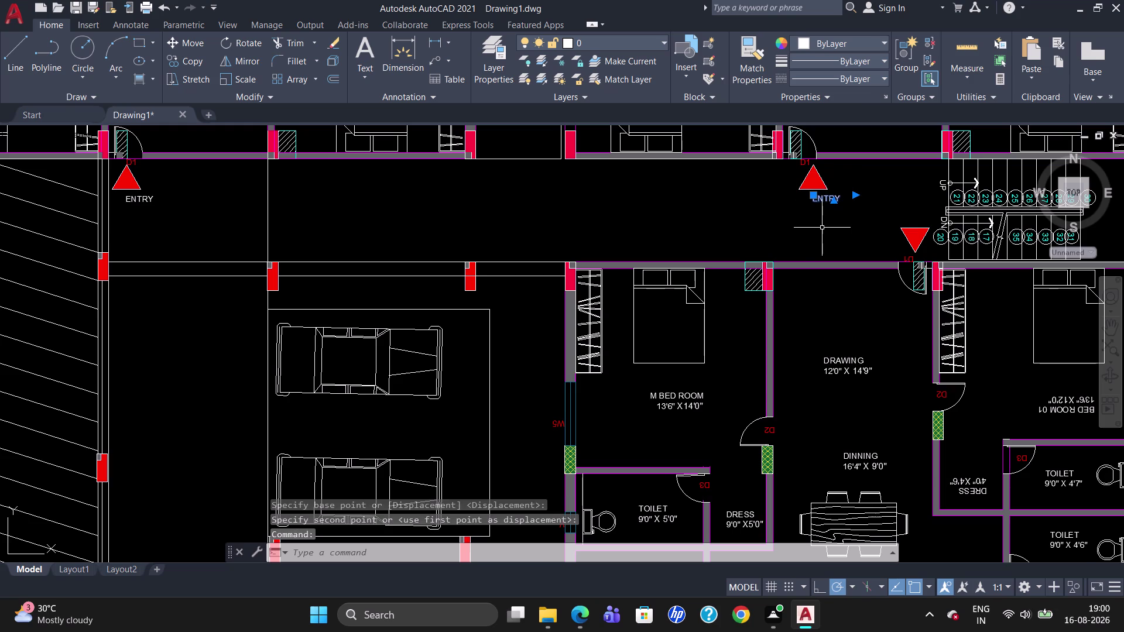
text(CO)
key(Return)
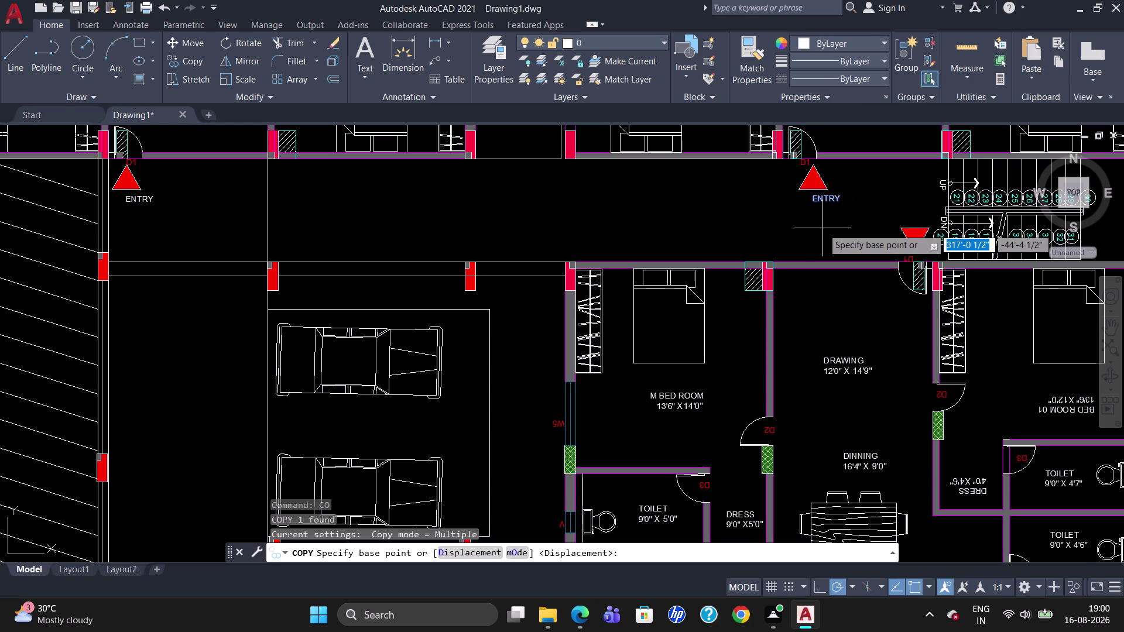
click(827, 198)
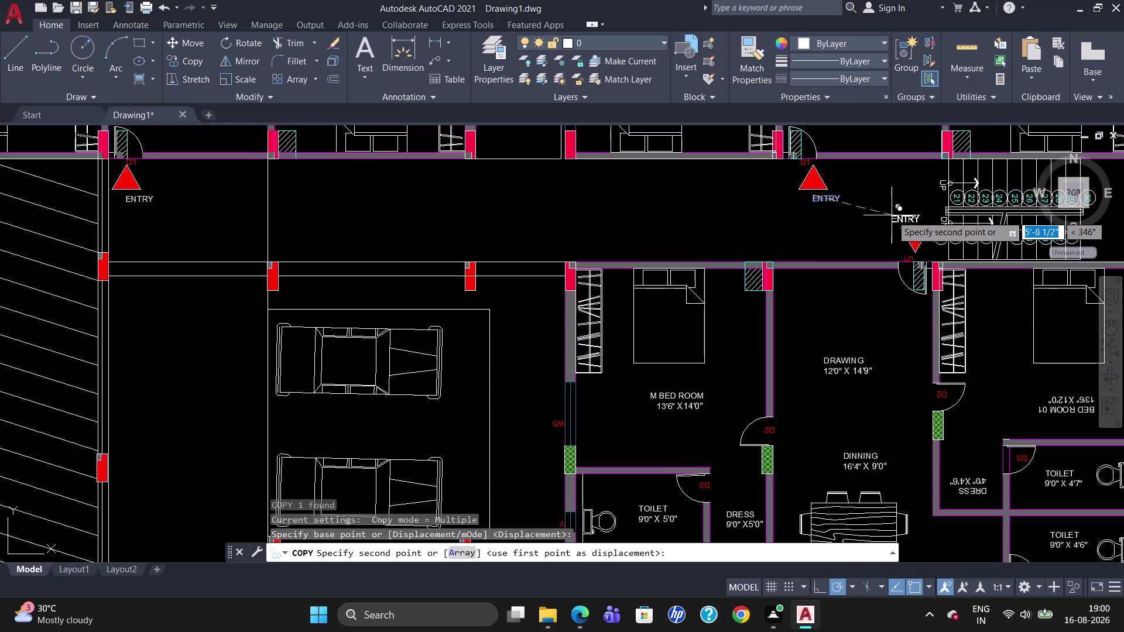
click(897, 215)
key(Escape)
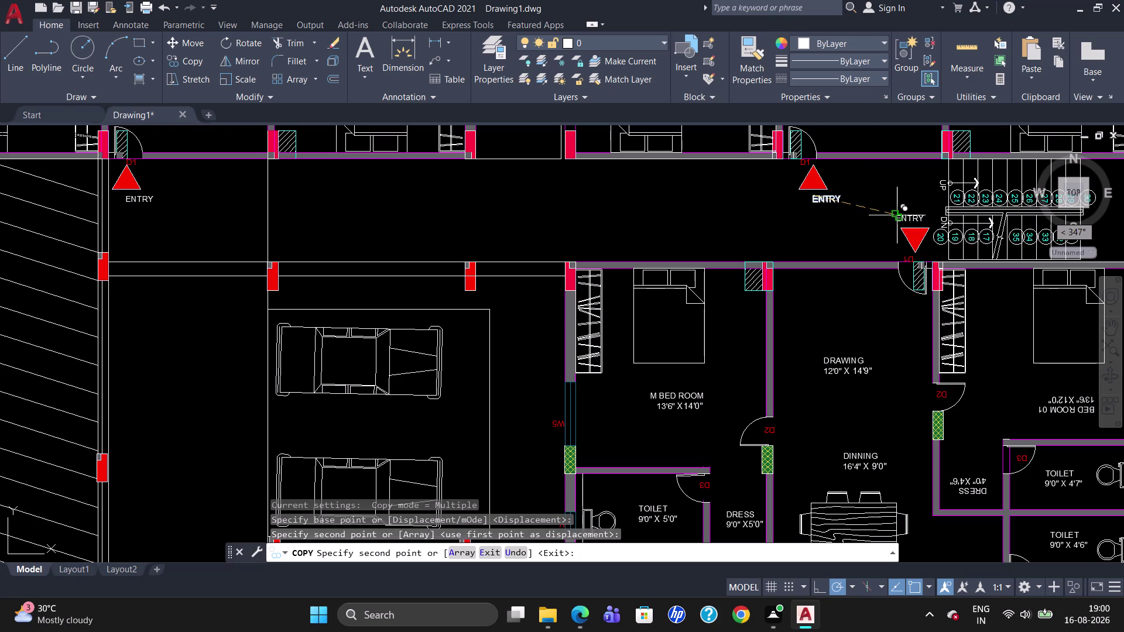
scroll(down, 3)
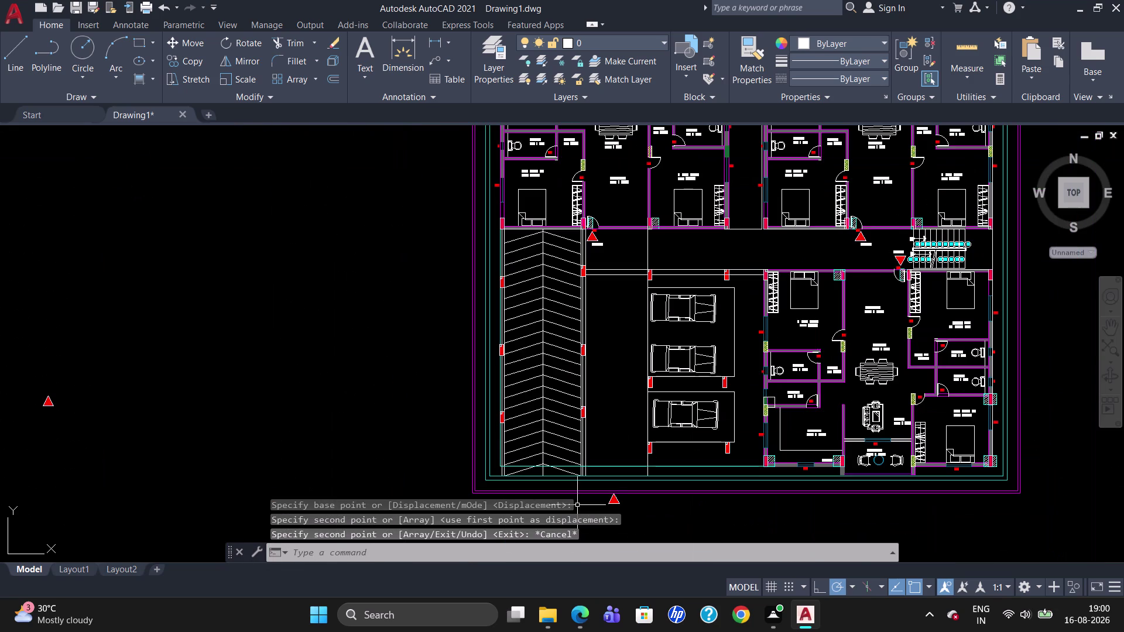
Copy the left-entrance ENTRY label beneath the bottom entry marker.
scroll(down, 3)
scroll(up, 3)
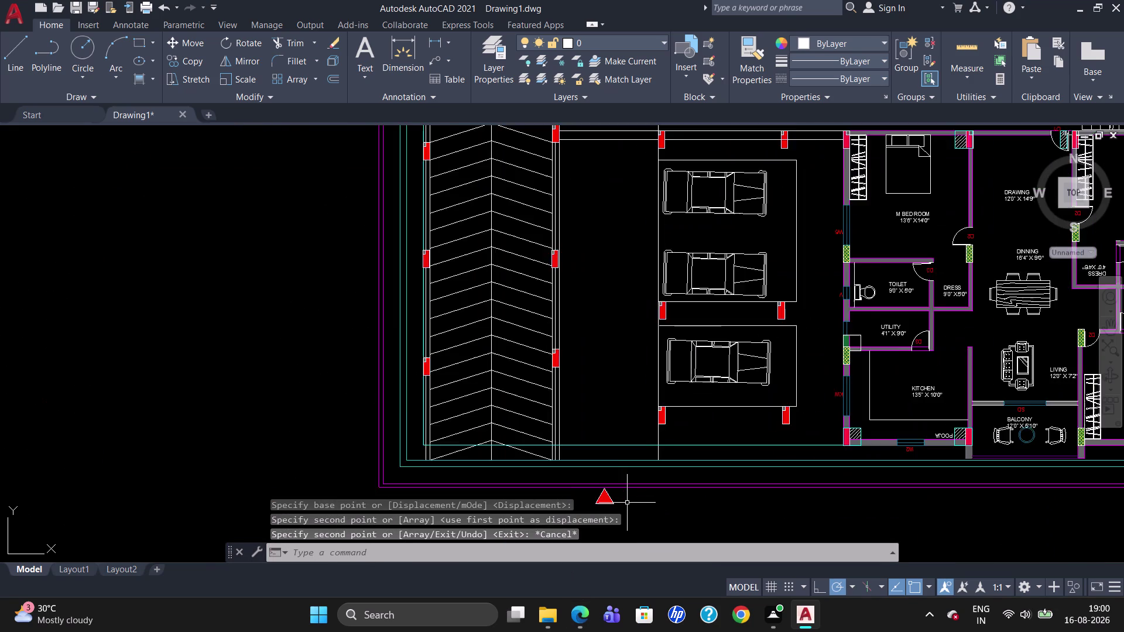
scroll(up, 3)
scroll(down, 3)
scroll(up, 3)
scroll(down, 3)
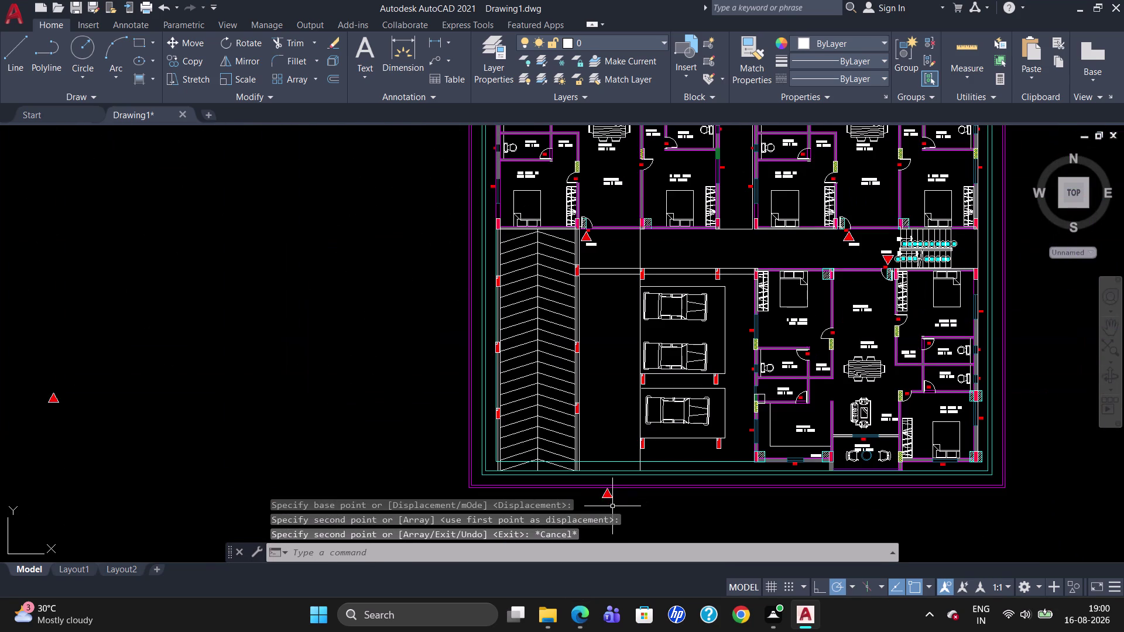
scroll(up, 3)
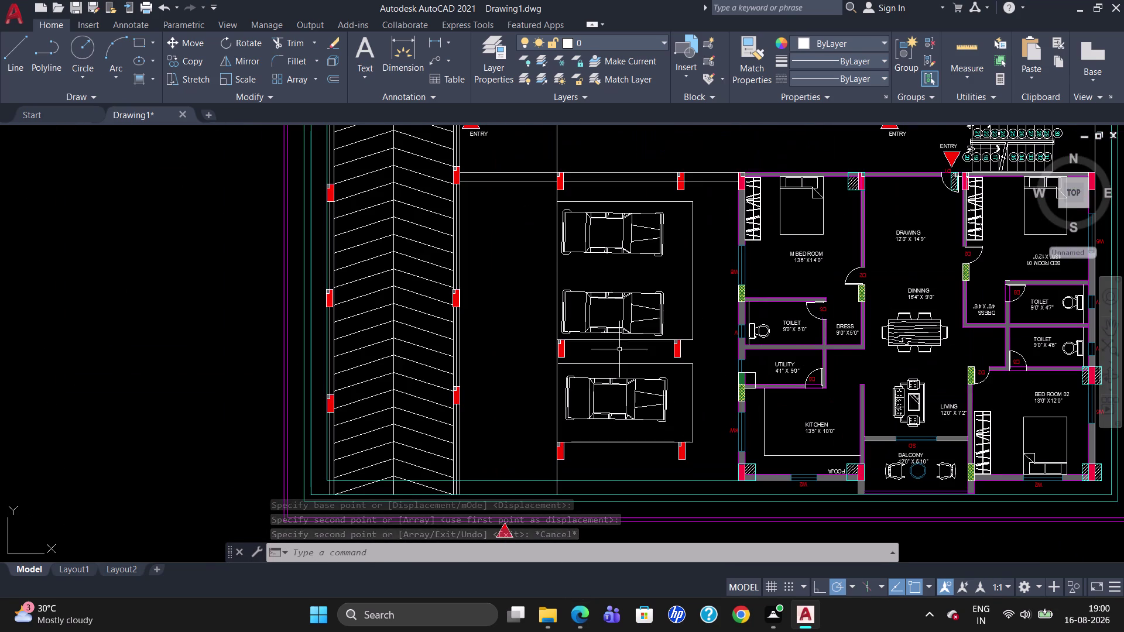
click(475, 132)
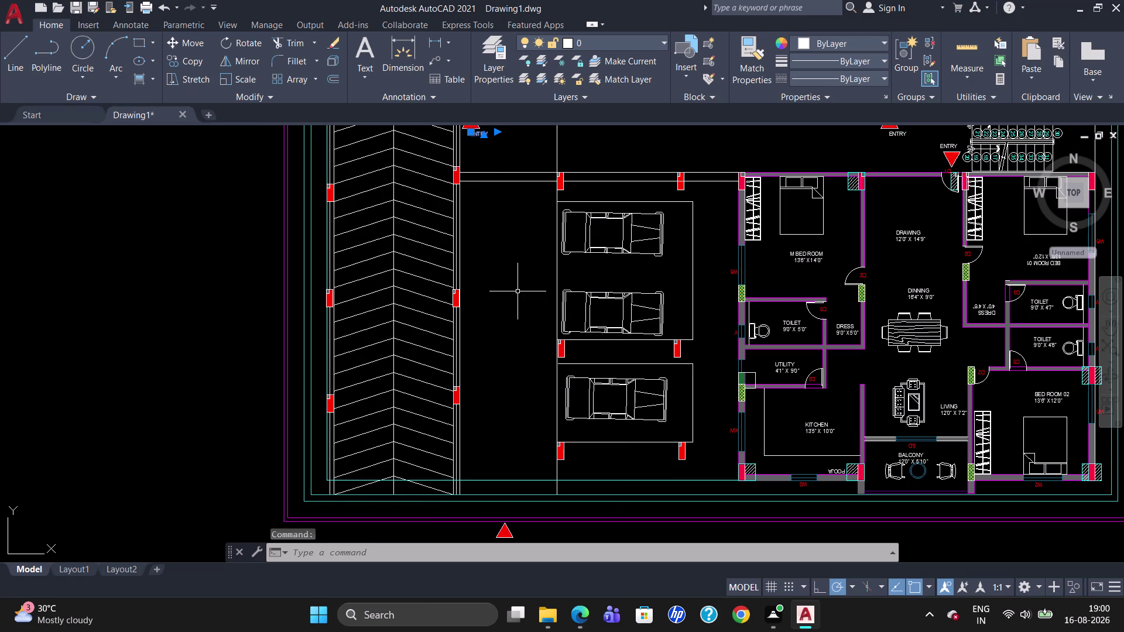
text(CO)
key(Return)
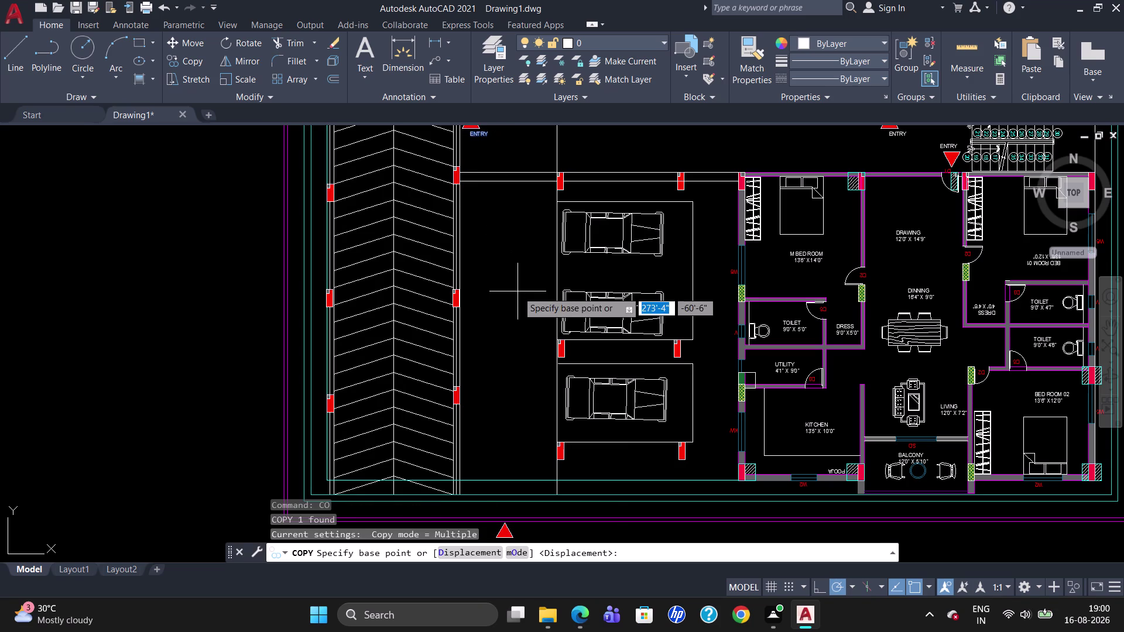
click(472, 137)
scroll(down, 3)
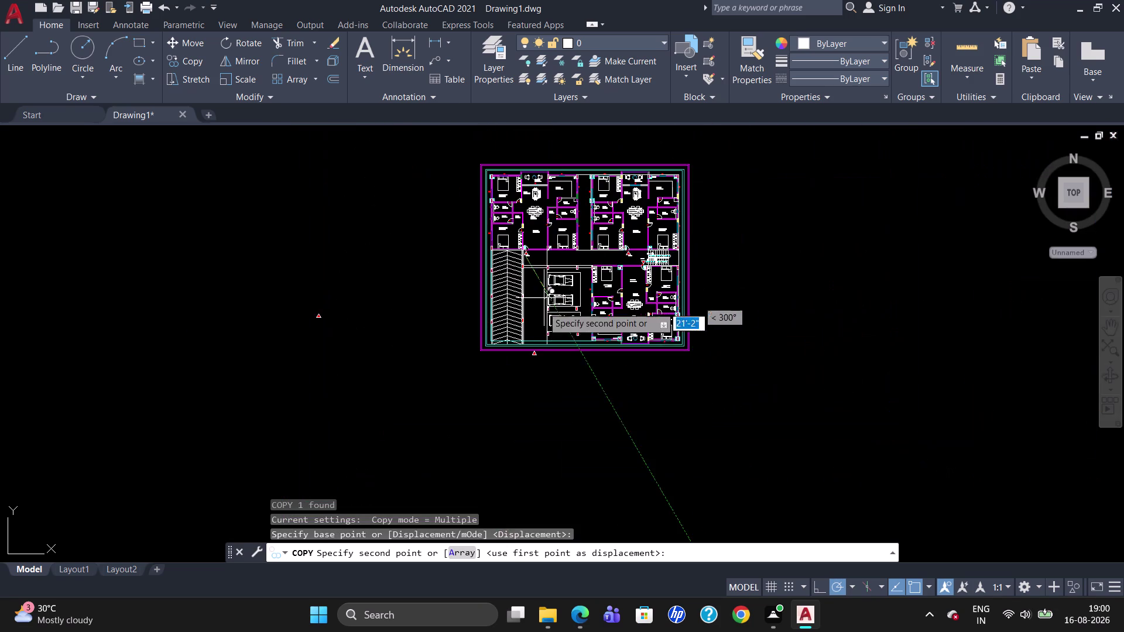
scroll(up, 3)
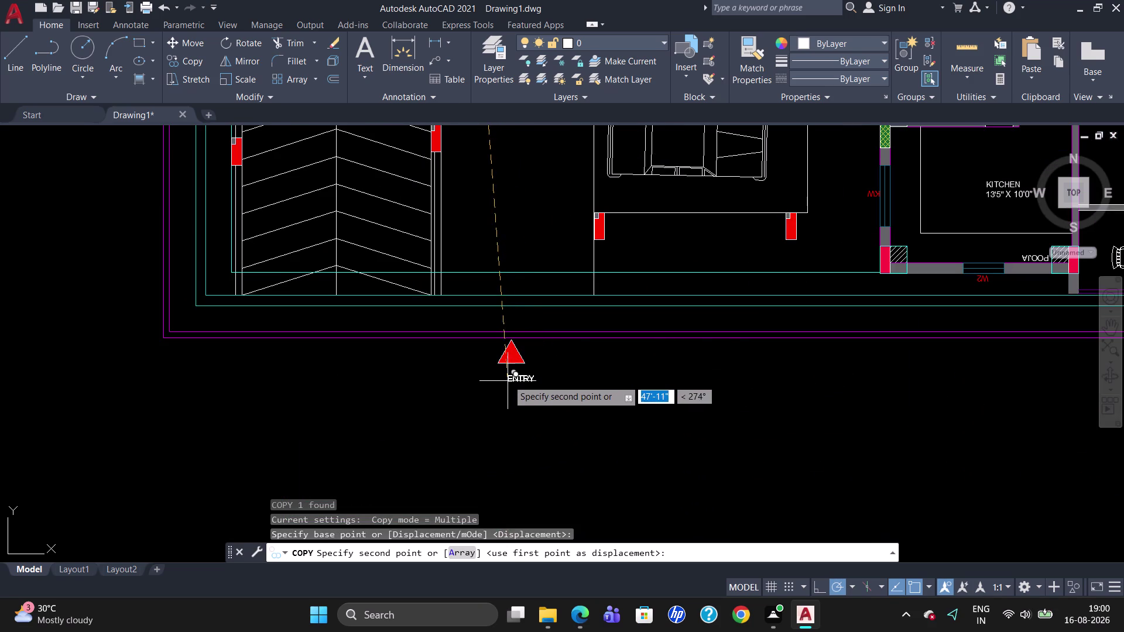
click(502, 378)
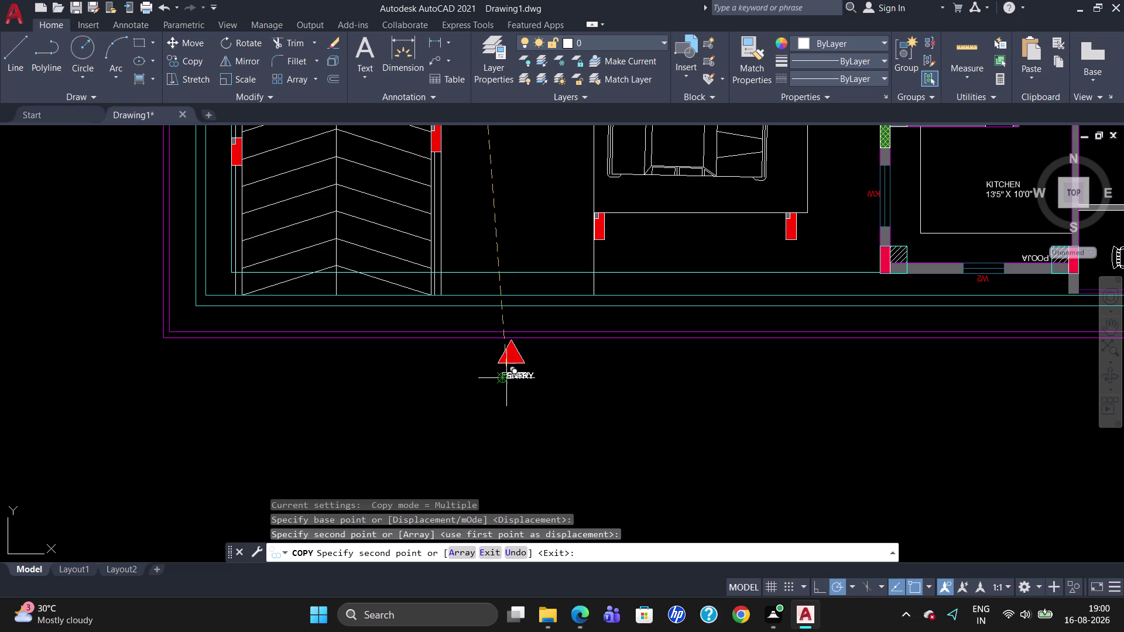
key(Escape)
Open the copied label in the Text Editor and start clearing its text.
double_click(507, 376)
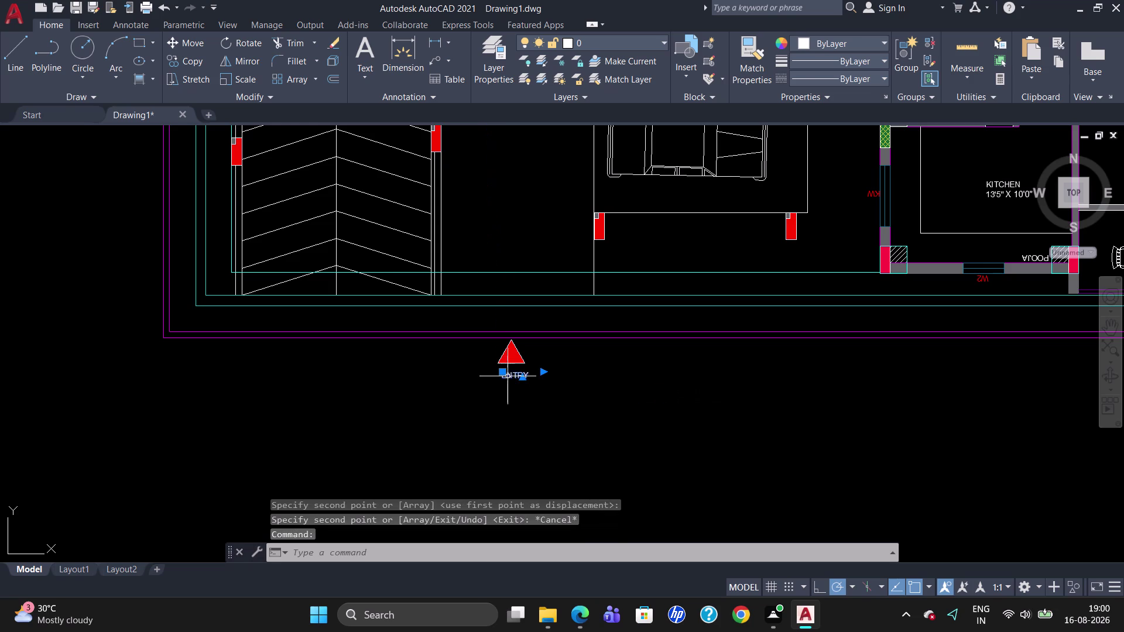
click(532, 375)
key(BackSpace)
Replace the label text with MAIN ENTRANCE on one line and keep the changes.
key(BackSpace)
key(BackSpace)
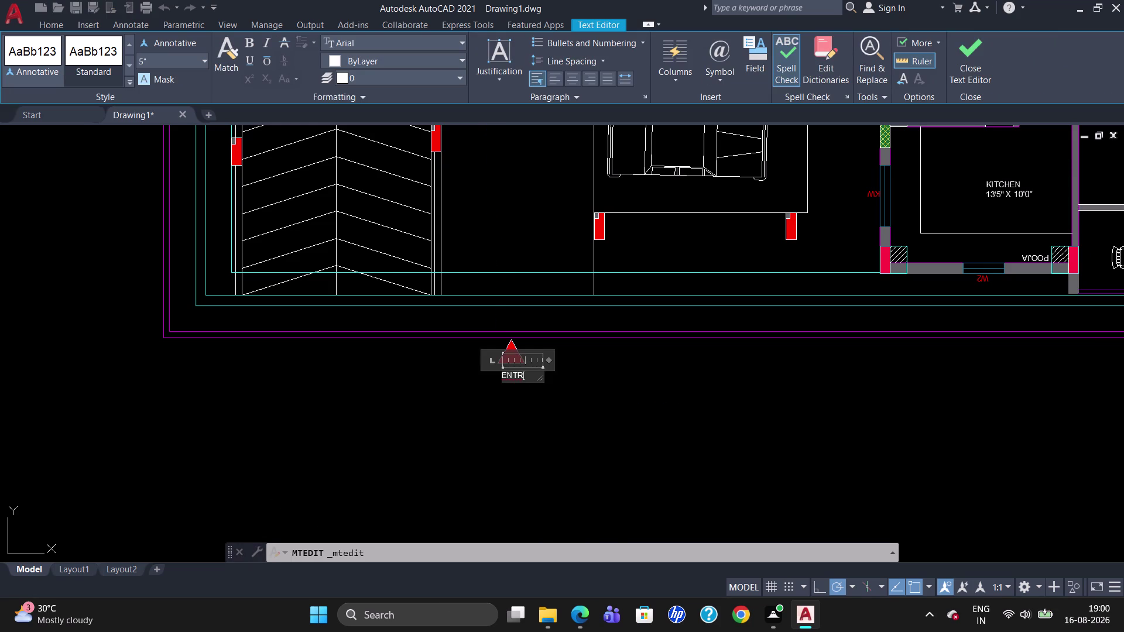
text(MAI)
text(N ENTR)
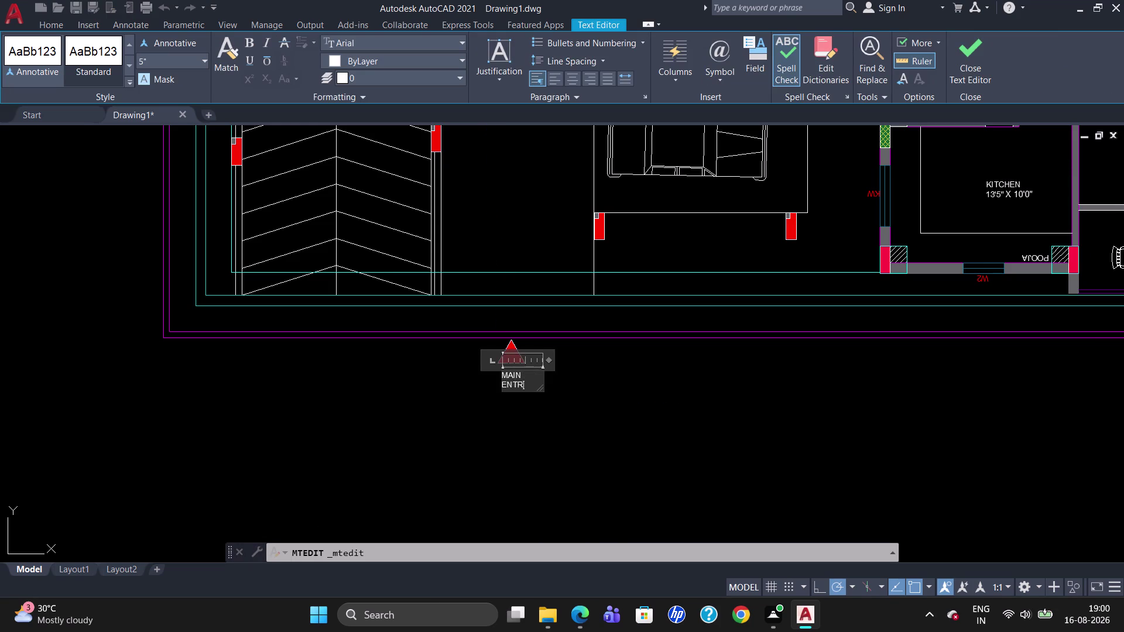
text(ANCE)
drag(550, 360, 584, 367)
click(583, 367)
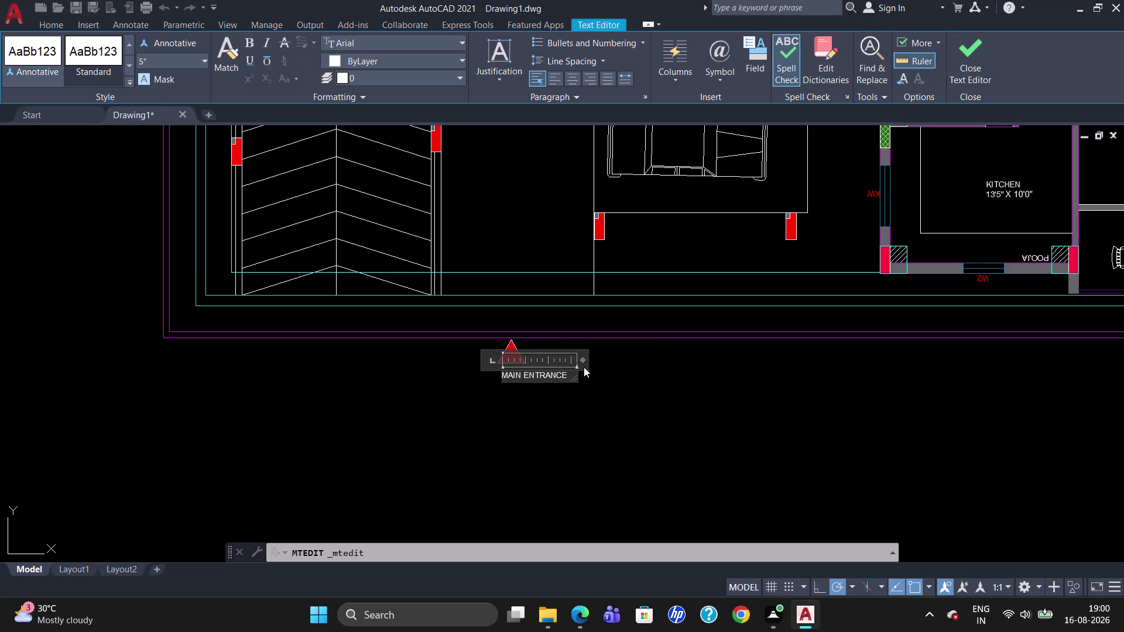
key(Escape)
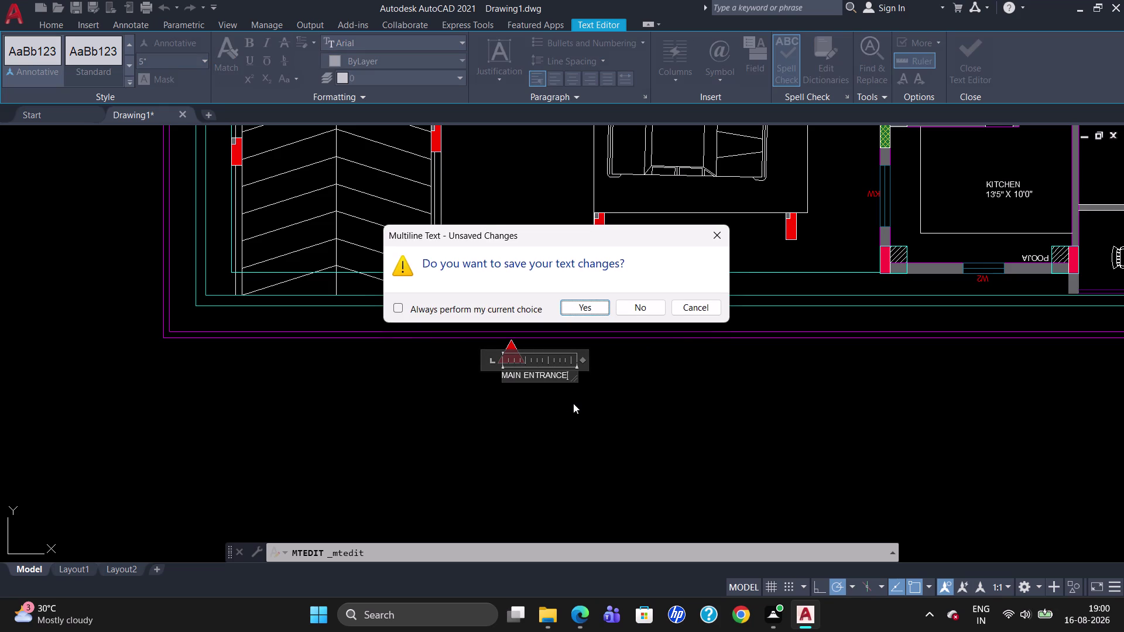
click(588, 307)
scroll(down, 3)
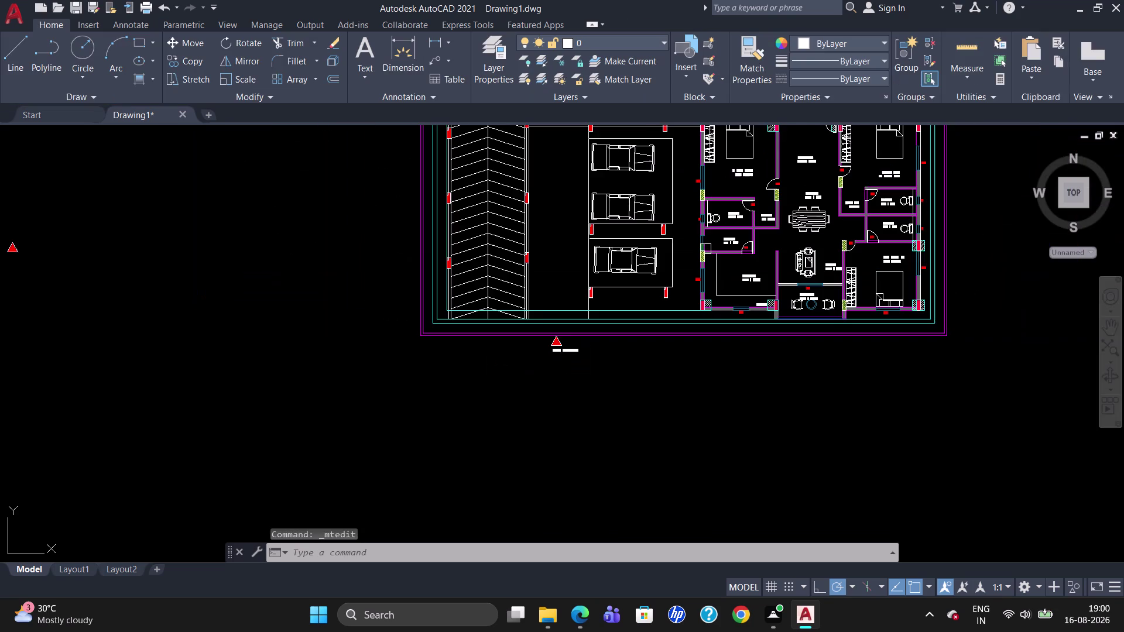
Centre the MAIN ENTRANCE label beneath the bottom marker, cancelling the leftover stretch.
scroll(up, 3)
scroll(down, 3)
scroll(up, 3)
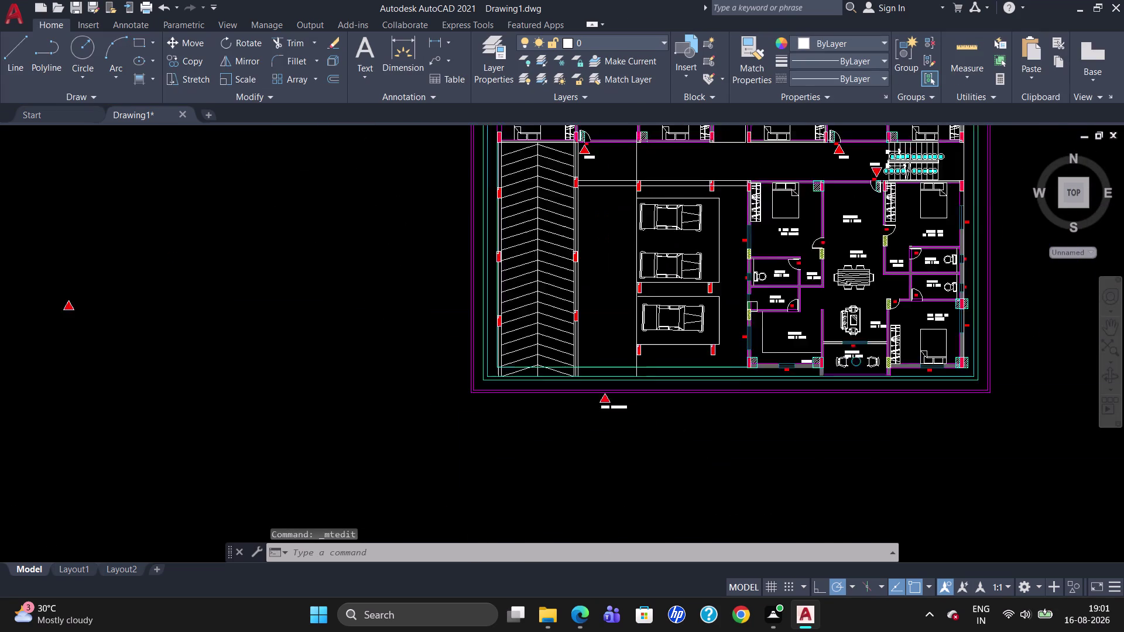
scroll(up, 3)
scroll(down, 3)
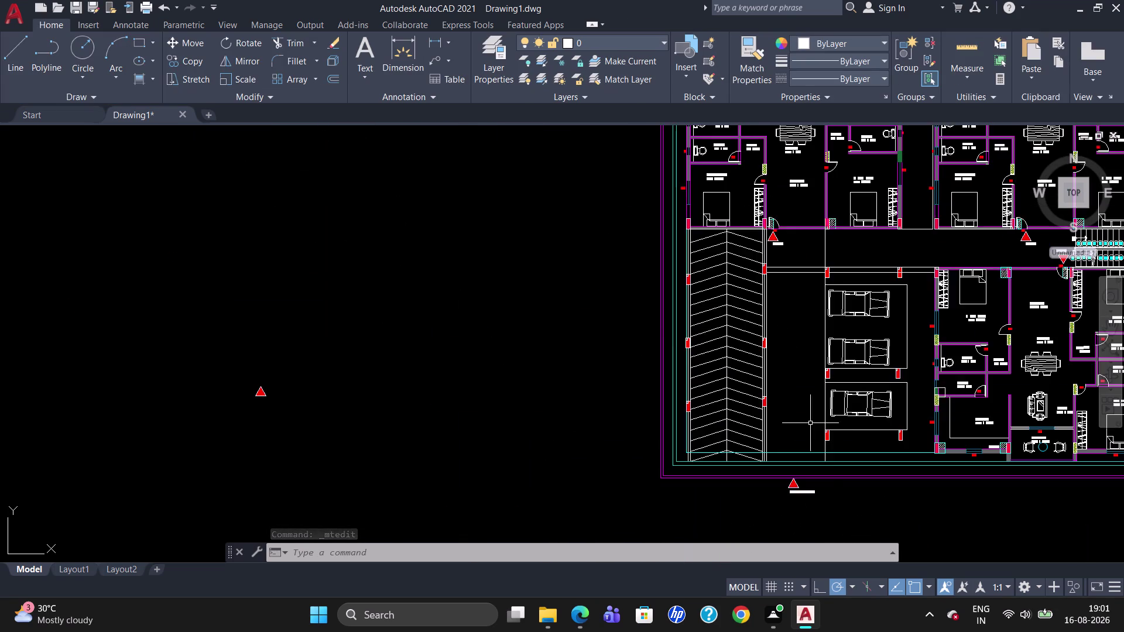
scroll(up, 3)
click(783, 464)
drag(760, 461, 760, 461)
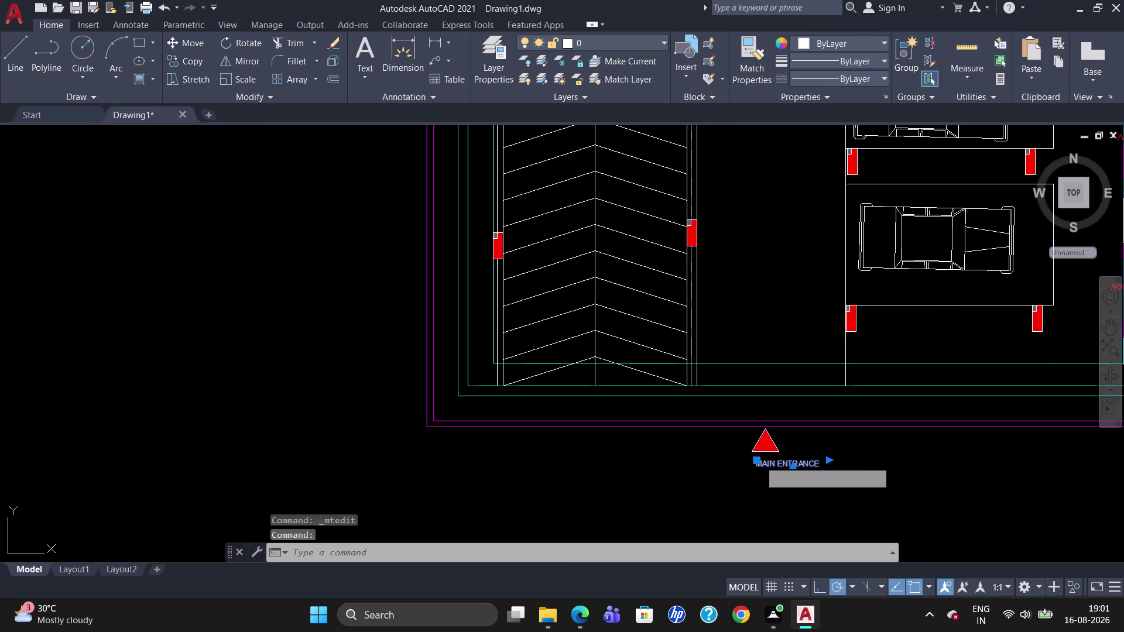
drag(760, 461, 739, 460)
click(735, 459)
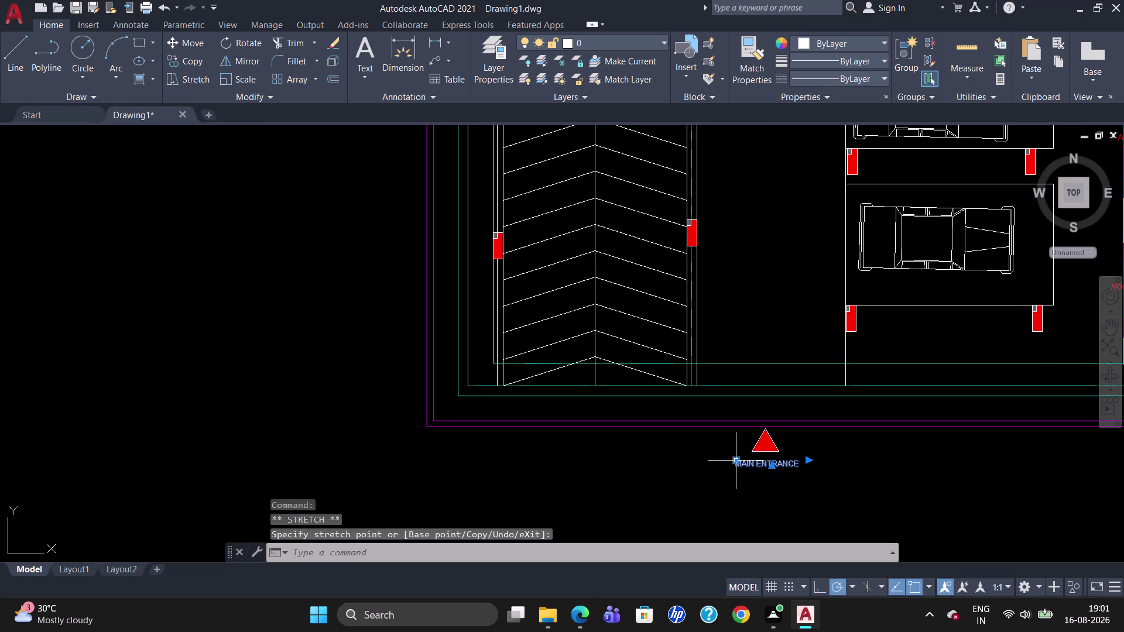
key(Escape)
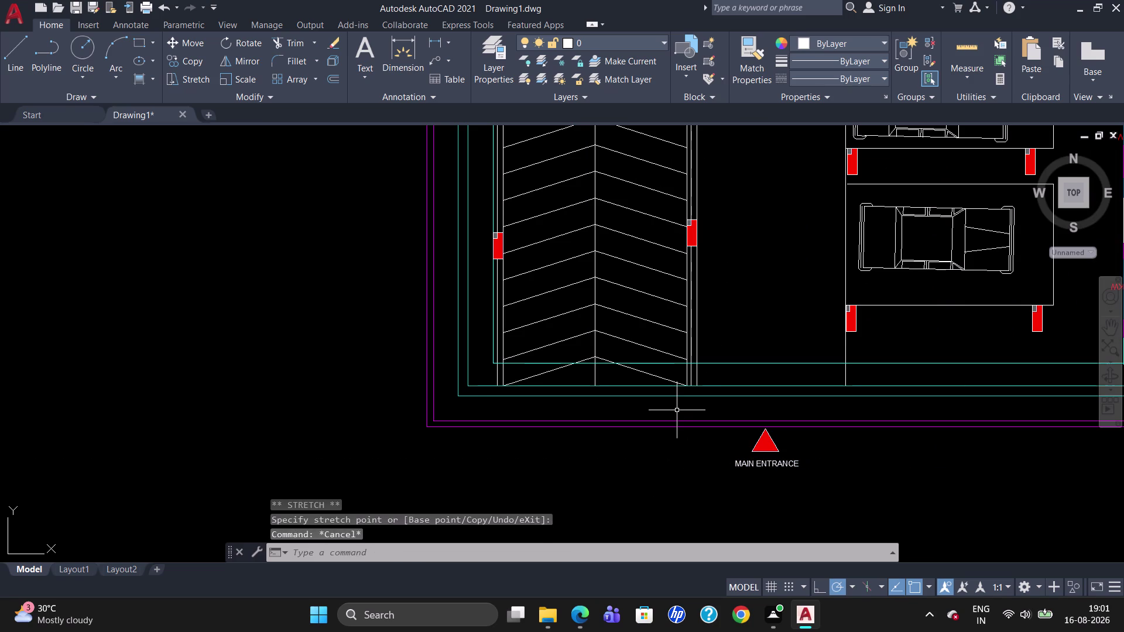
Zoom out to show the whole plan and the empty space below.
scroll(down, 3)
scroll(up, 3)
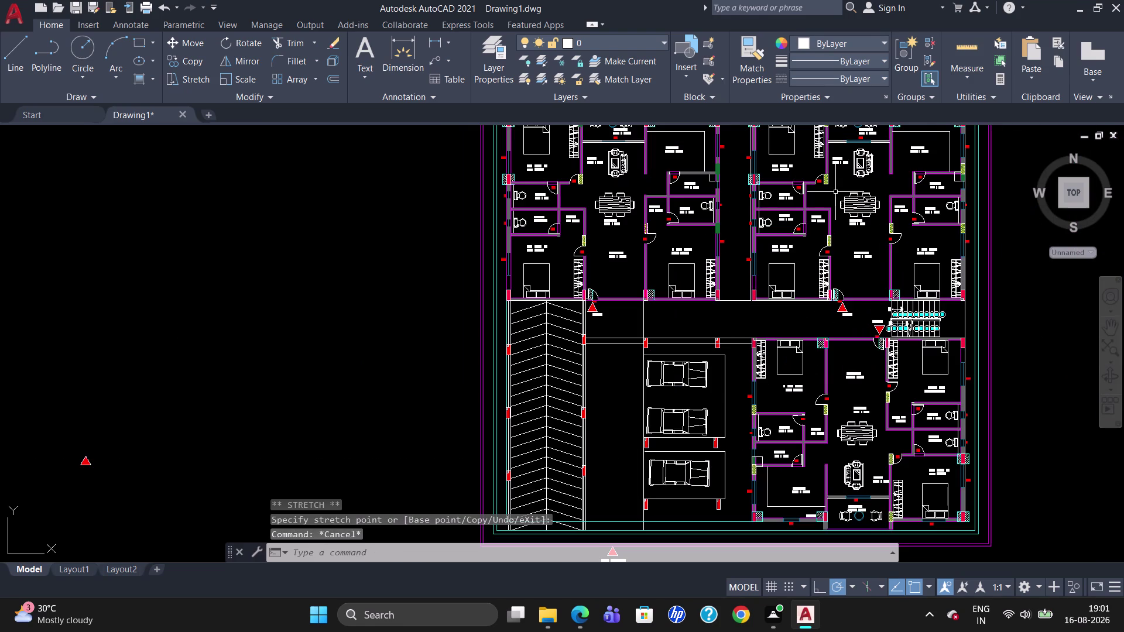
scroll(down, 3)
scroll(up, 3)
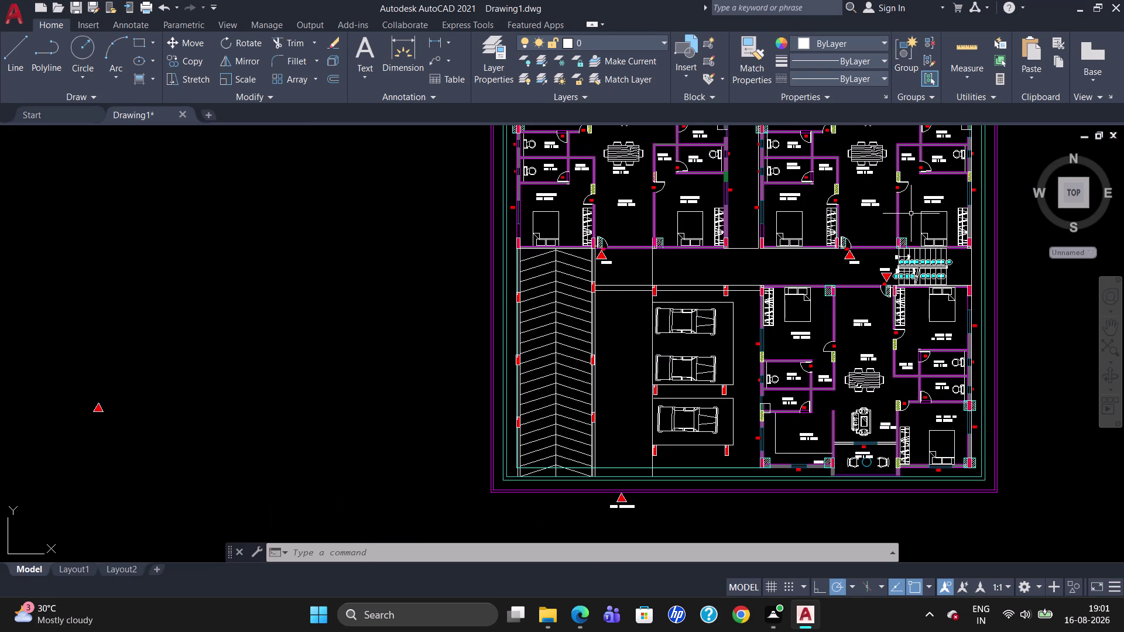
scroll(down, 3)
scroll(up, 3)
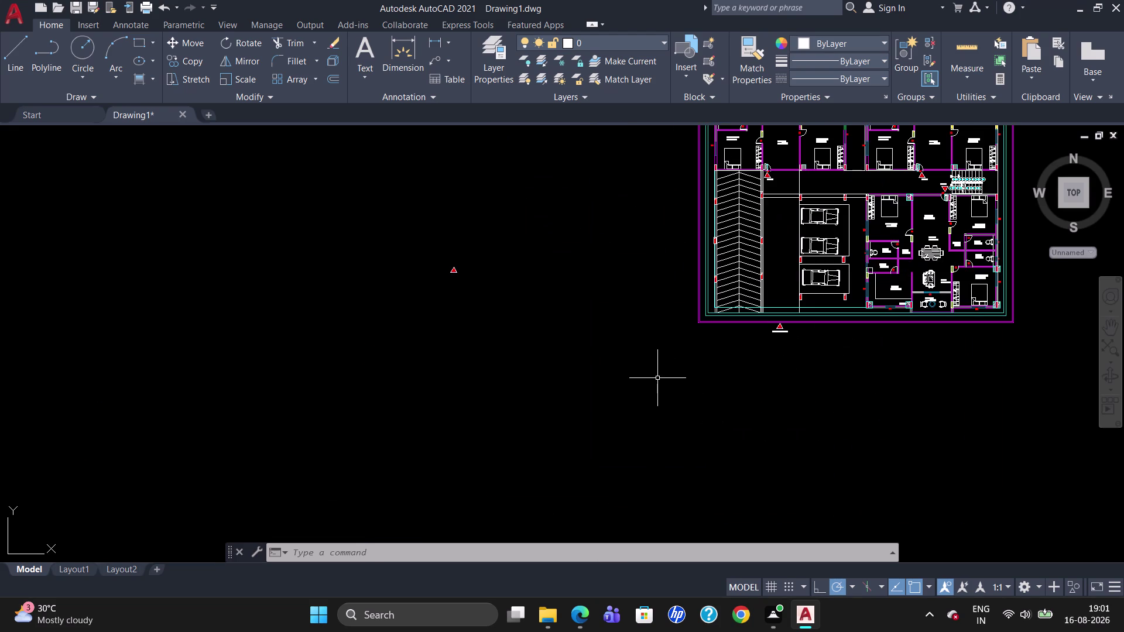
Draw a long horizontal line below the floor plan.
key(l)
key(Return)
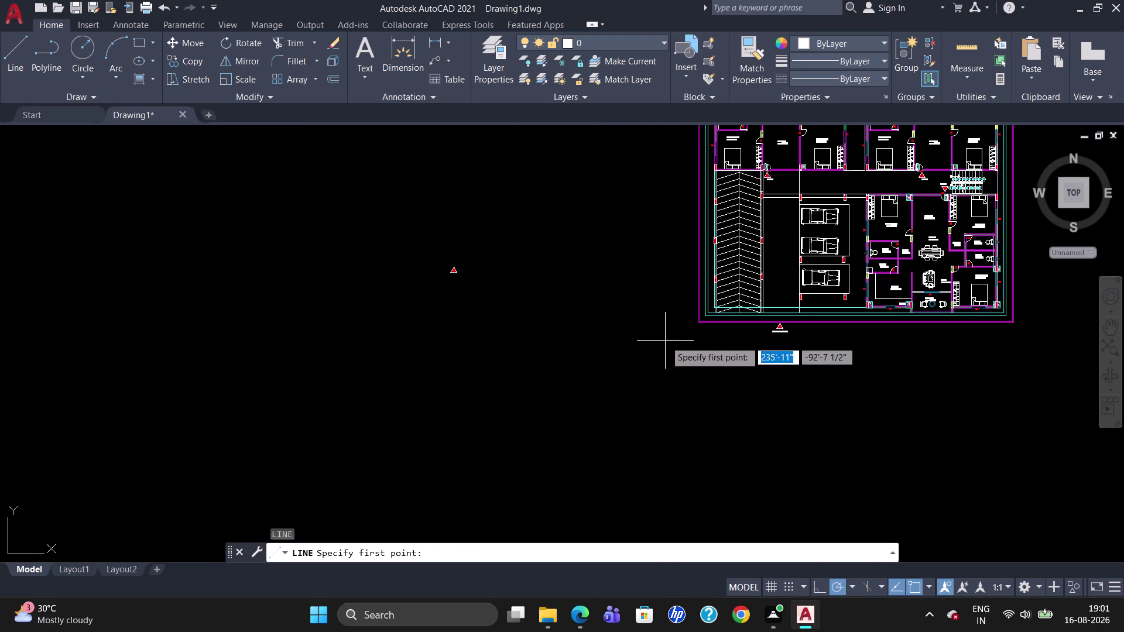
drag(665, 340, 1042, 336)
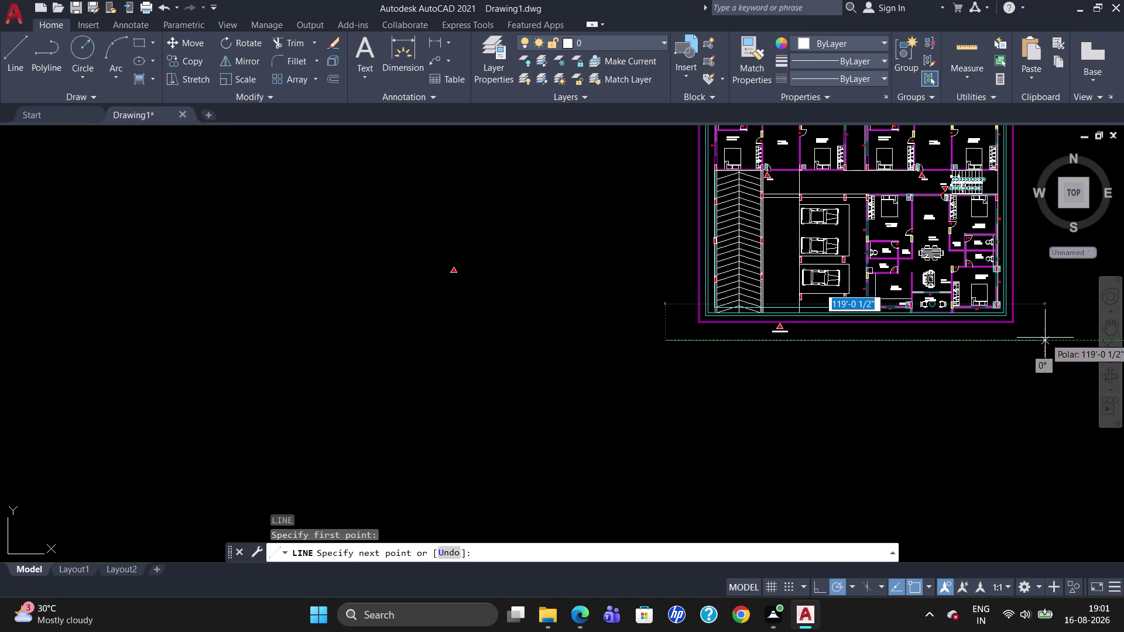
click(1053, 336)
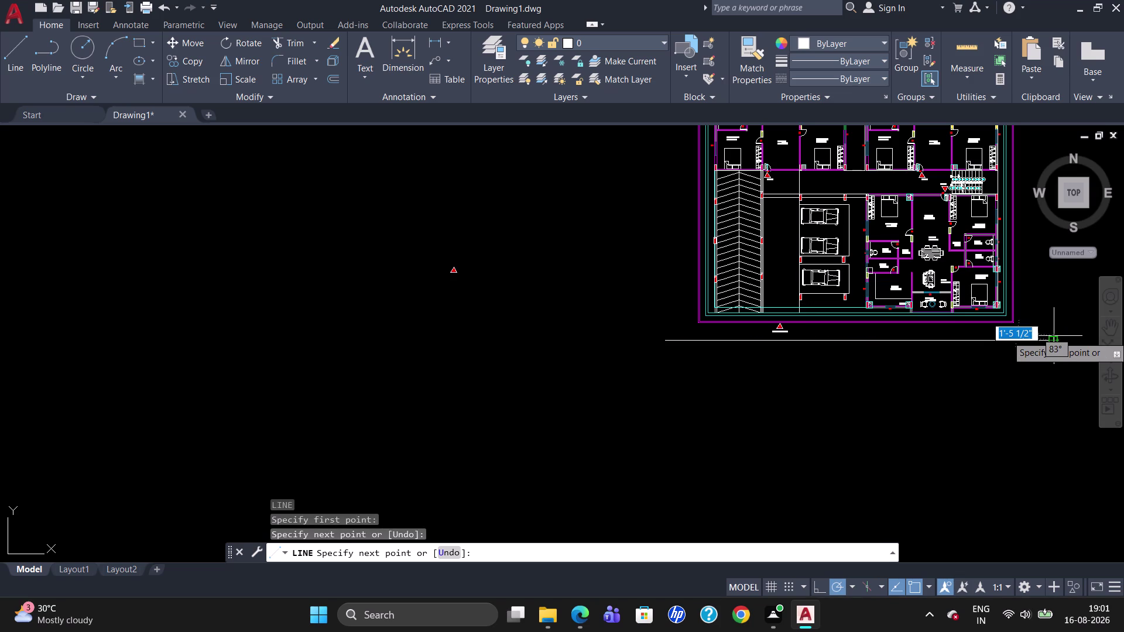
key(Escape)
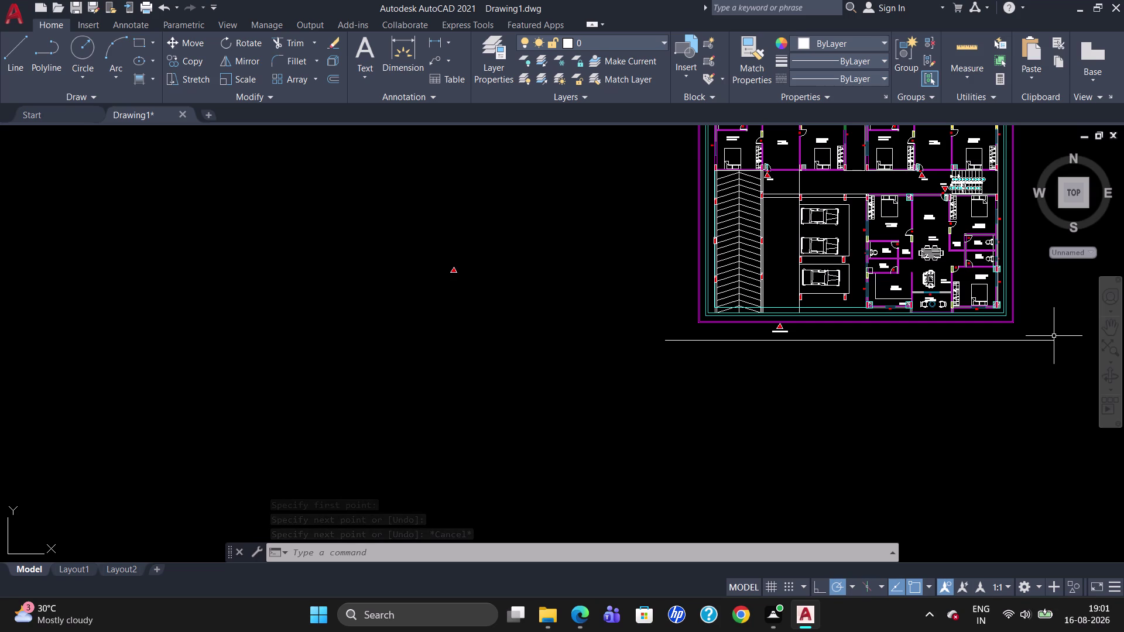
Draw a second parallel horizontal line further down.
key(l)
key(Return)
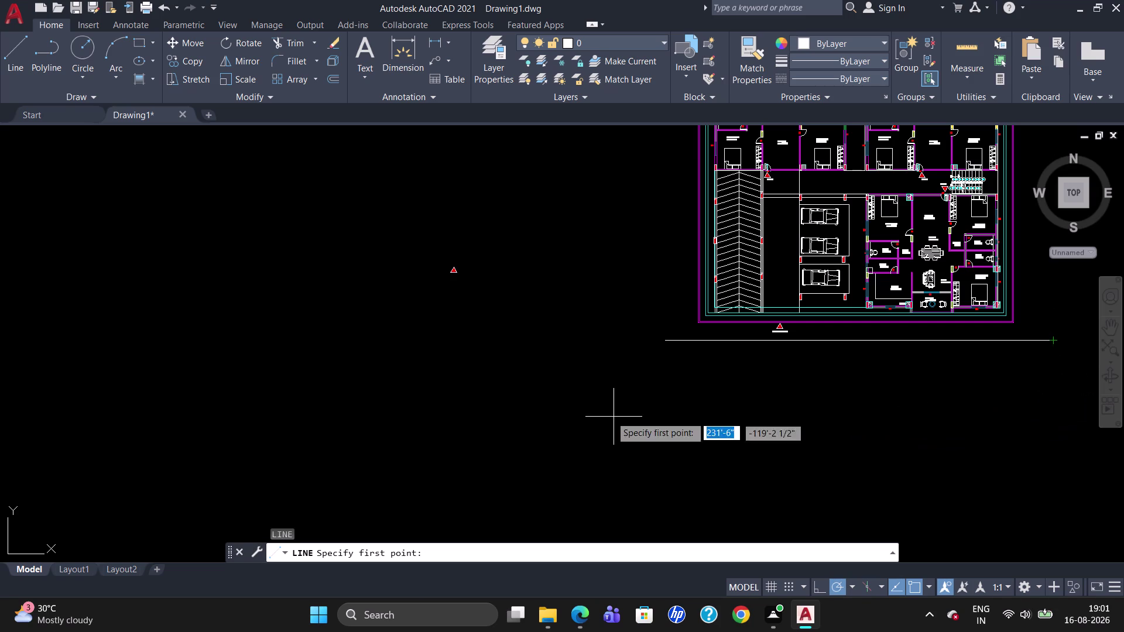
click(667, 400)
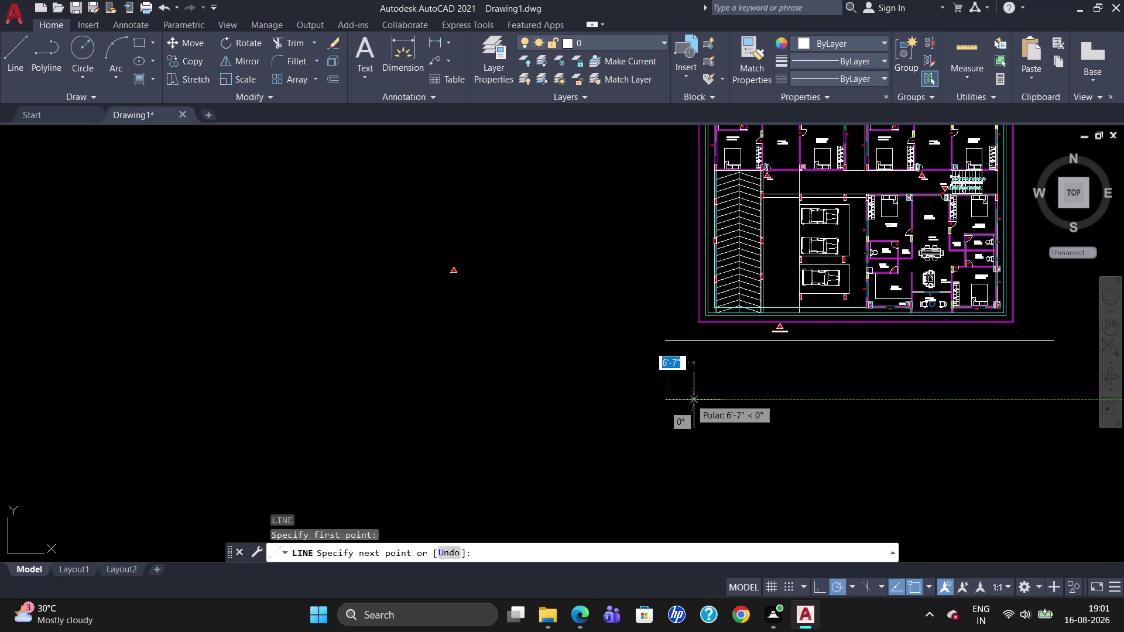
click(1059, 394)
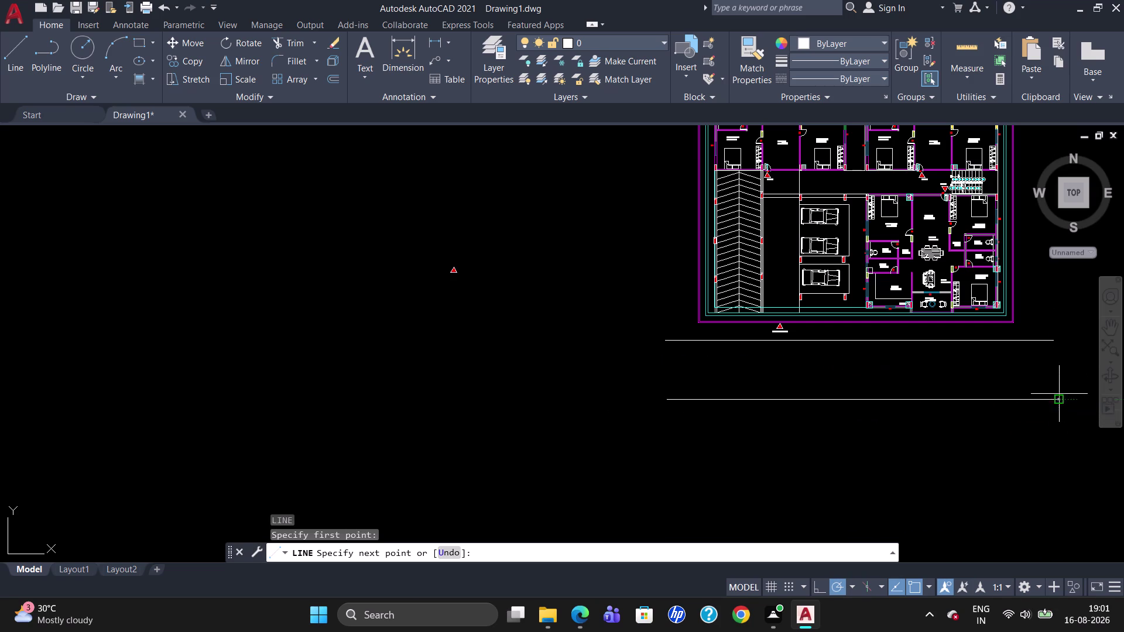
key(Escape)
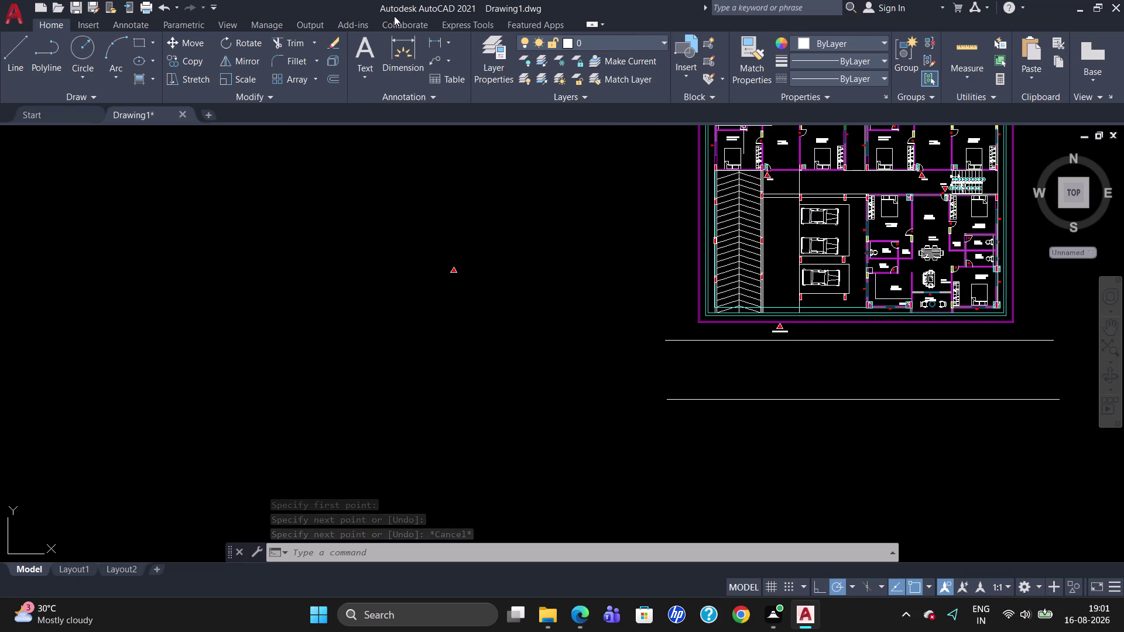
click(458, 21)
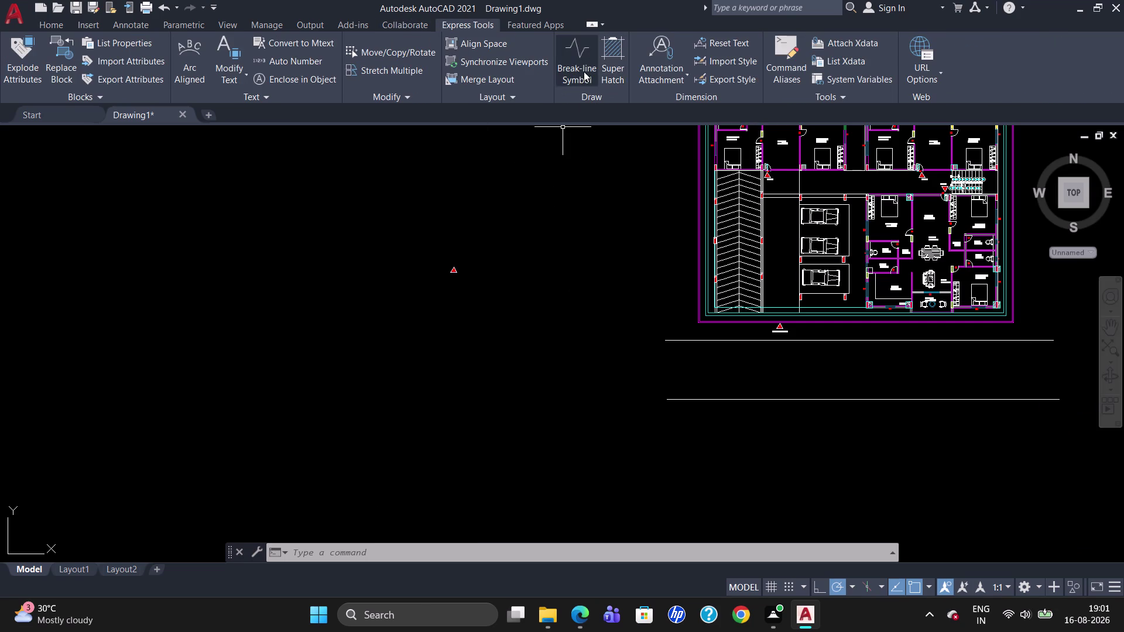
Draw a trial break line between the road lines, then delete the unwanted one.
click(583, 71)
click(670, 339)
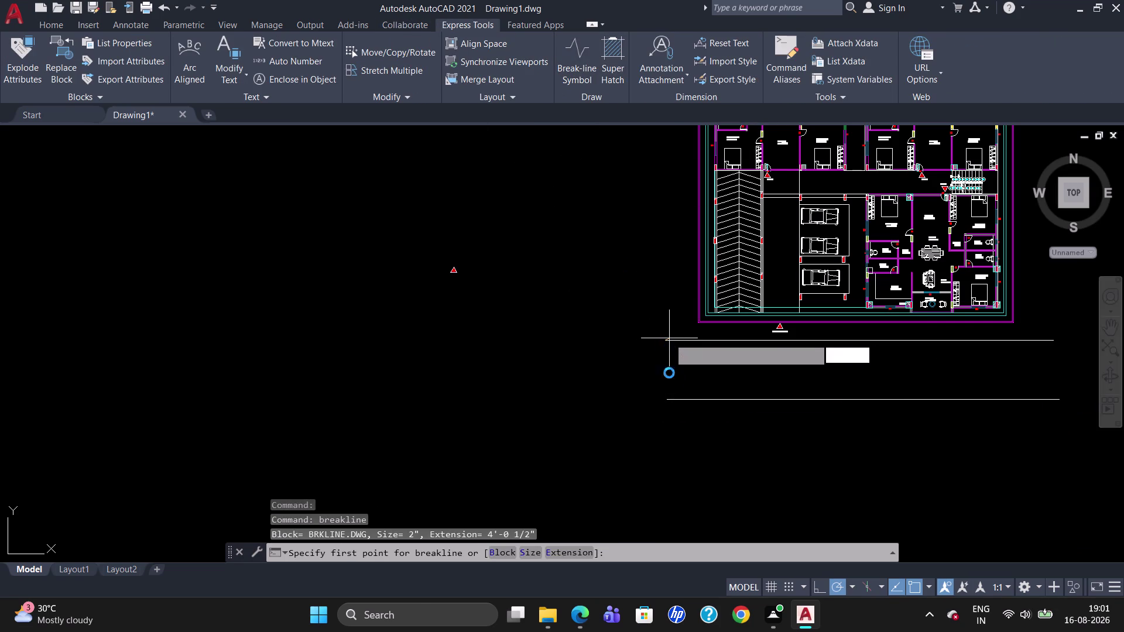
click(666, 405)
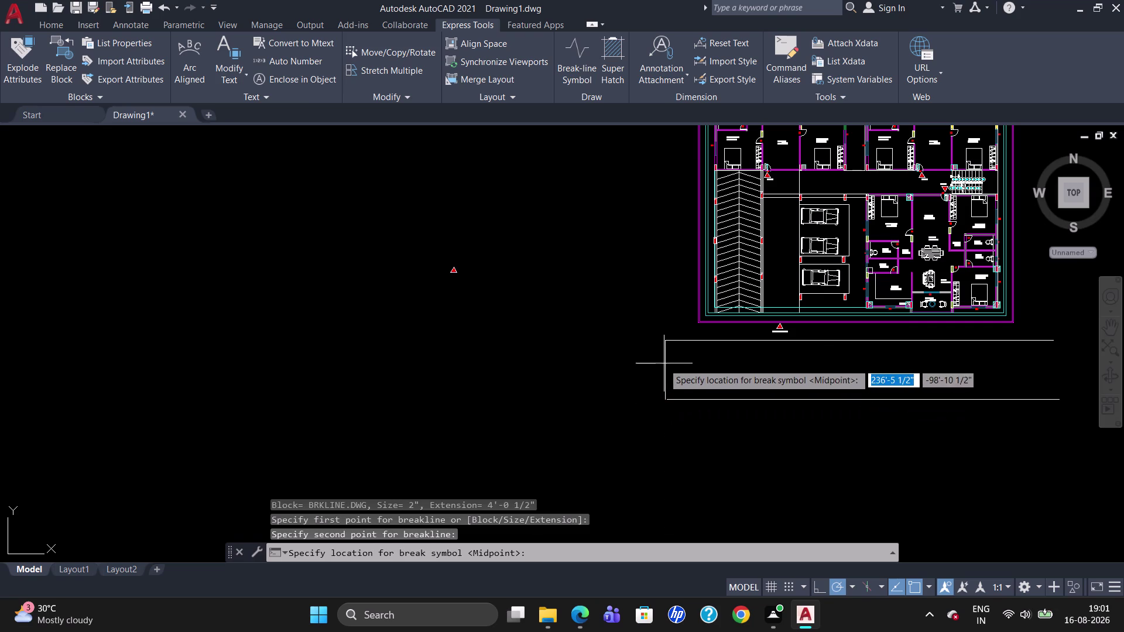
click(664, 367)
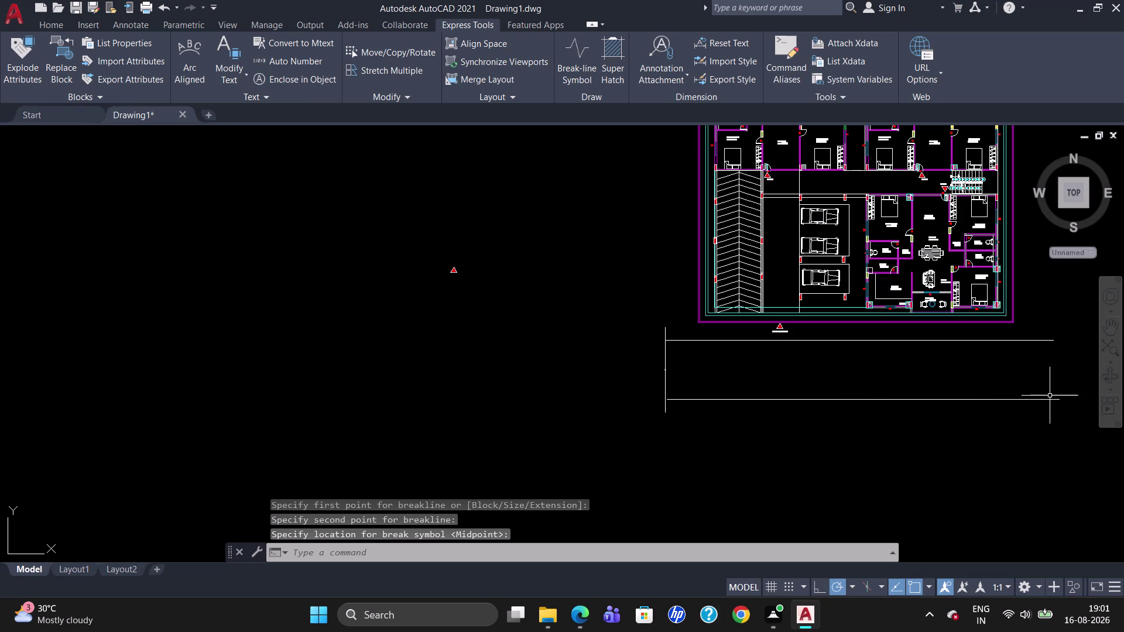
scroll(up, 3)
scroll(up, 3)
scroll(down, 3)
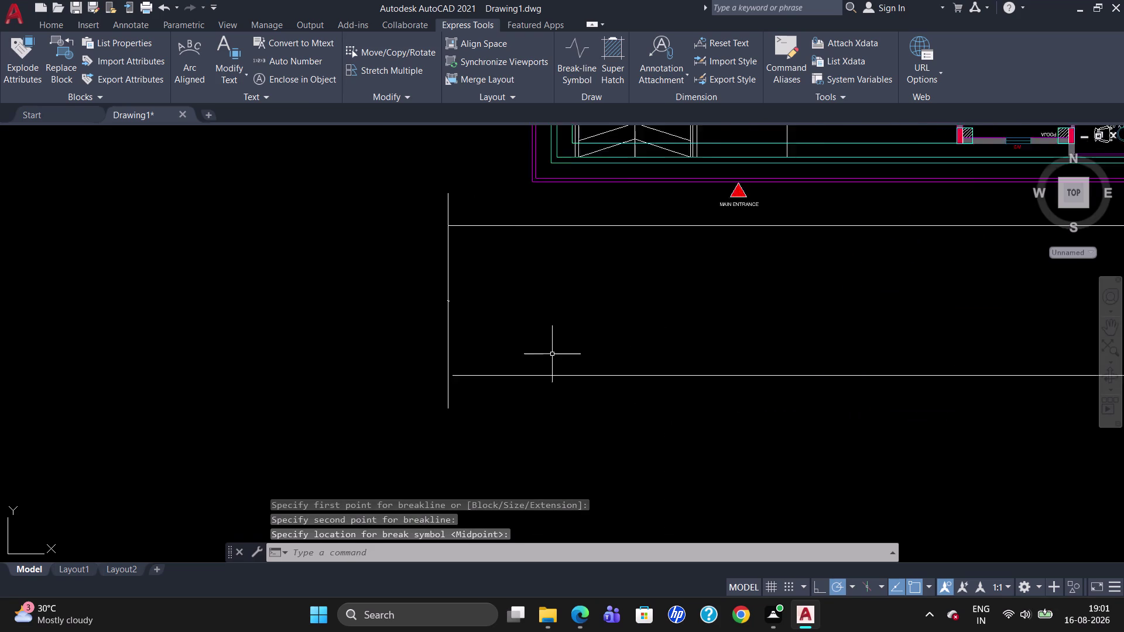
scroll(down, 3)
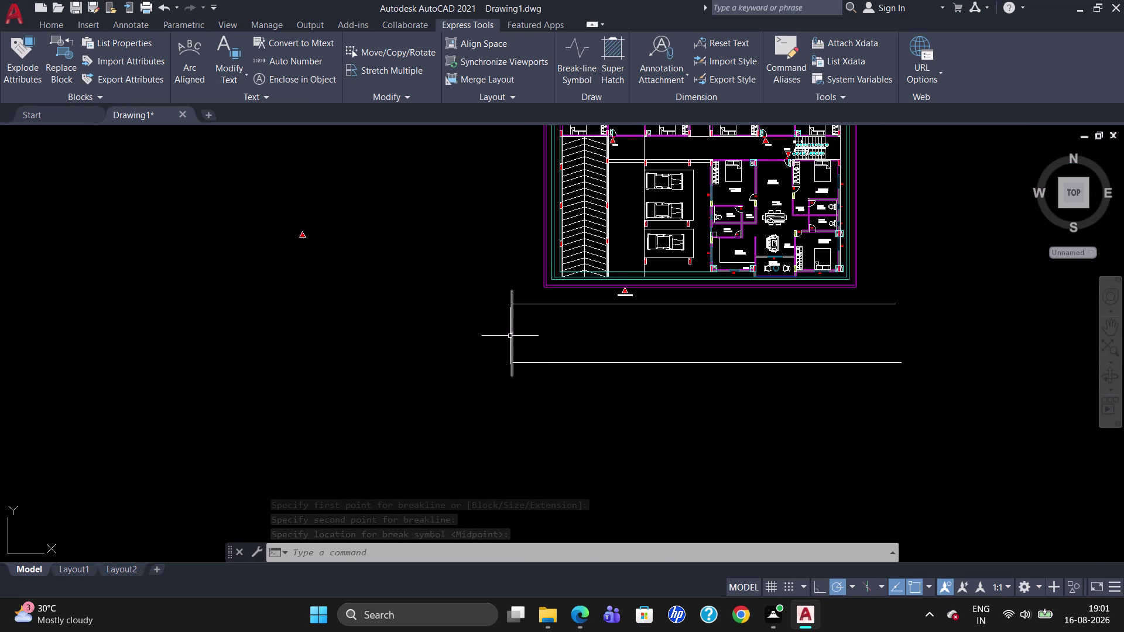
click(510, 335)
key(Delete)
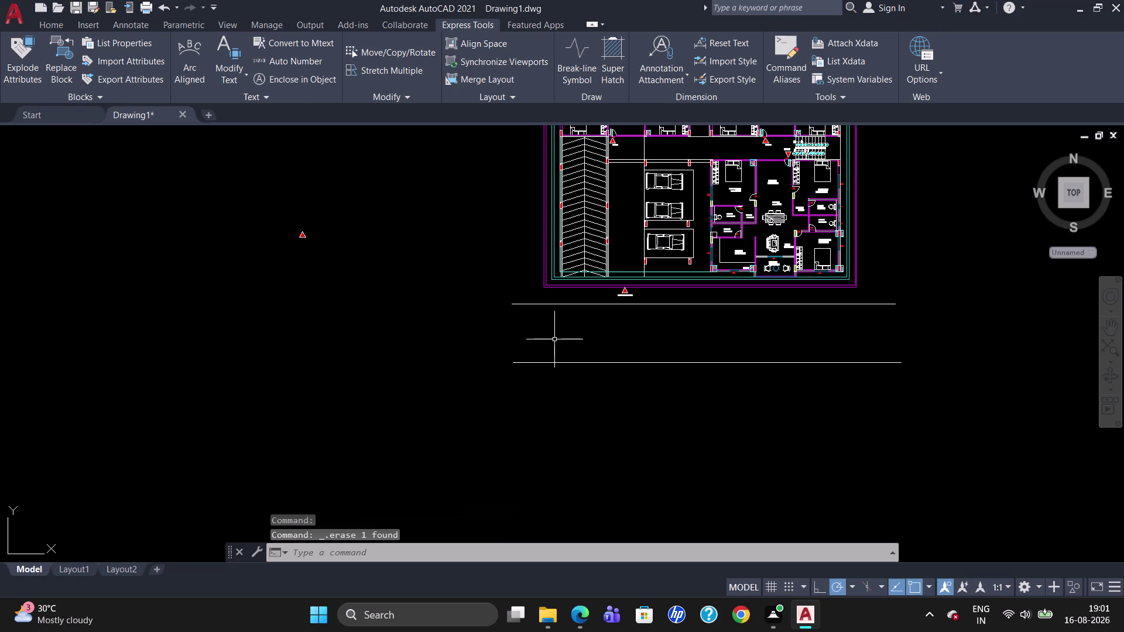
Draw a break line with its symbol joining the left ends of the two road lines.
click(574, 82)
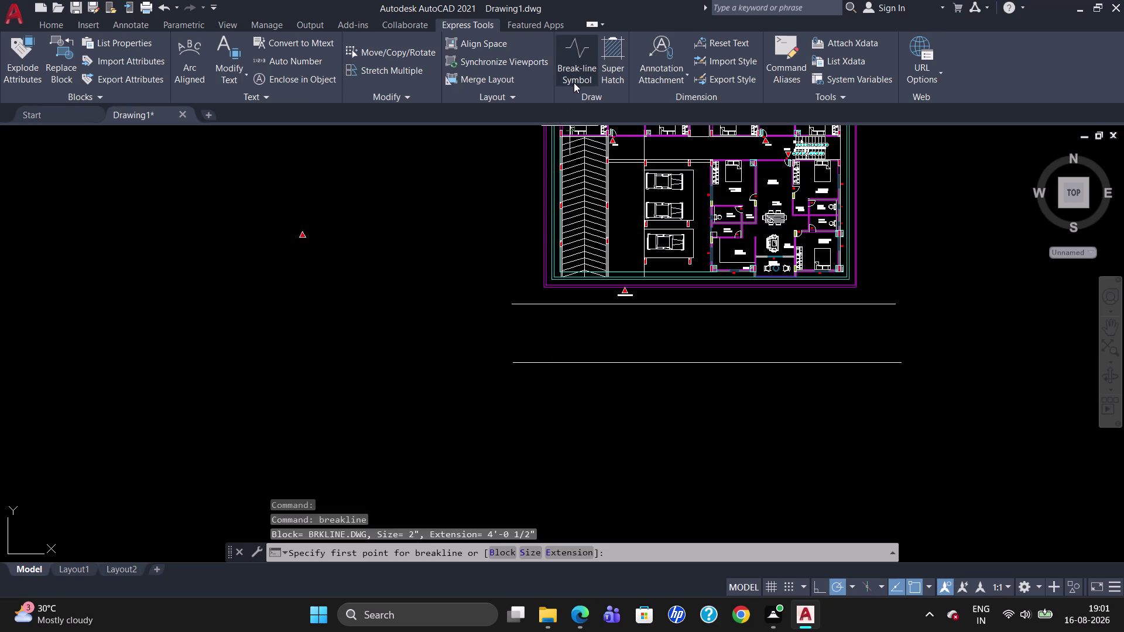
click(528, 559)
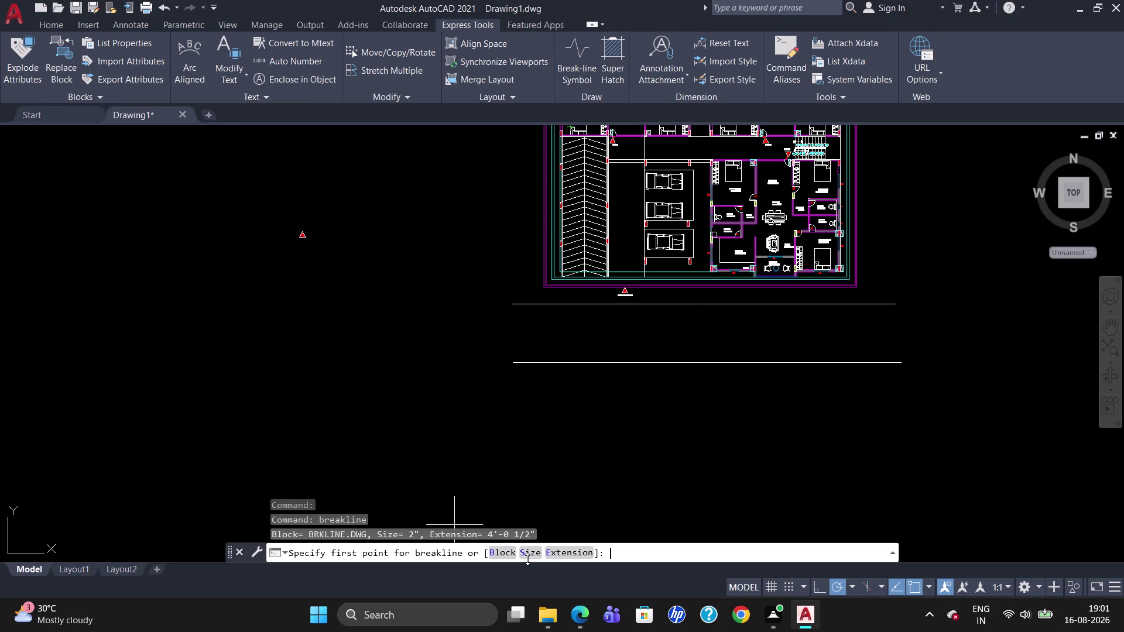
key(3)
key(Return)
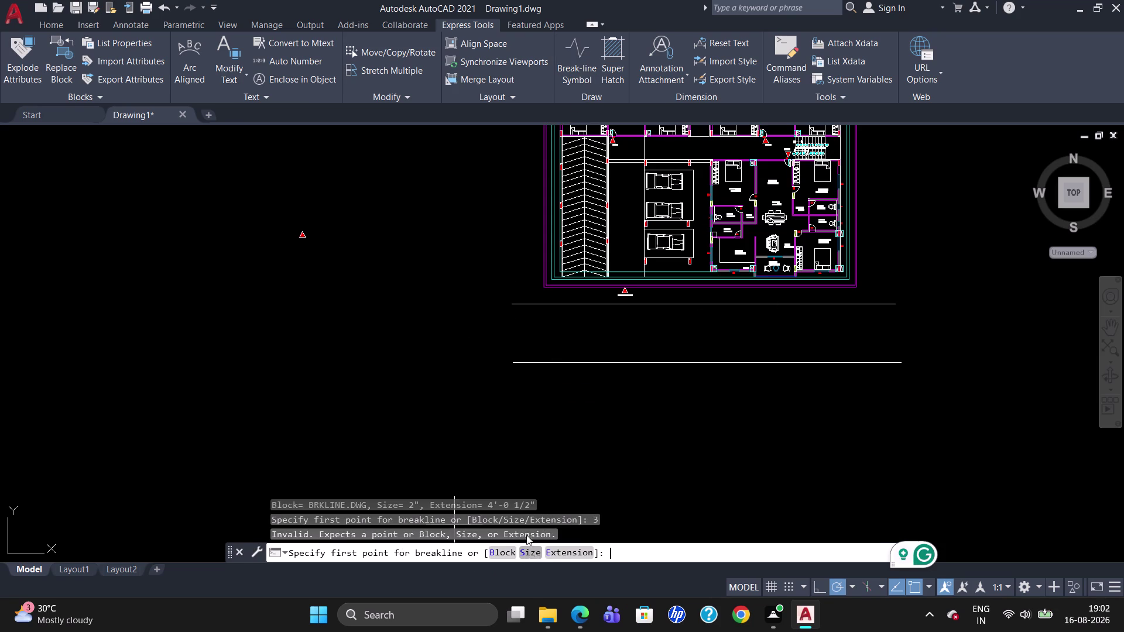
click(512, 309)
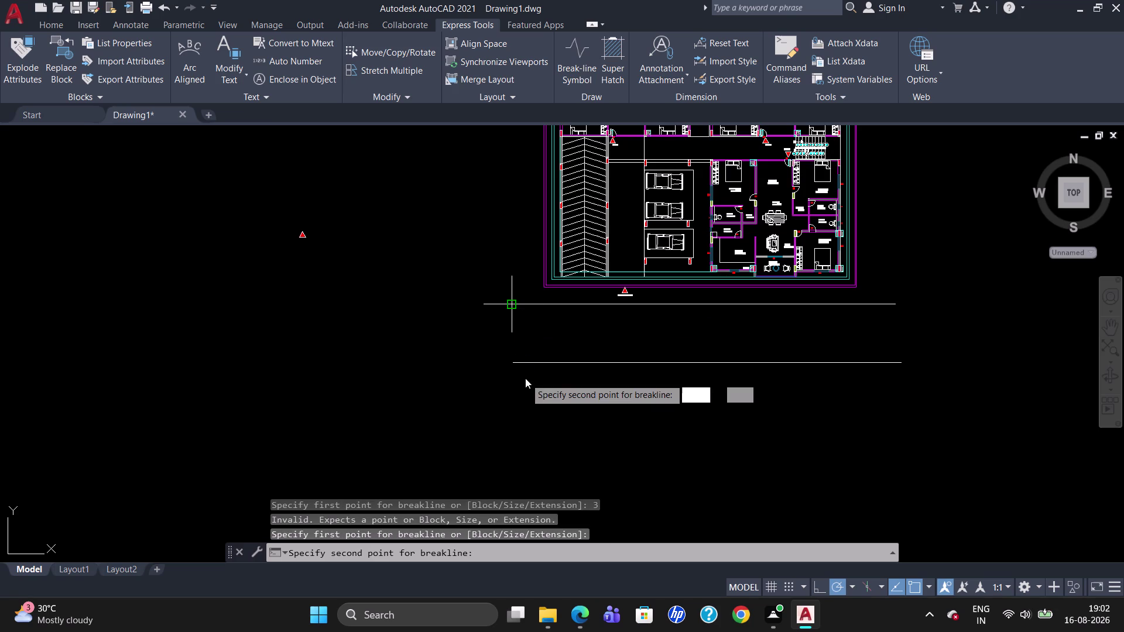
click(512, 367)
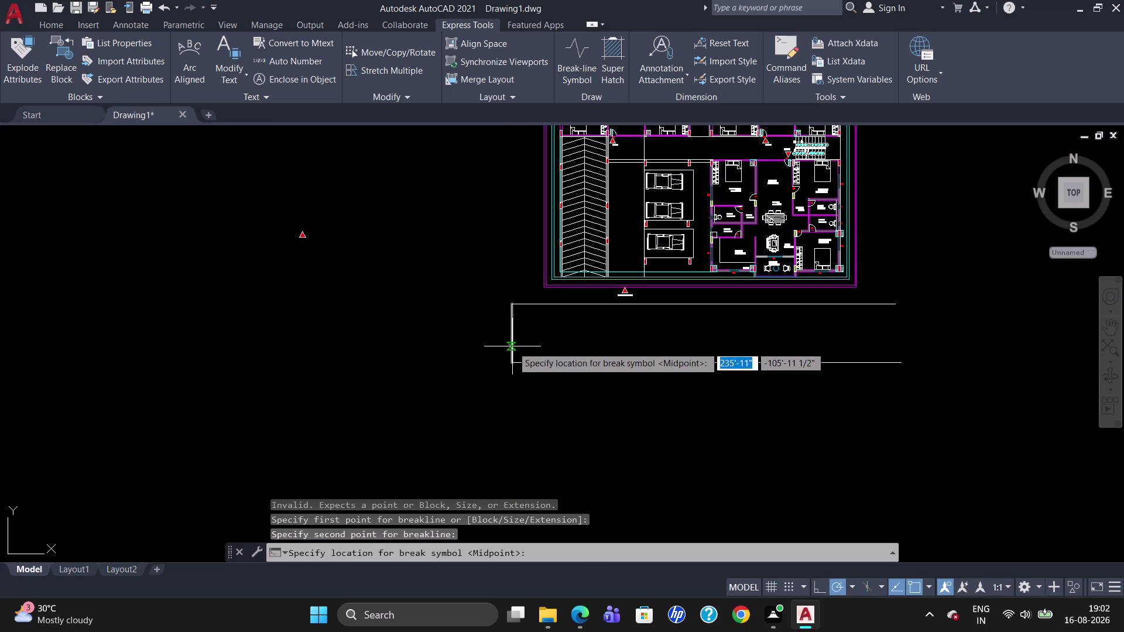
click(511, 339)
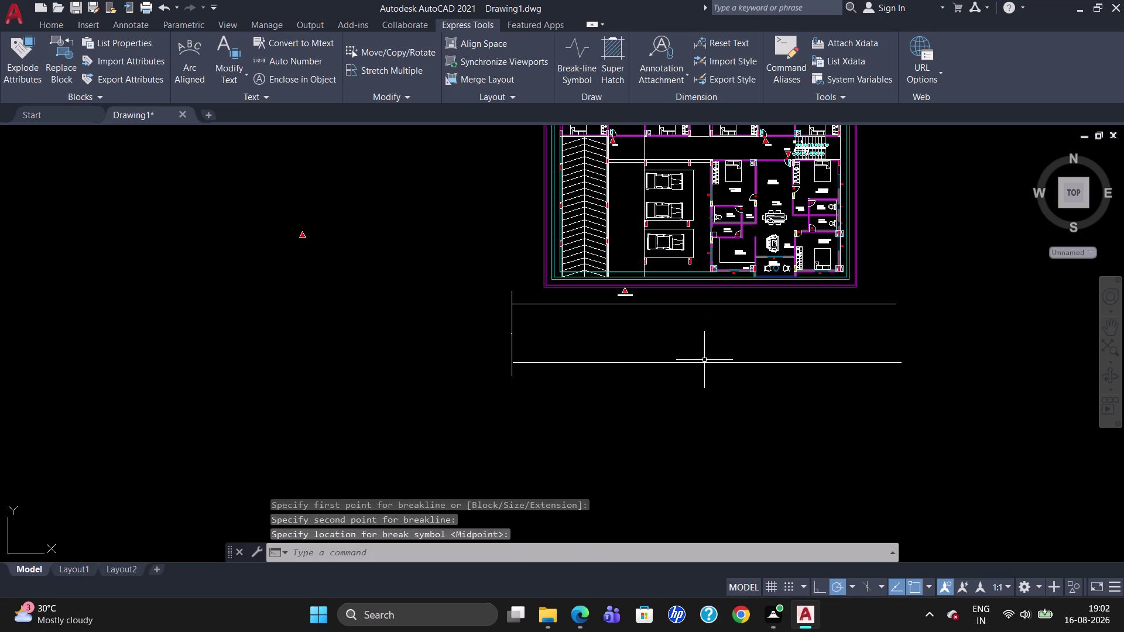
scroll(up, 3)
scroll(up, 3)
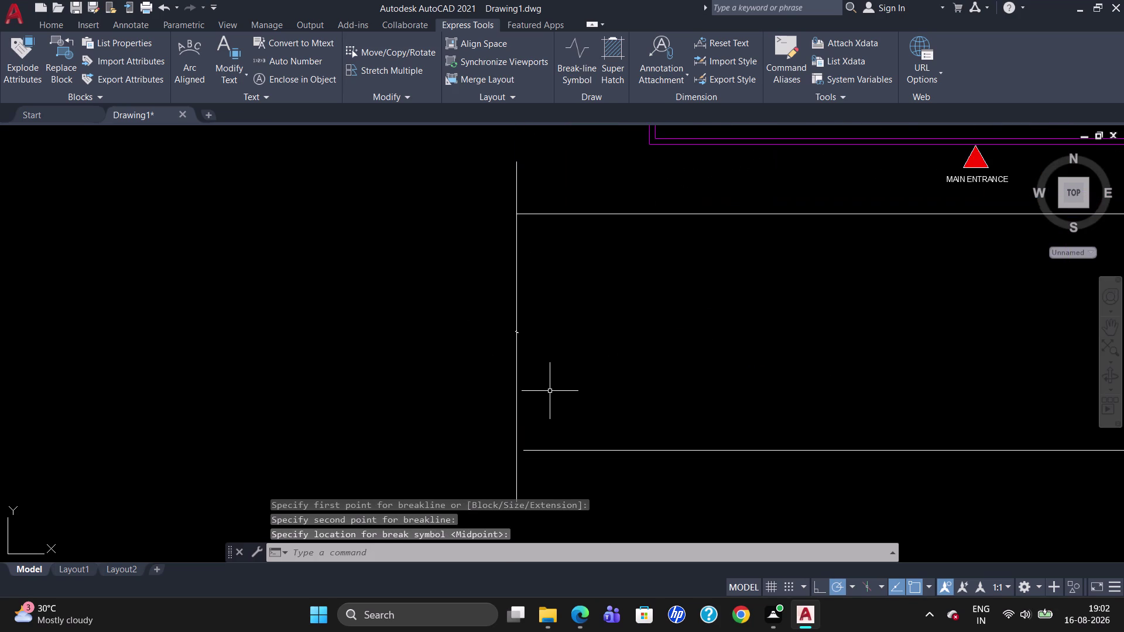
scroll(up, 3)
scroll(down, 3)
scroll(up, 3)
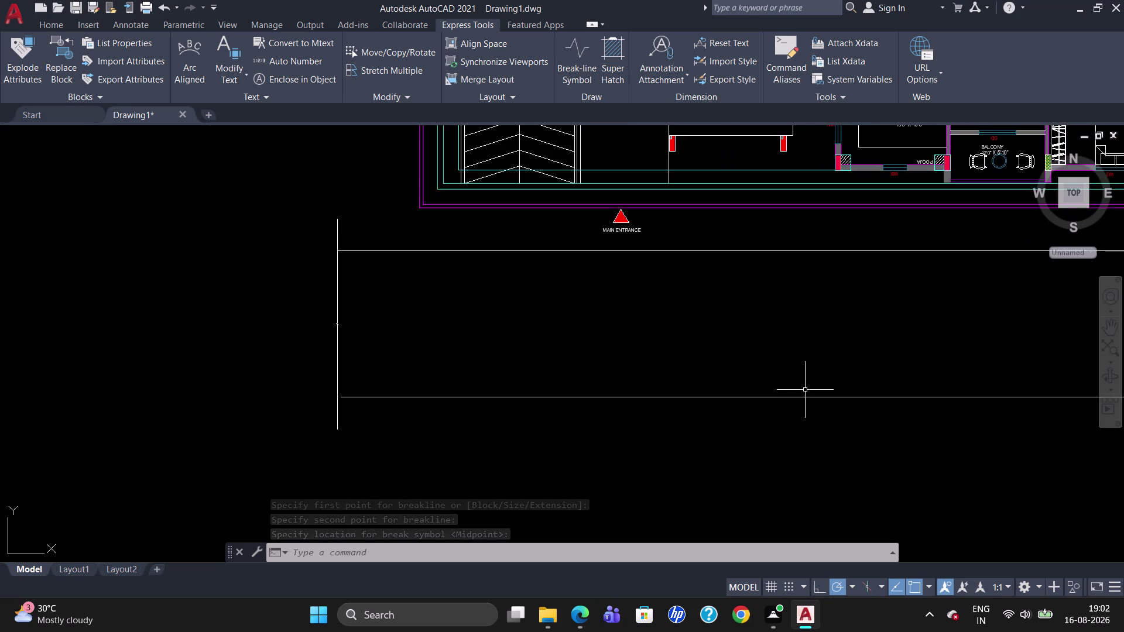
scroll(down, 3)
scroll(up, 3)
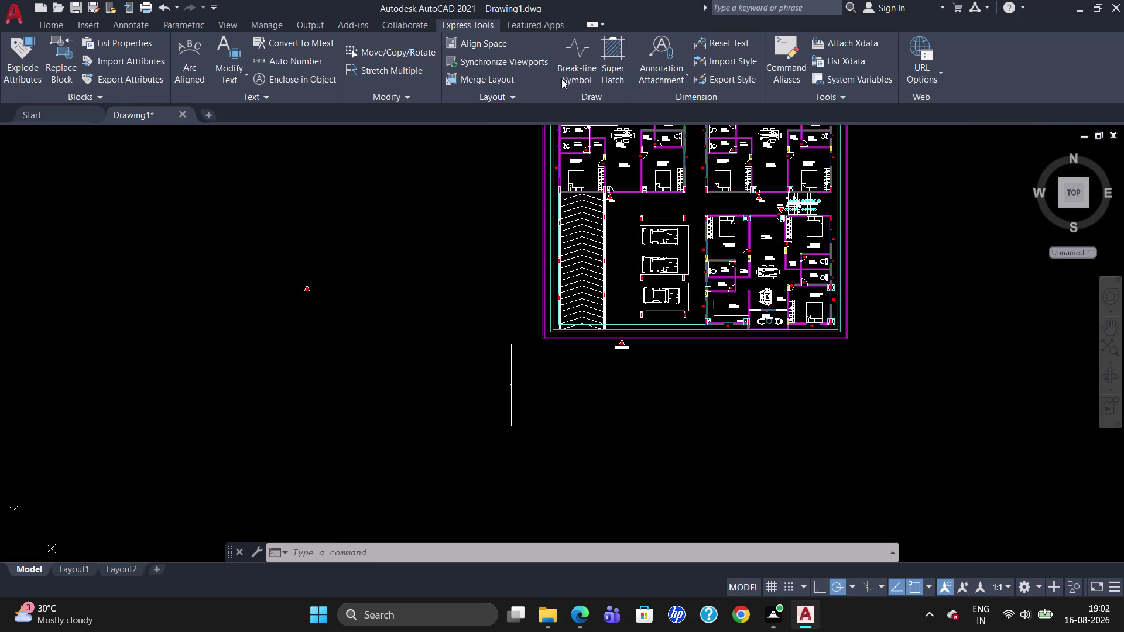
Draw a break line with symbol size 3 joining the right ends of the road lines.
click(566, 73)
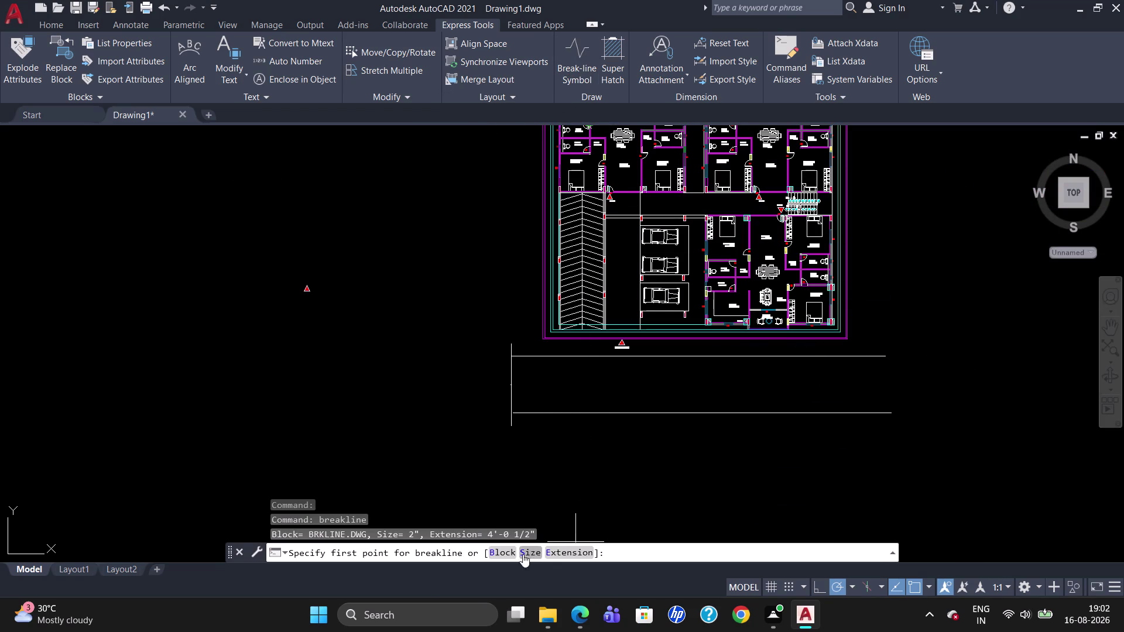
click(523, 553)
key(3)
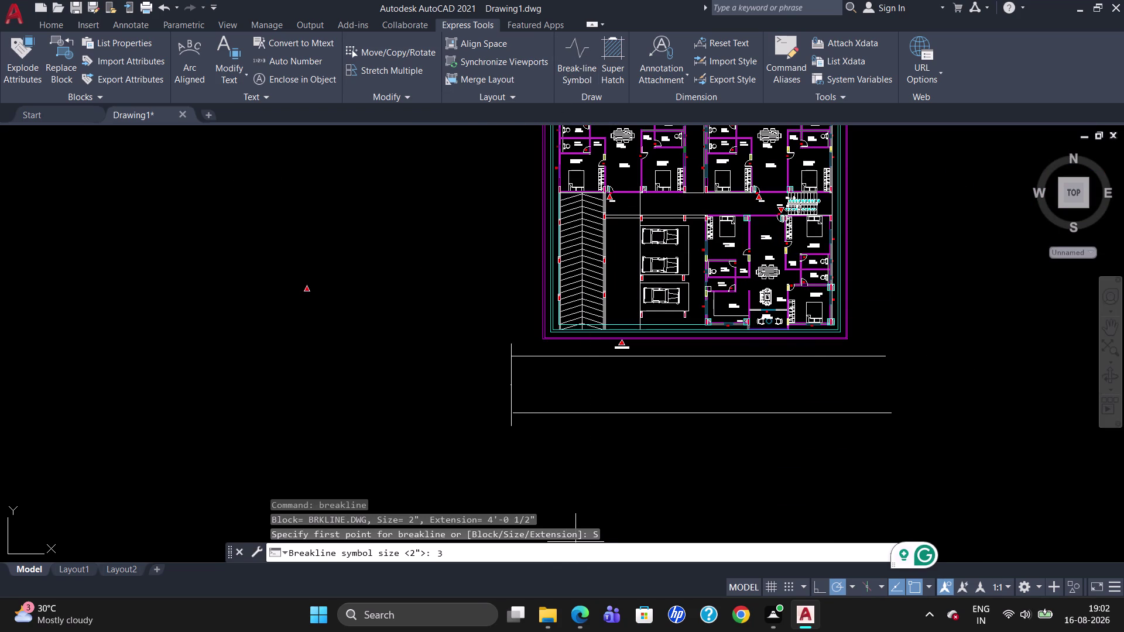
key(Return)
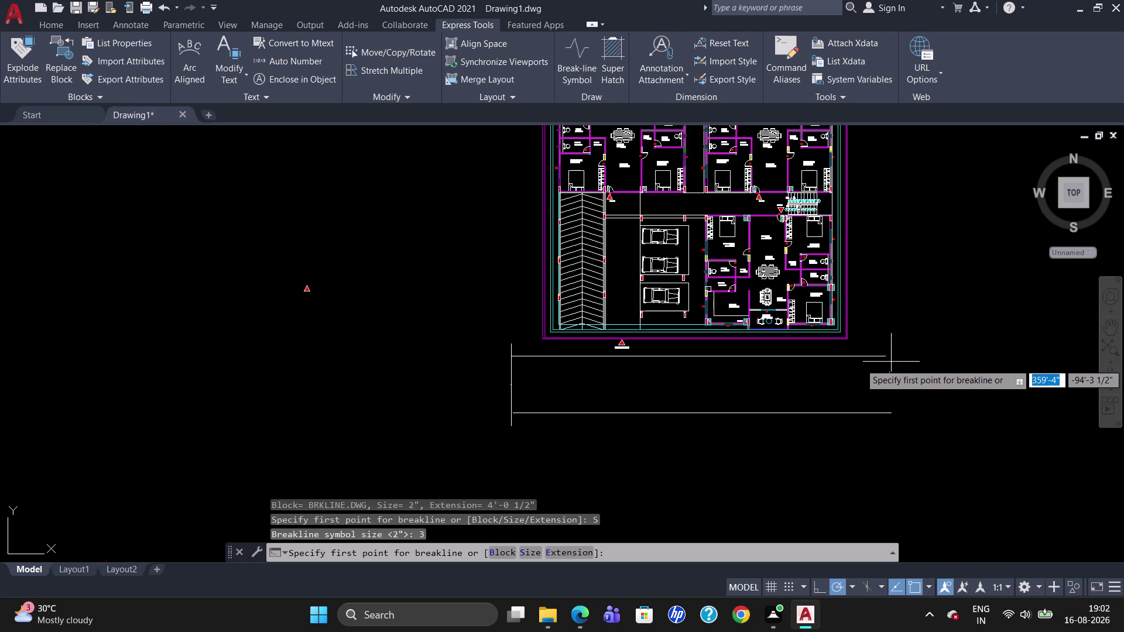
click(886, 363)
click(885, 411)
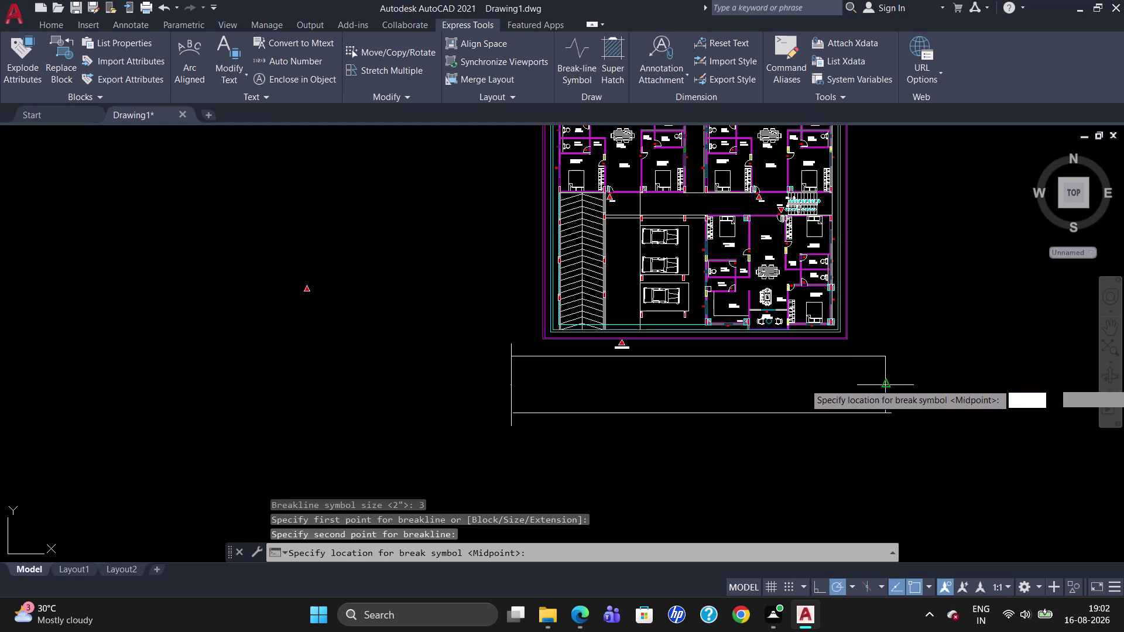
click(885, 384)
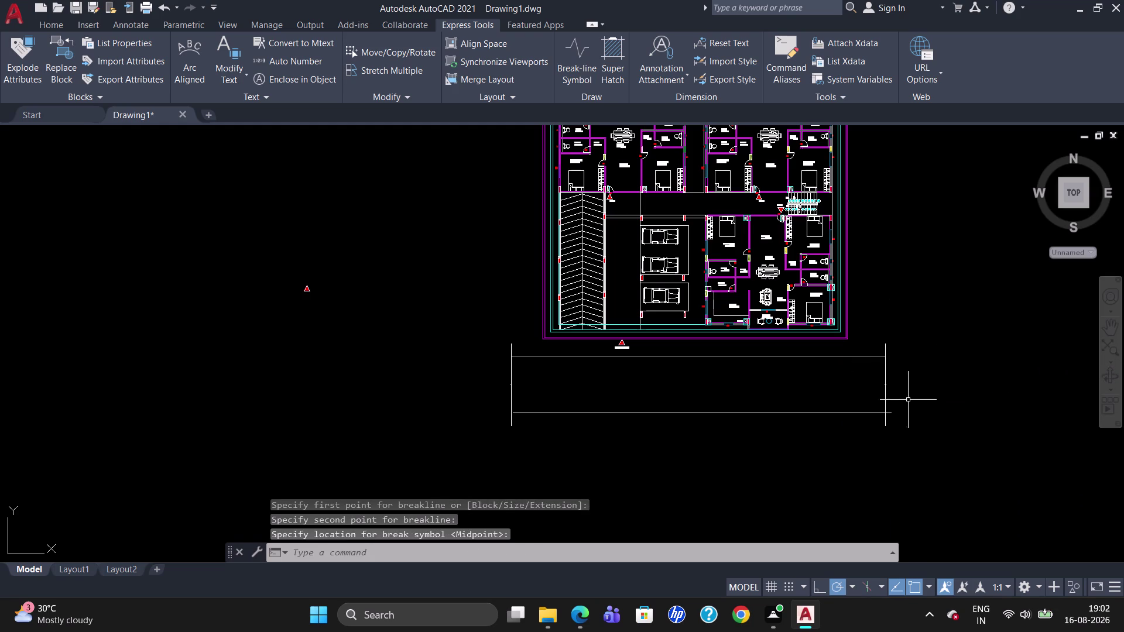
Cancel the break line, start TRIM and trim an overhanging road line end.
key(t)
key(r)
key(Return)
key(Return)
scroll(up, 3)
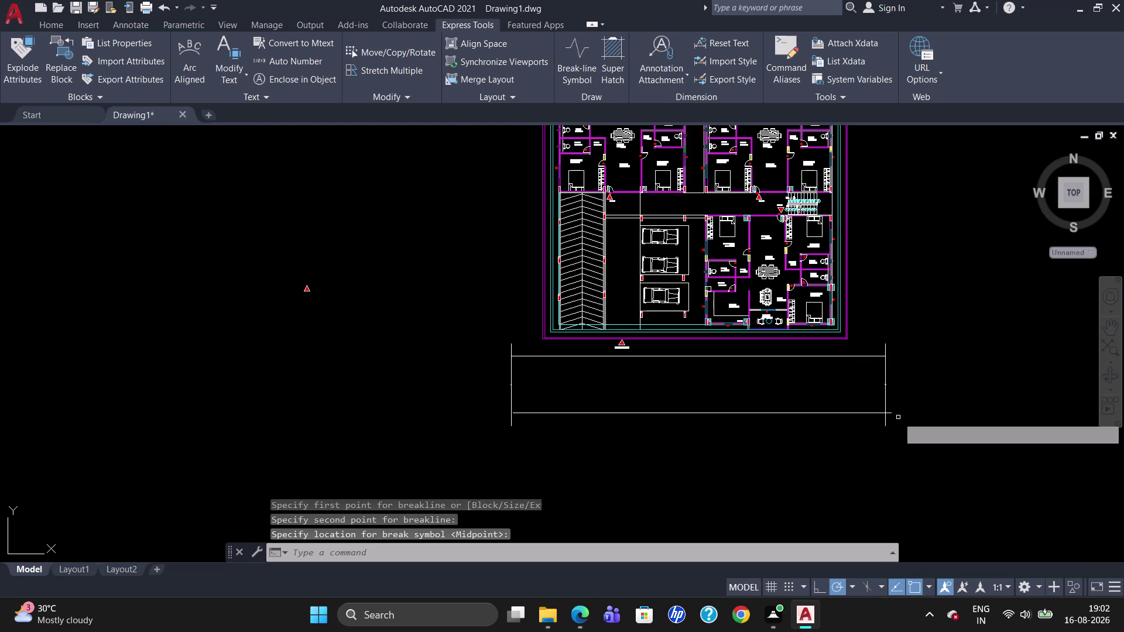
click(881, 414)
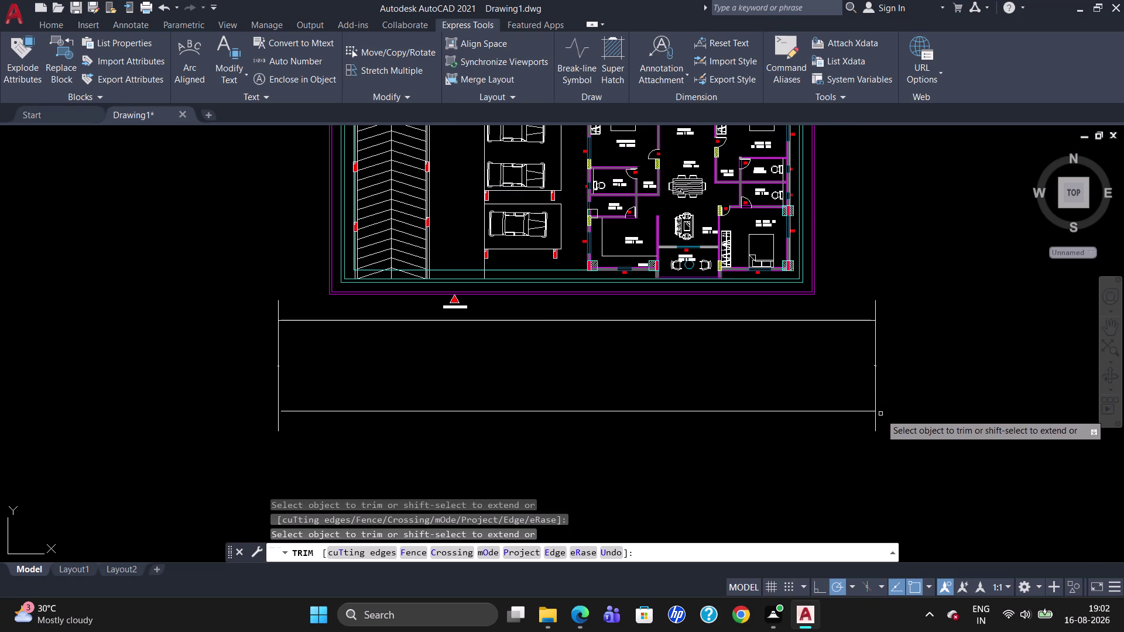
Cancel TRIM and copy the MAIN ENTRANCE label into the road strip.
scroll(down, 3)
scroll(up, 3)
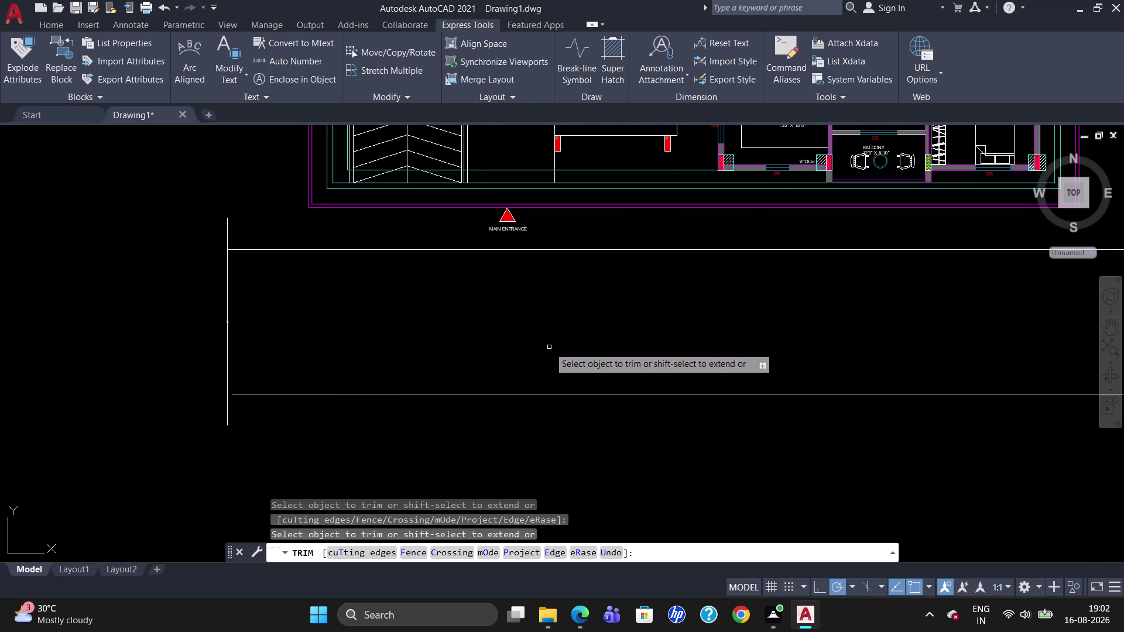
scroll(down, 3)
scroll(up, 3)
key(Escape)
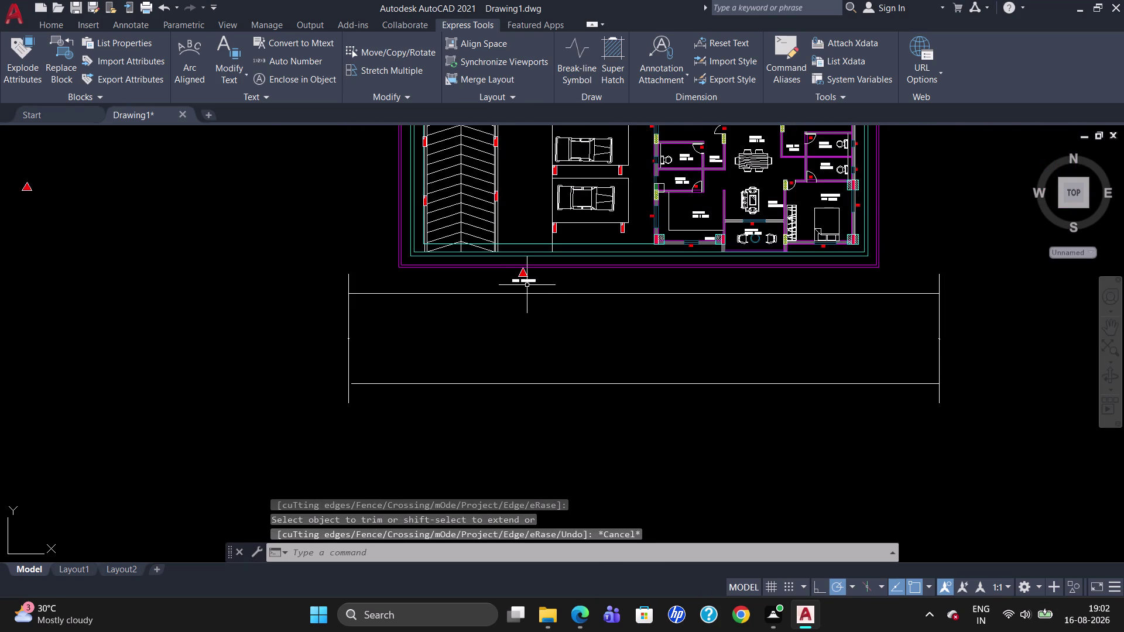
scroll(up, 3)
text(C)
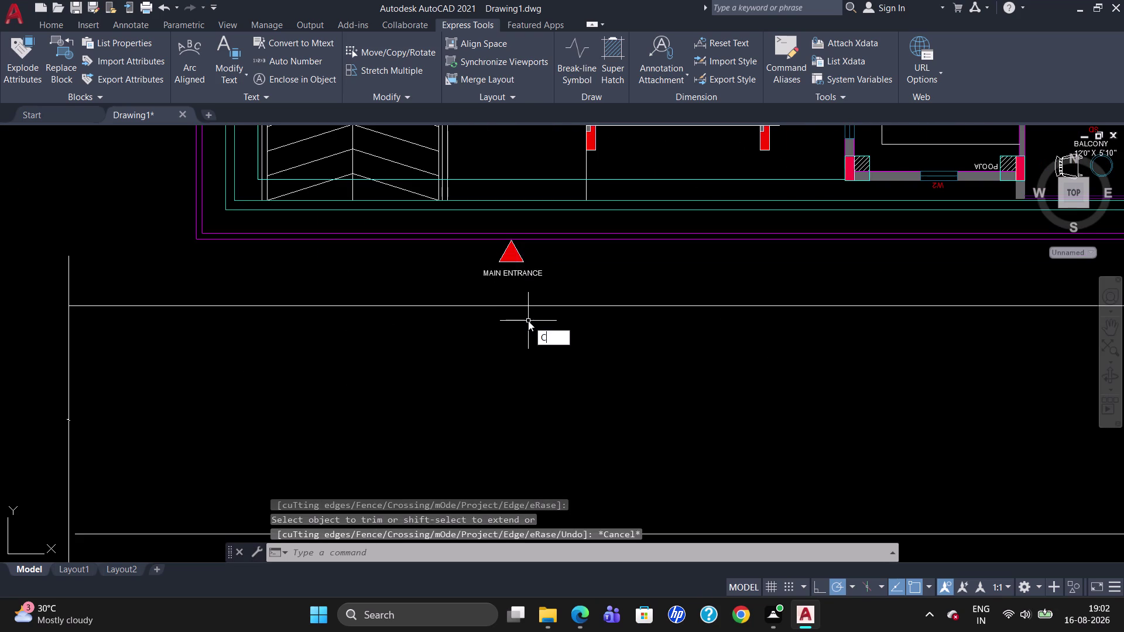
text(O)
key(Return)
click(521, 274)
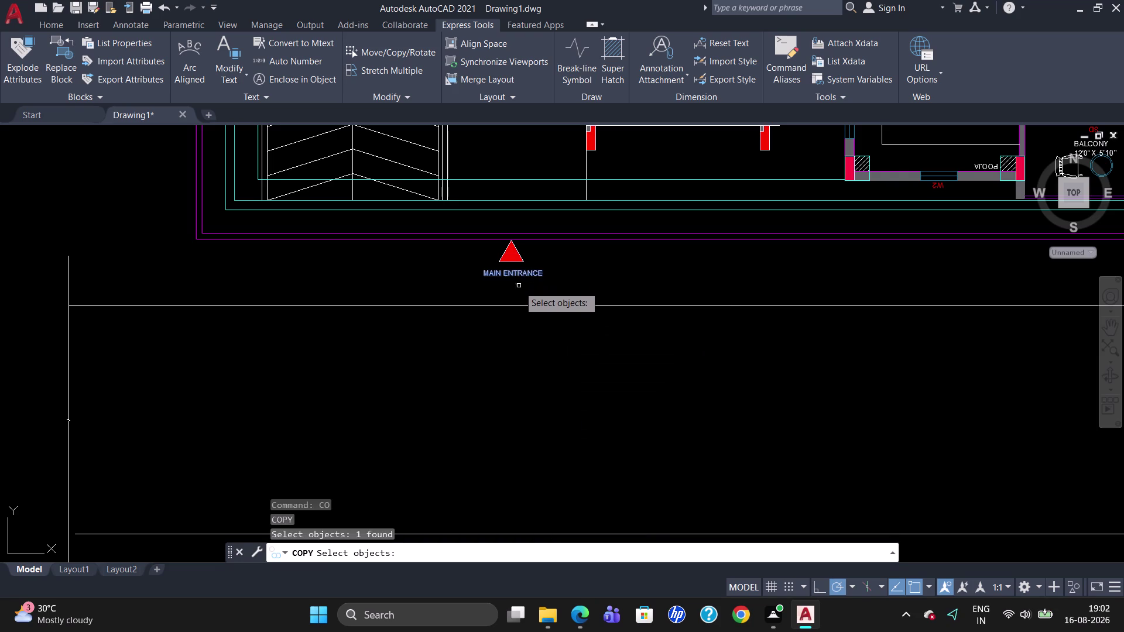
key(Return)
click(517, 275)
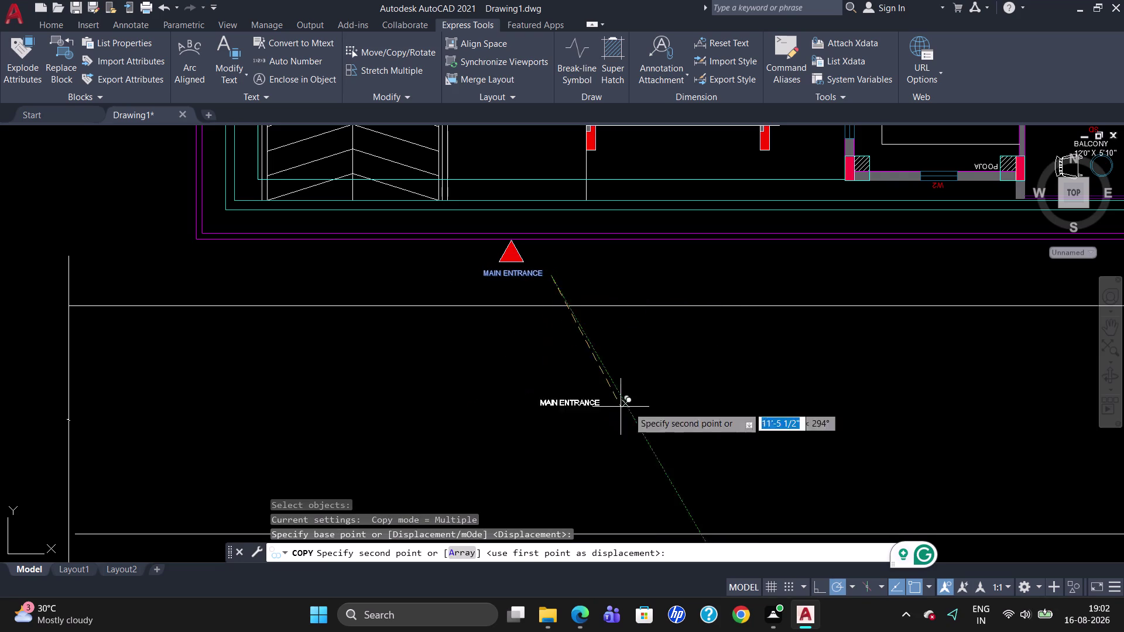
click(667, 421)
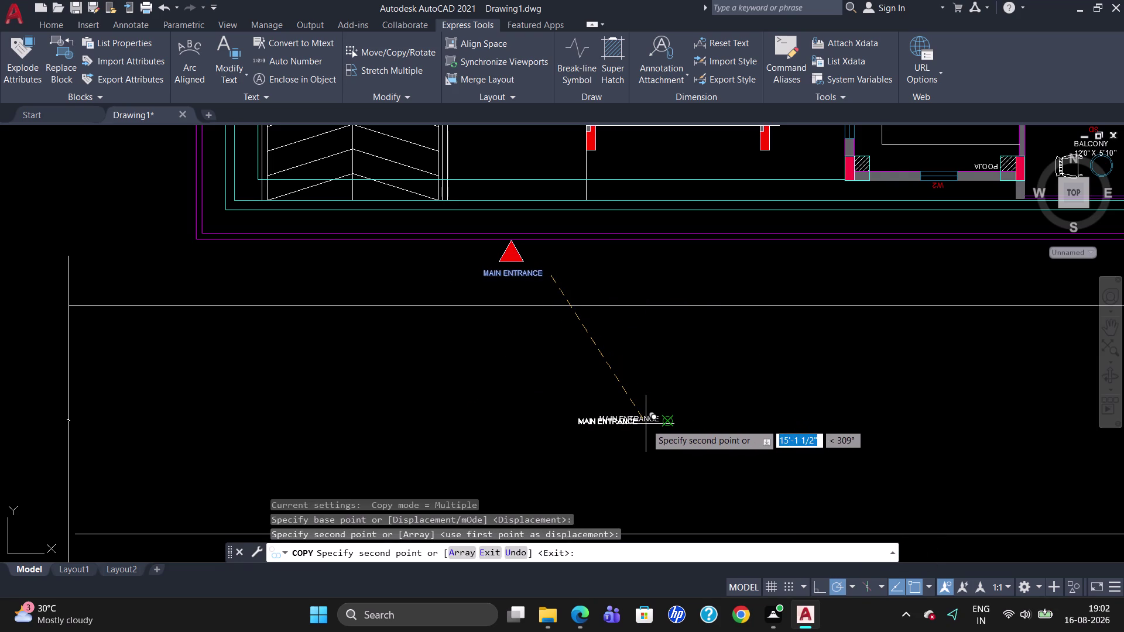
key(Escape)
Retype the copied label as '40 FEET WEST FACE ROAD'.
double_click(640, 418)
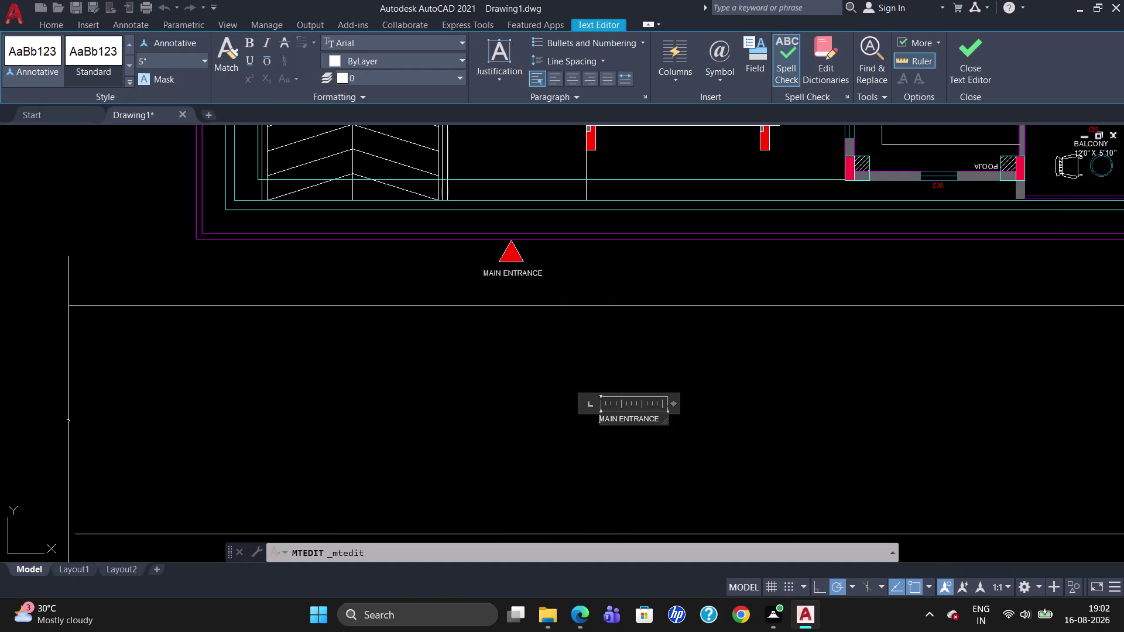
click(658, 420)
key(BackSpace)
key(BackSpace)
key(BackSpace)
text(40)
key(space)
text(FEET)
key(space)
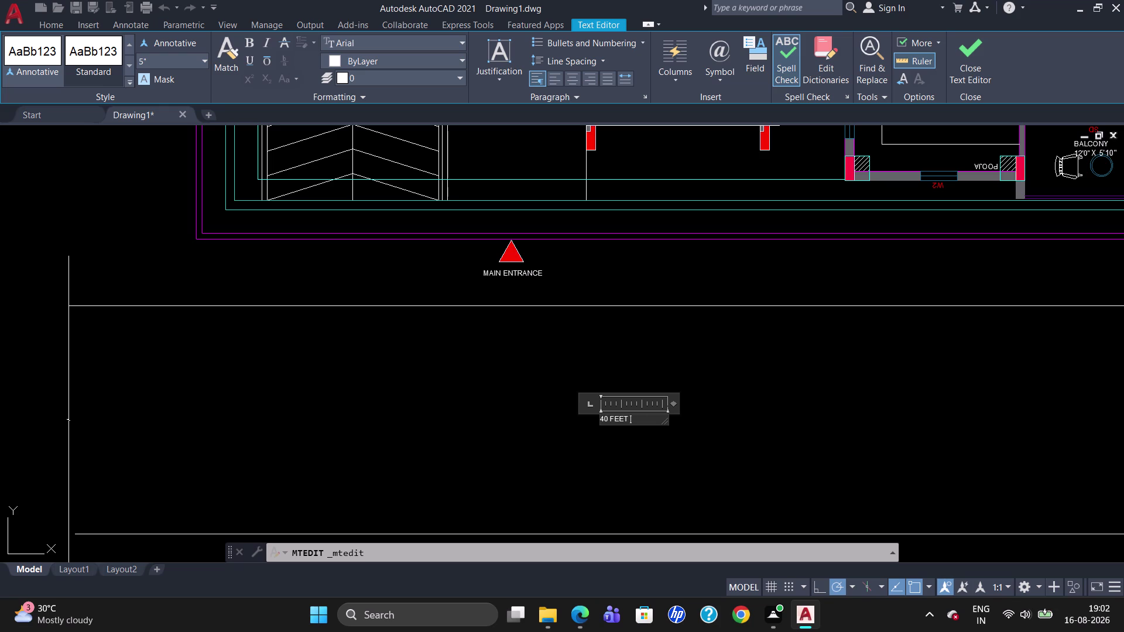
text(WEST F)
text(ACE ROA)
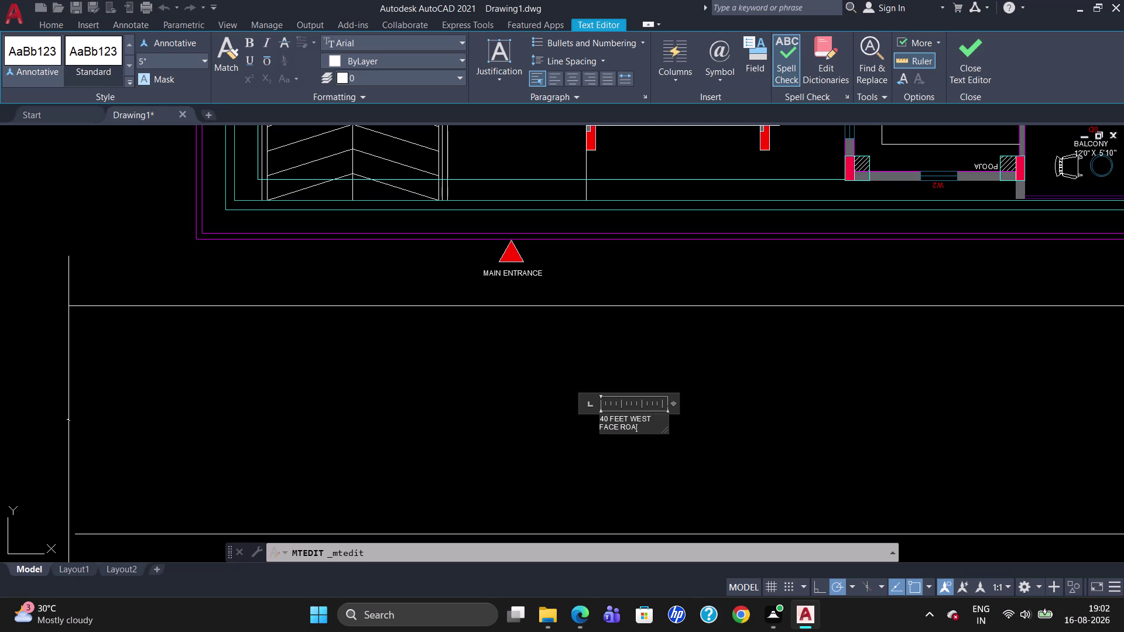
text(D)
Widen the road label's text box so it fits on one line.
drag(674, 403, 724, 408)
click(725, 408)
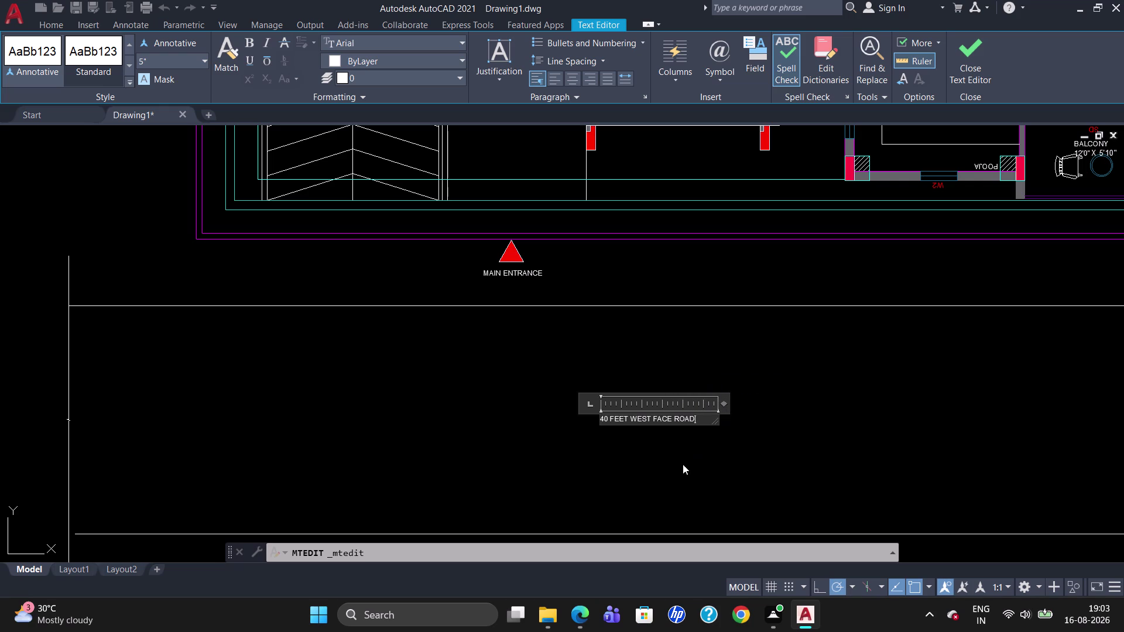
click(698, 421)
click(703, 496)
scroll(down, 3)
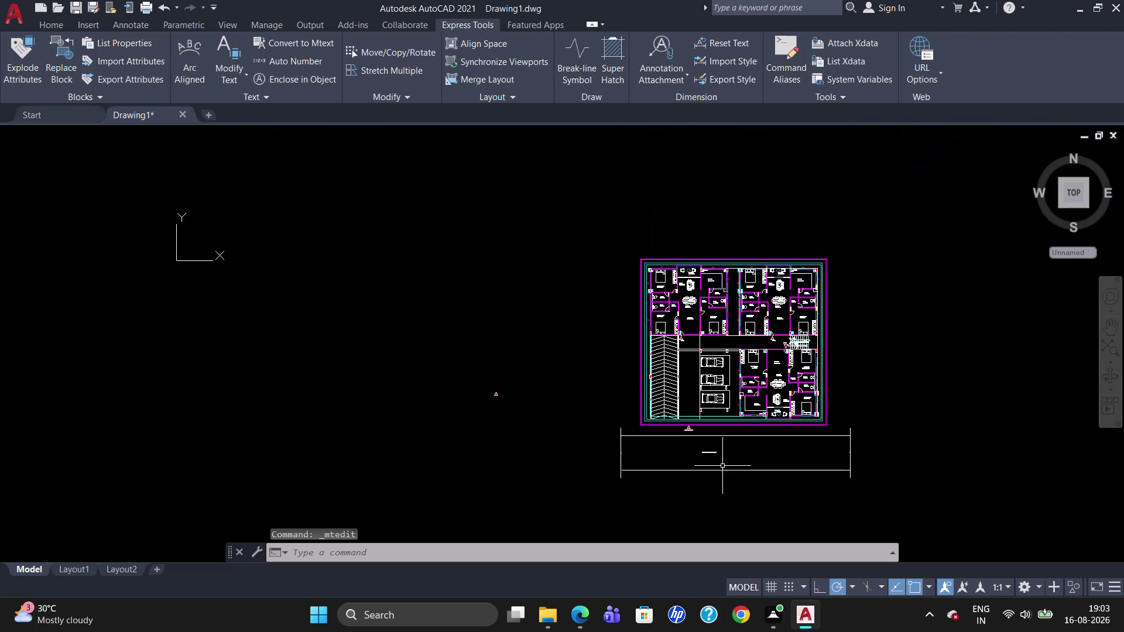
Set the road label's text height to 8" and keep the text changes.
scroll(up, 3)
scroll(up, 3)
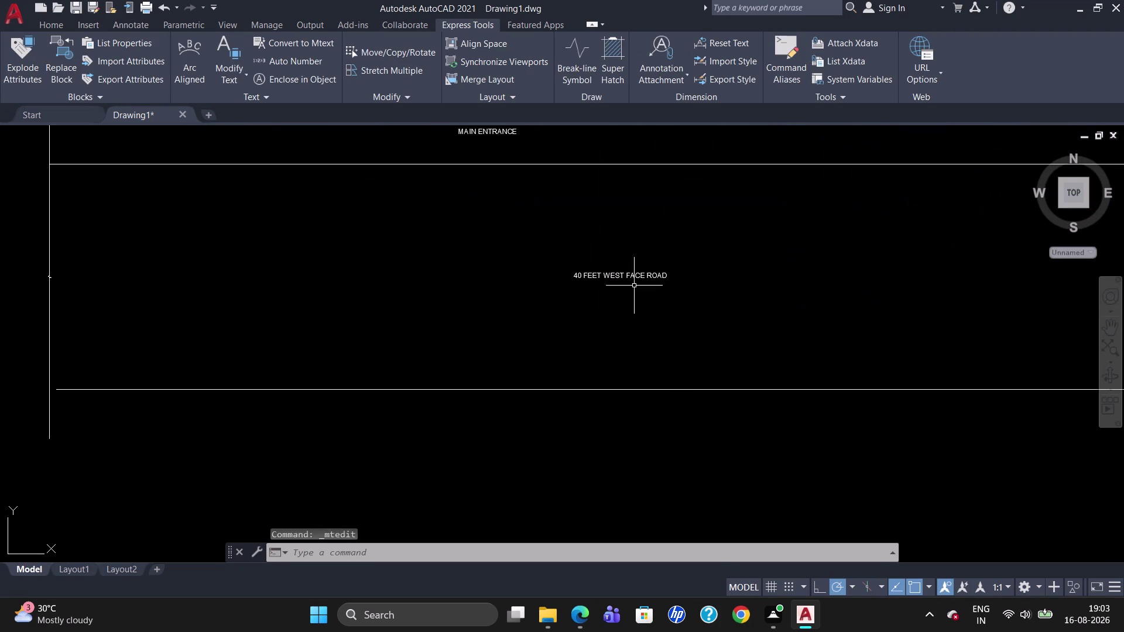
click(633, 279)
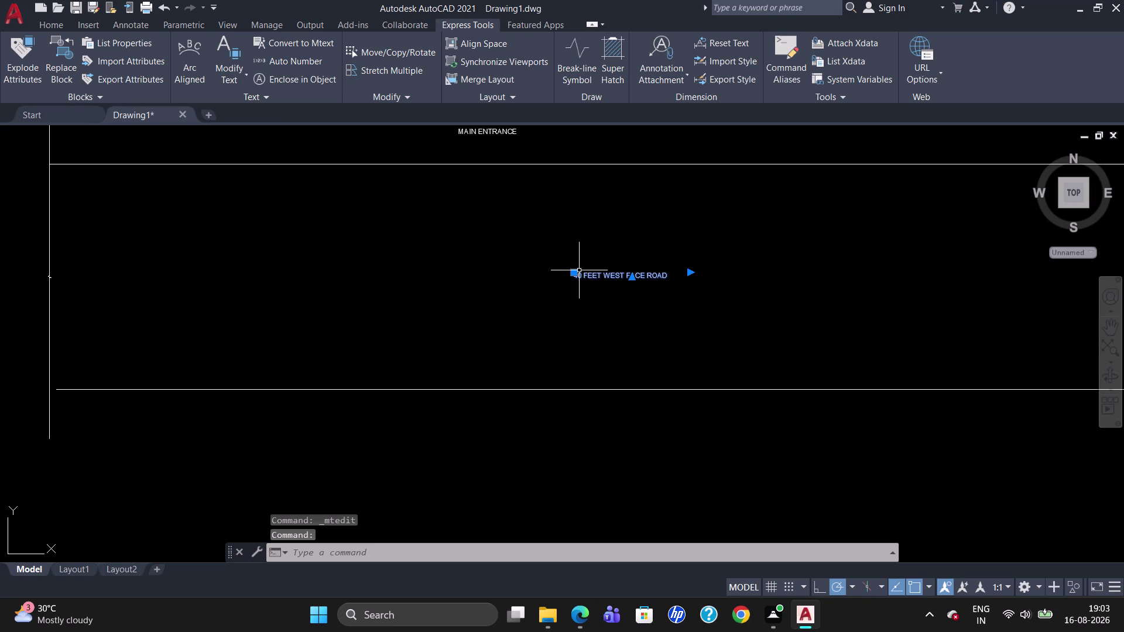
double_click(602, 277)
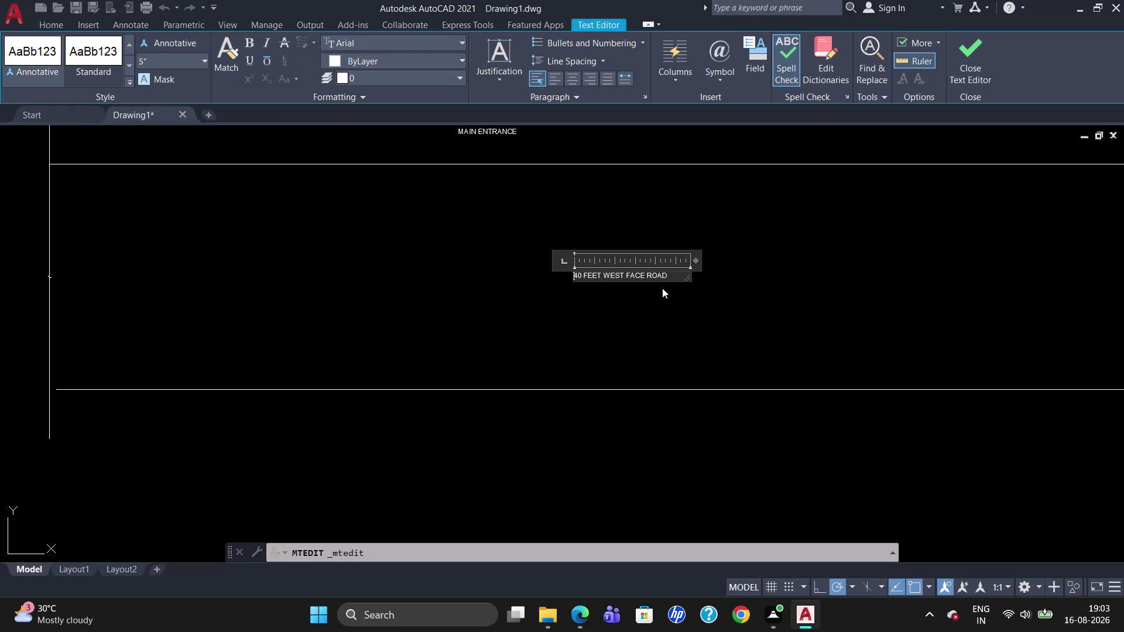
drag(670, 276, 531, 290)
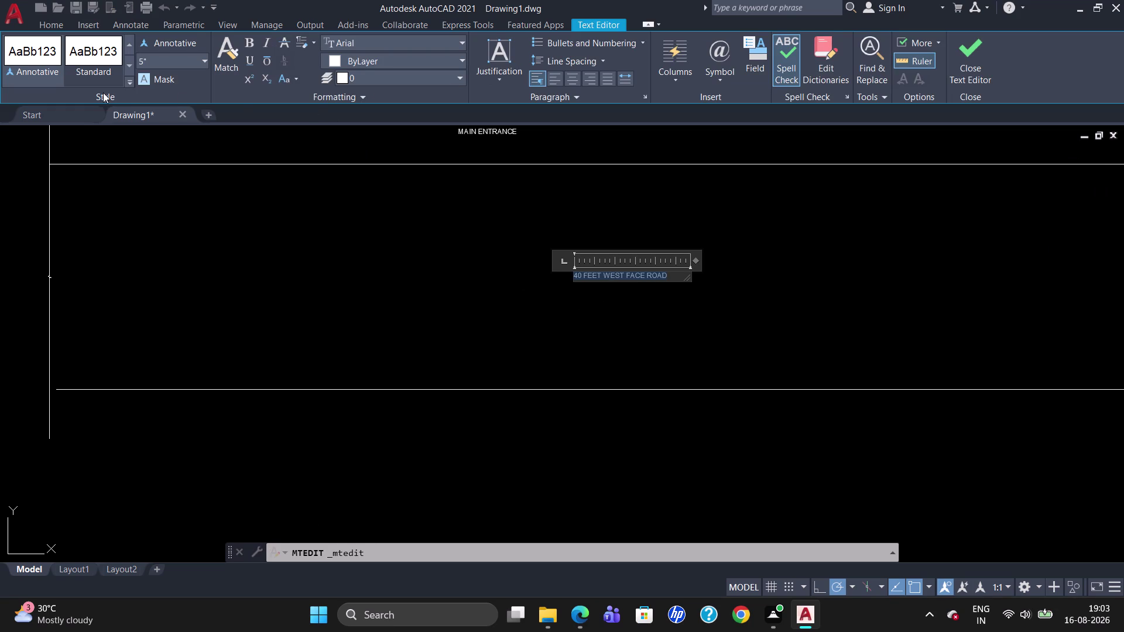
click(171, 49)
click(171, 61)
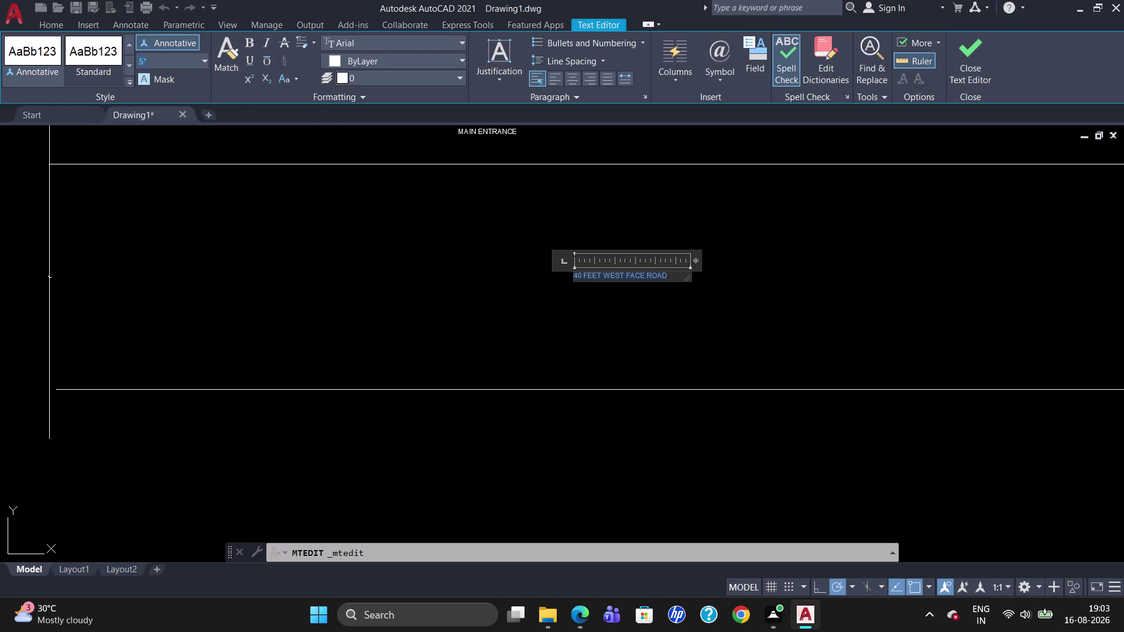
key(BackSpace)
key(8)
key(Return)
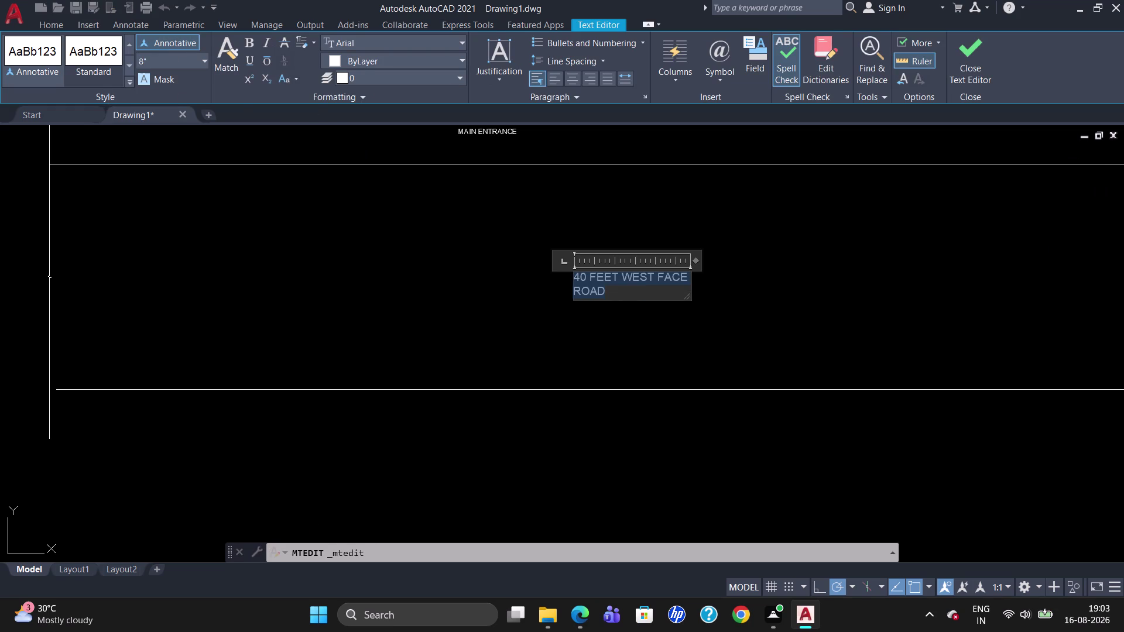
key(Escape)
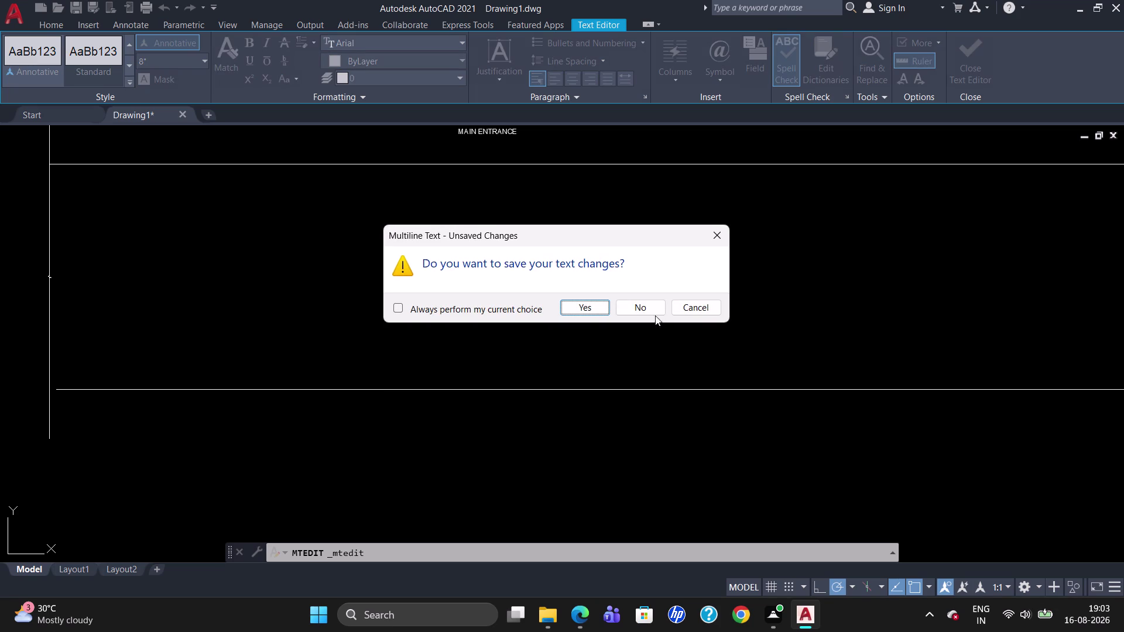
click(585, 303)
click(589, 289)
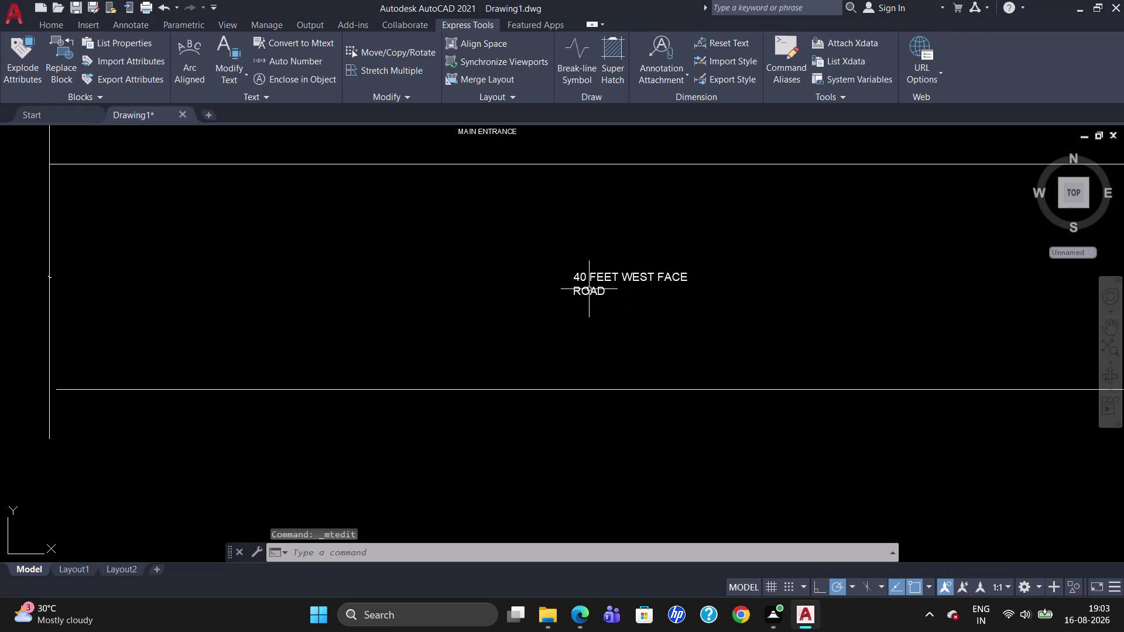
Stretch the road label's text box so the enlarged wording stays on a single line.
double_click(591, 276)
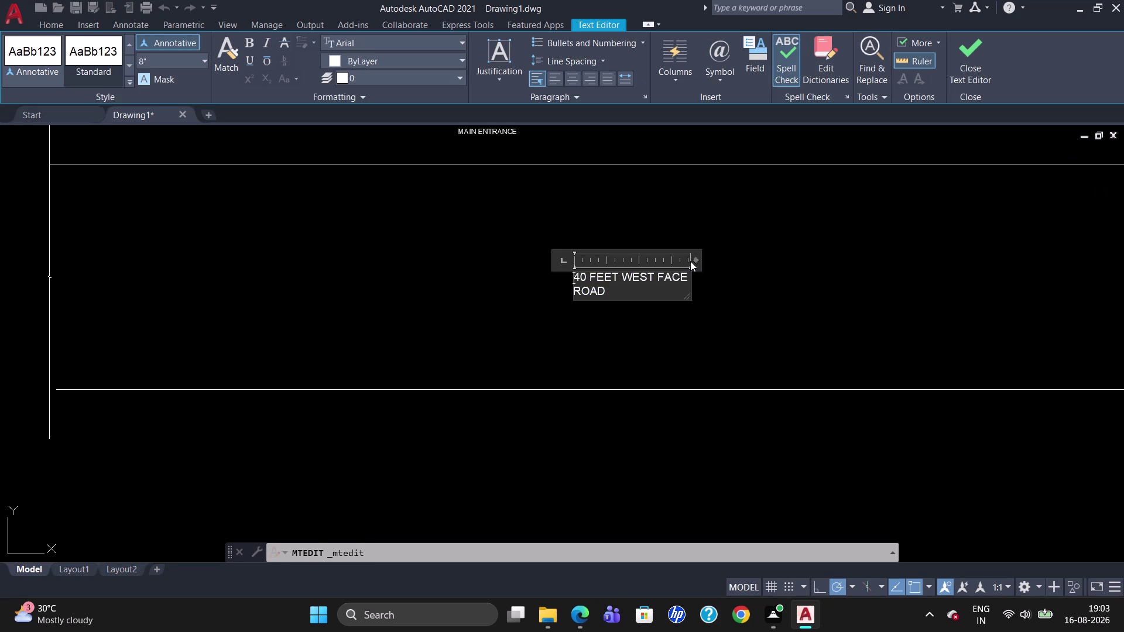
drag(697, 259, 740, 256)
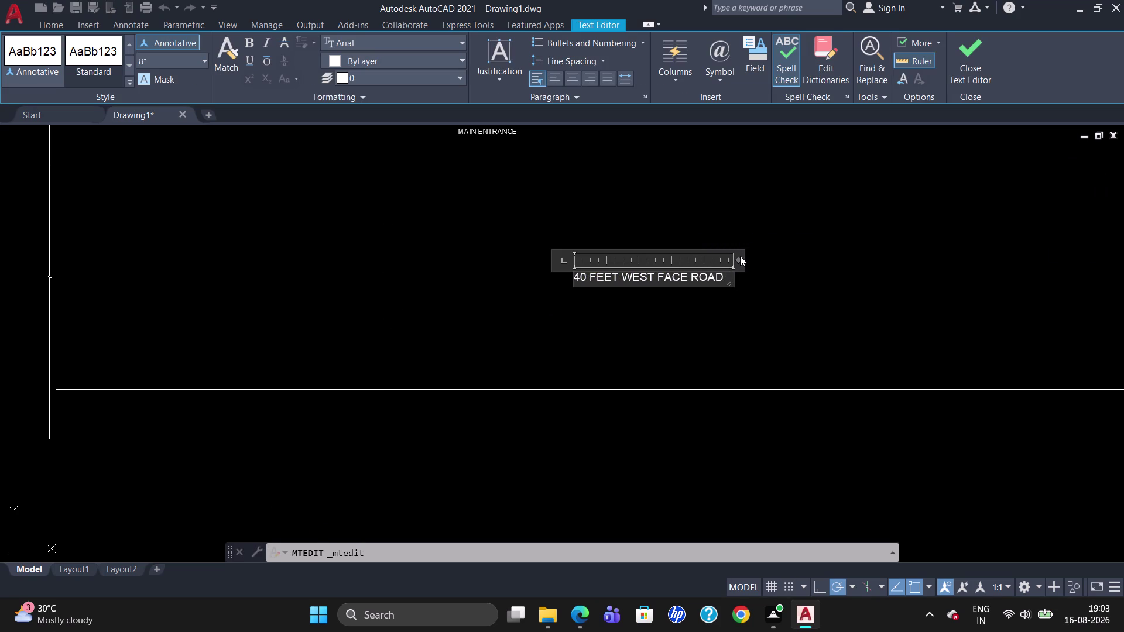
click(727, 273)
click(736, 310)
scroll(down, 3)
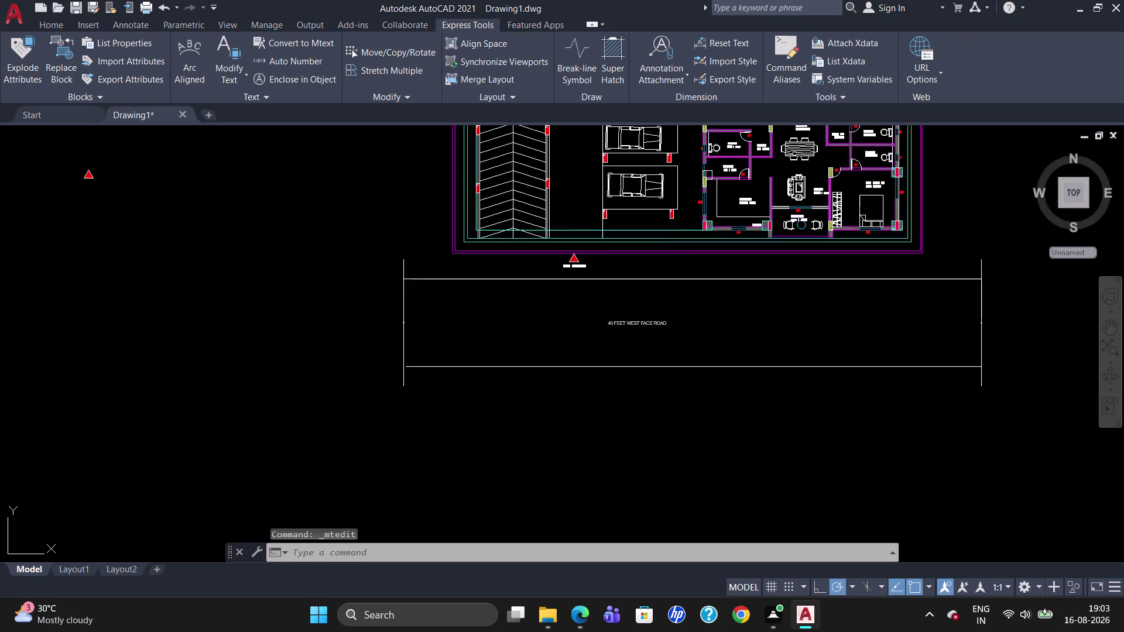
Start a multiline text box in the empty area left of the plan.
scroll(down, 3)
scroll(down, 3)
scroll(up, 3)
scroll(down, 3)
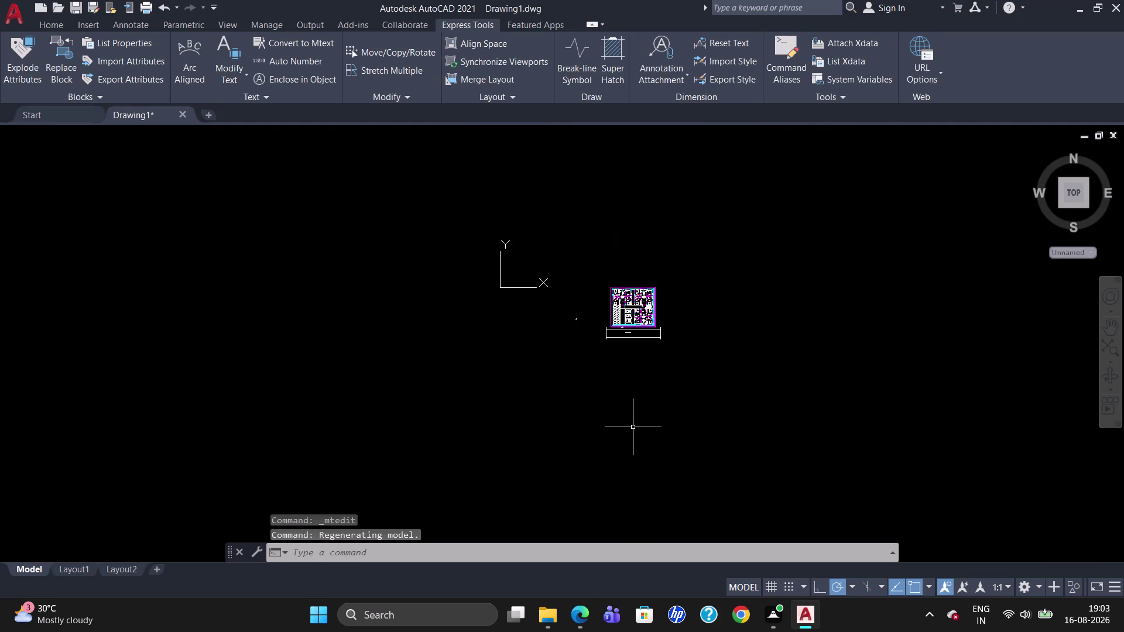
scroll(up, 3)
scroll(down, 3)
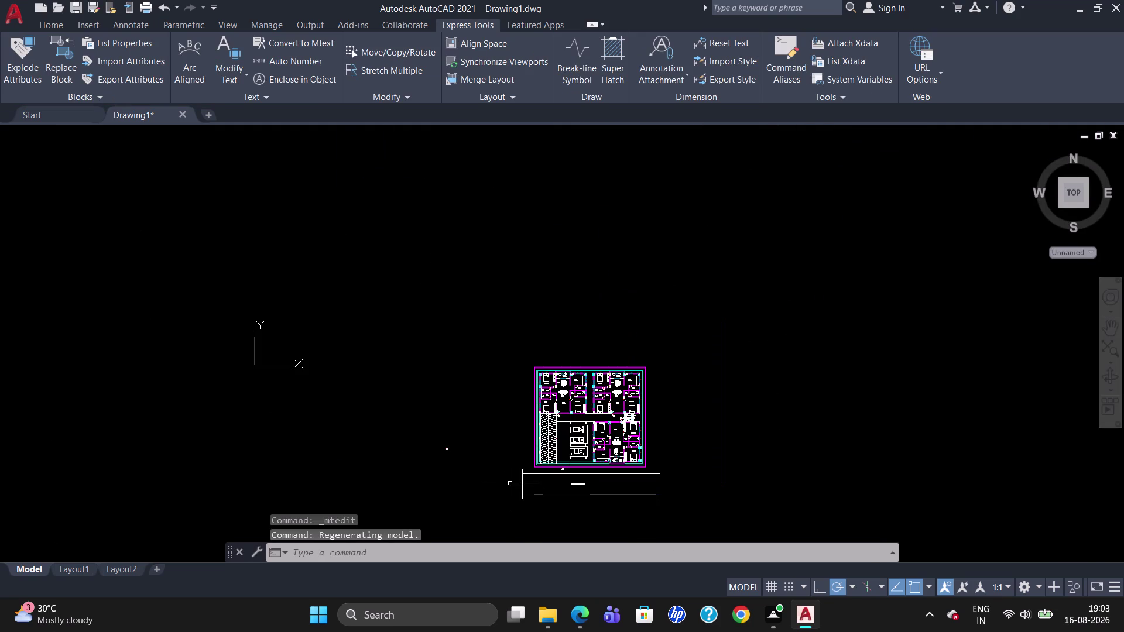
scroll(up, 3)
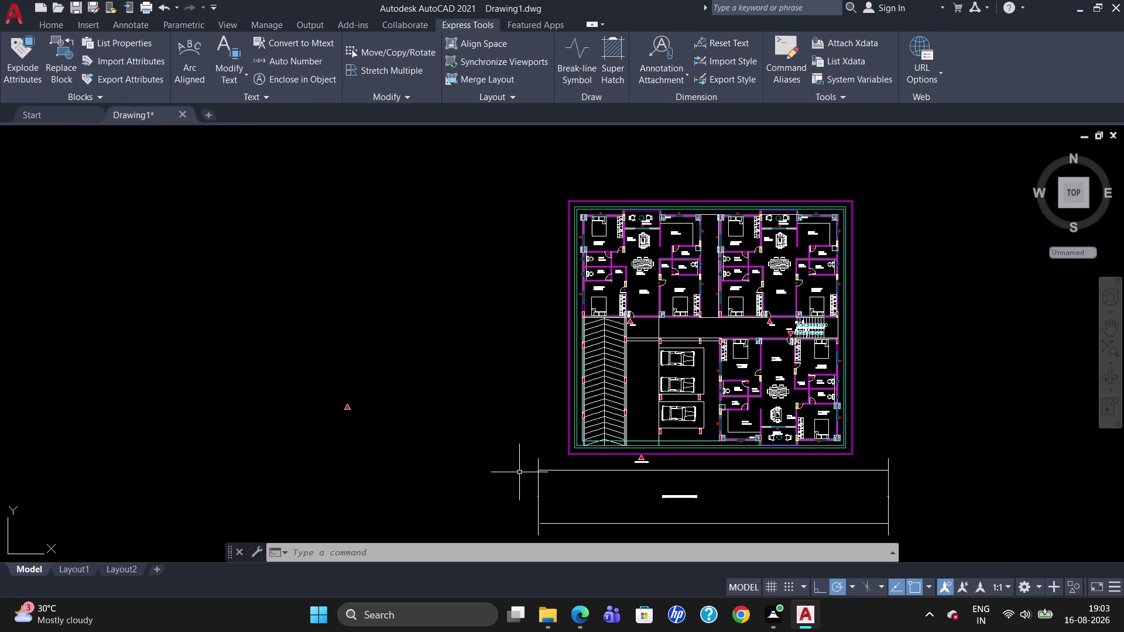
scroll(up, 3)
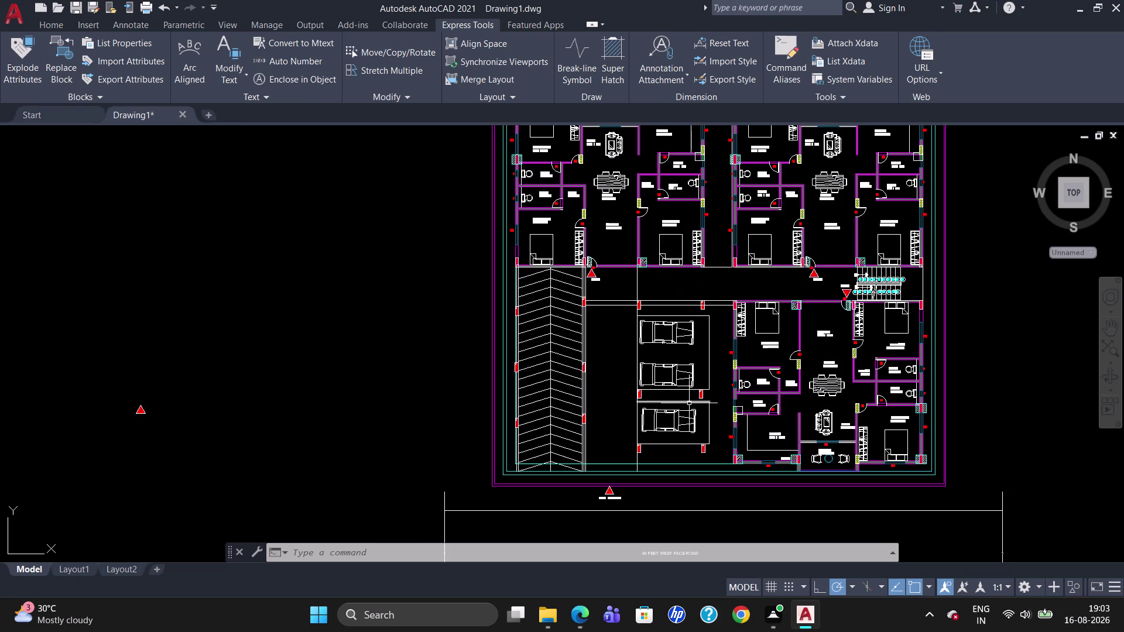
scroll(down, 3)
scroll(up, 3)
scroll(down, 3)
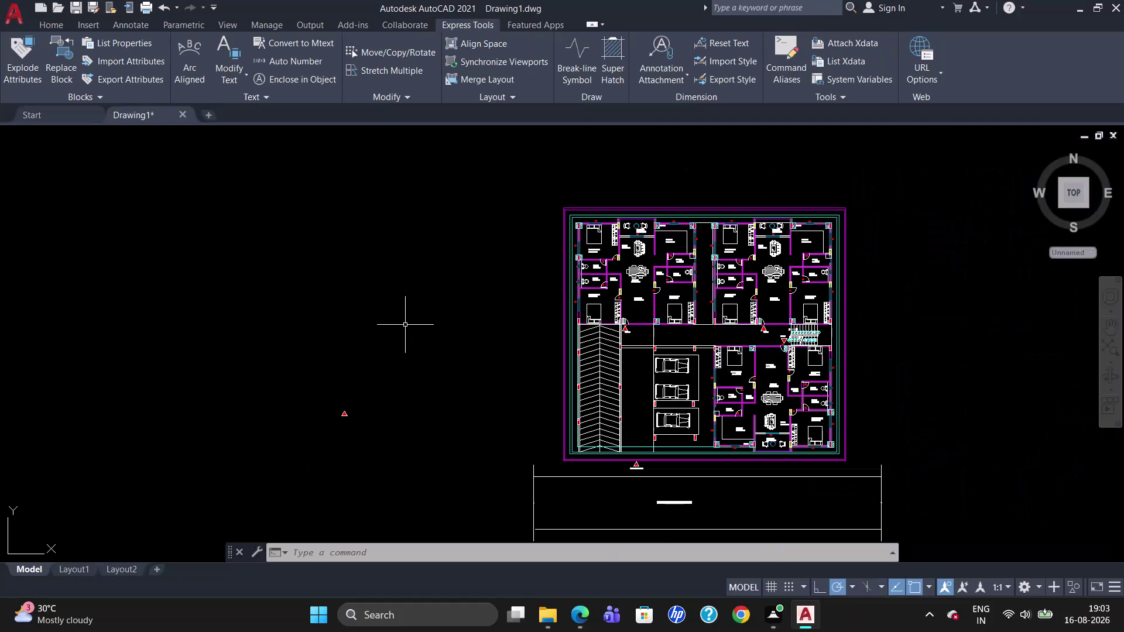
scroll(up, 3)
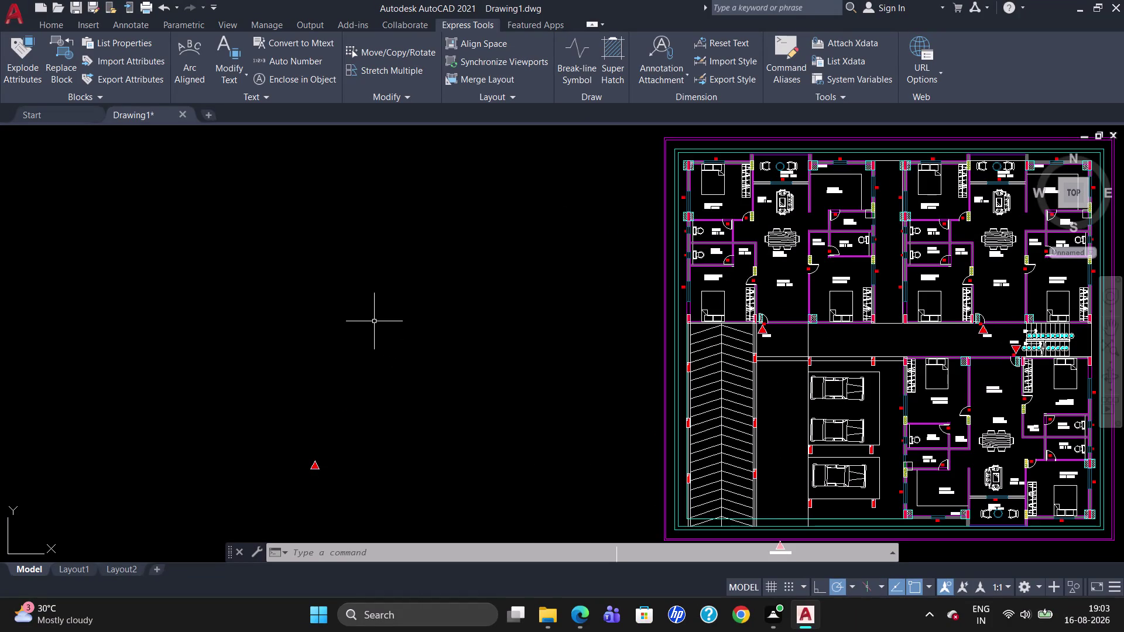
key(t)
key(Return)
click(373, 321)
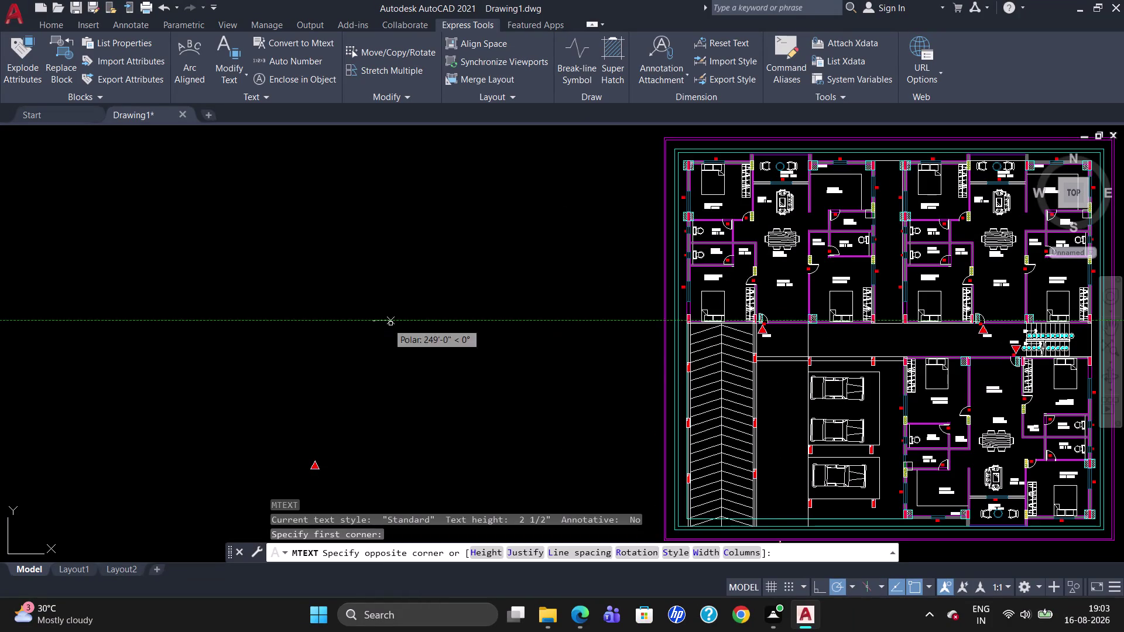
click(456, 339)
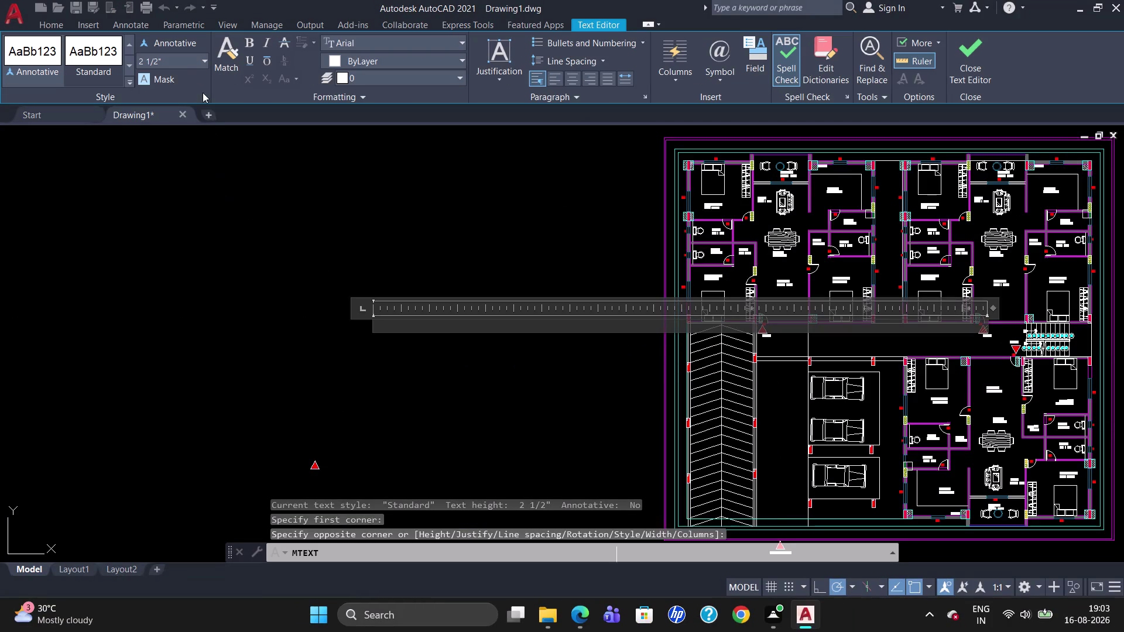
Type WEST at 5" text height and keep the text changes.
click(174, 62)
key(BackSpace)
key(5)
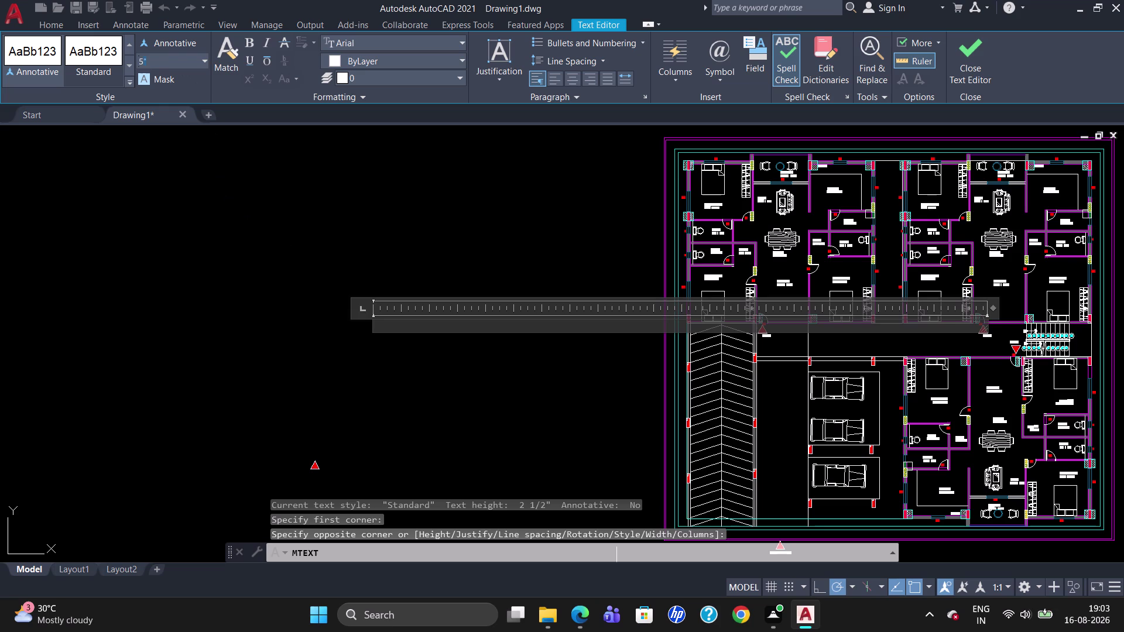
key(Return)
text(W)
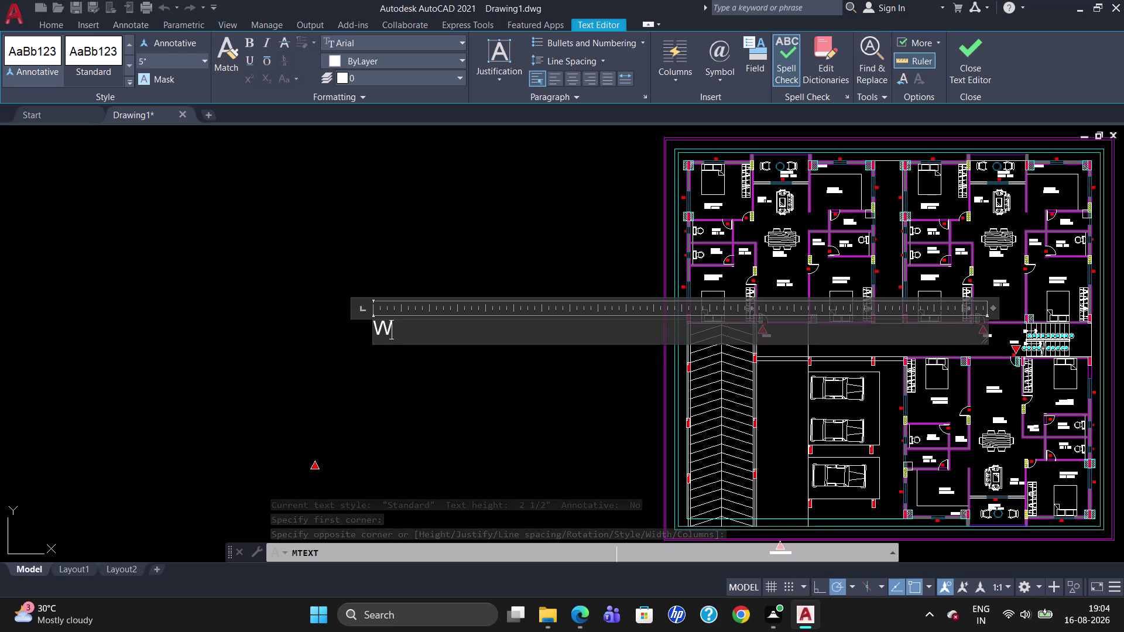
text(EST)
key(Escape)
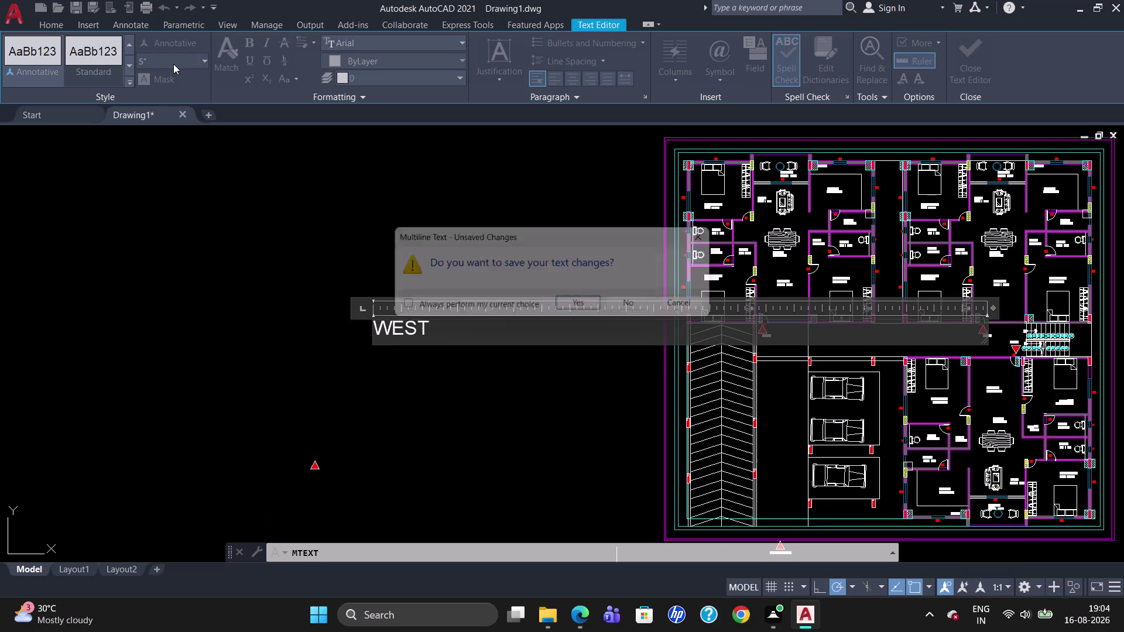
click(591, 307)
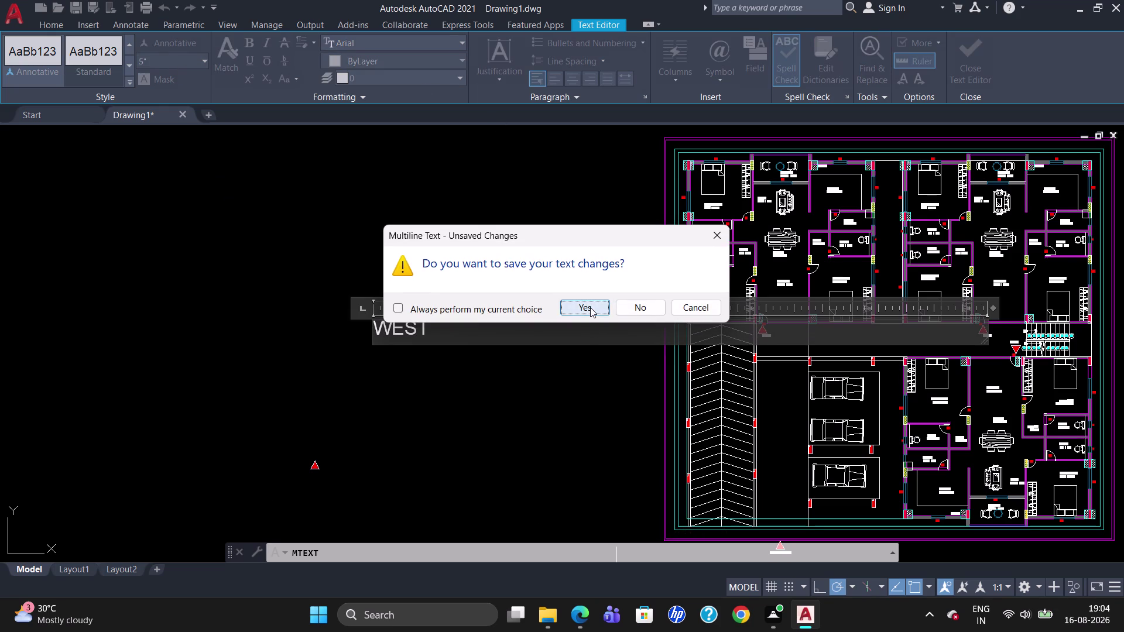
scroll(up, 3)
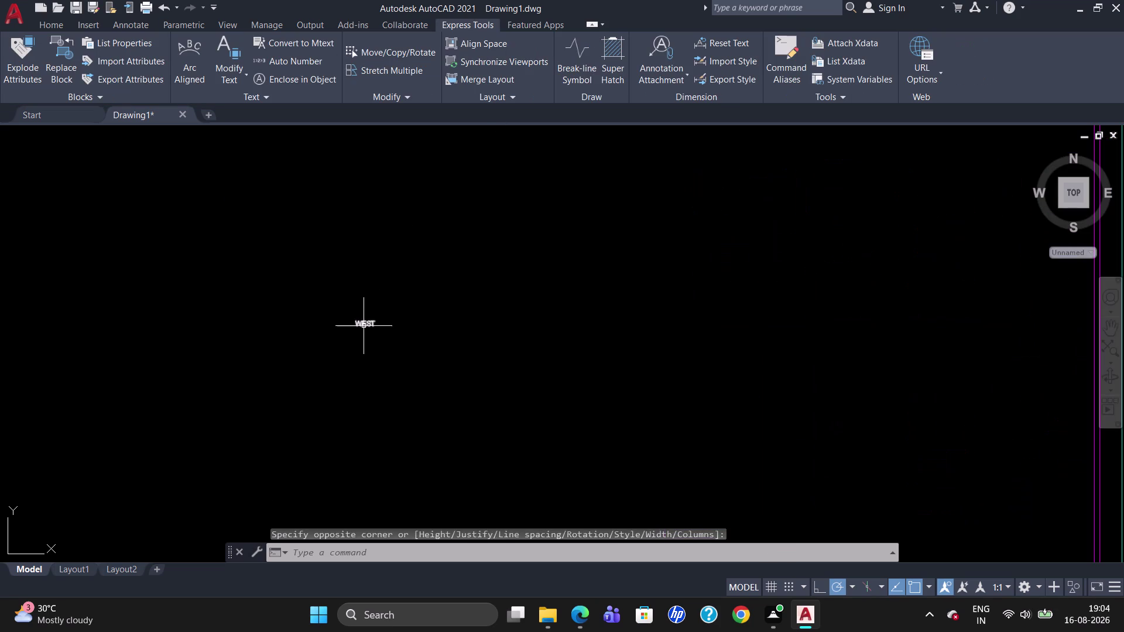
Rotate the WEST label 90 degrees about a picked pivot point using RO.
click(364, 326)
text(RO)
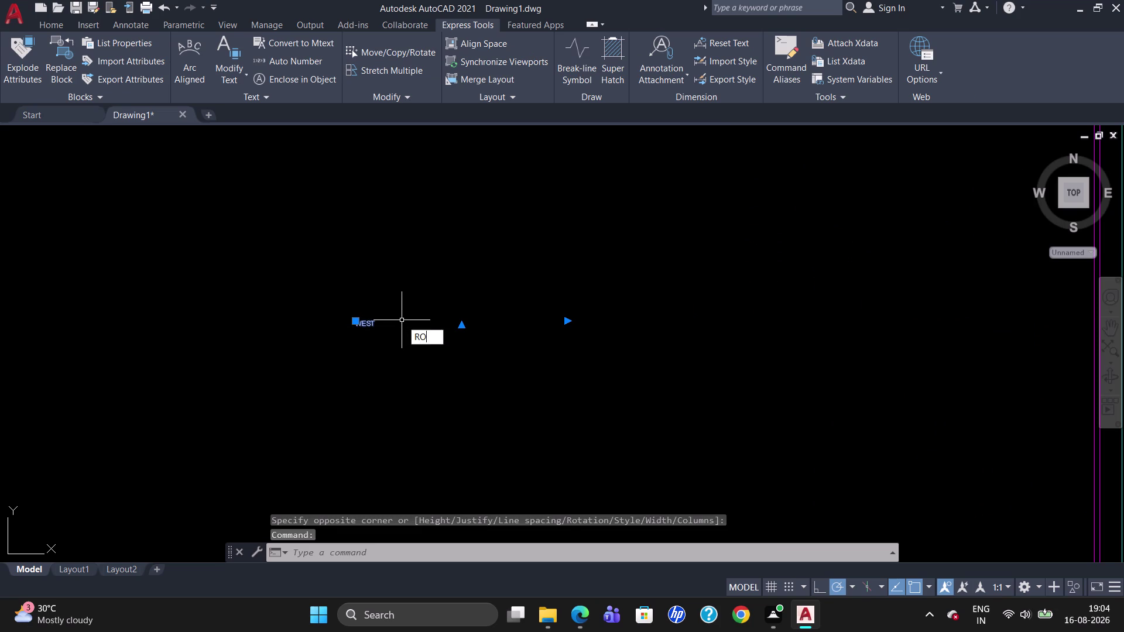
key(Return)
click(375, 323)
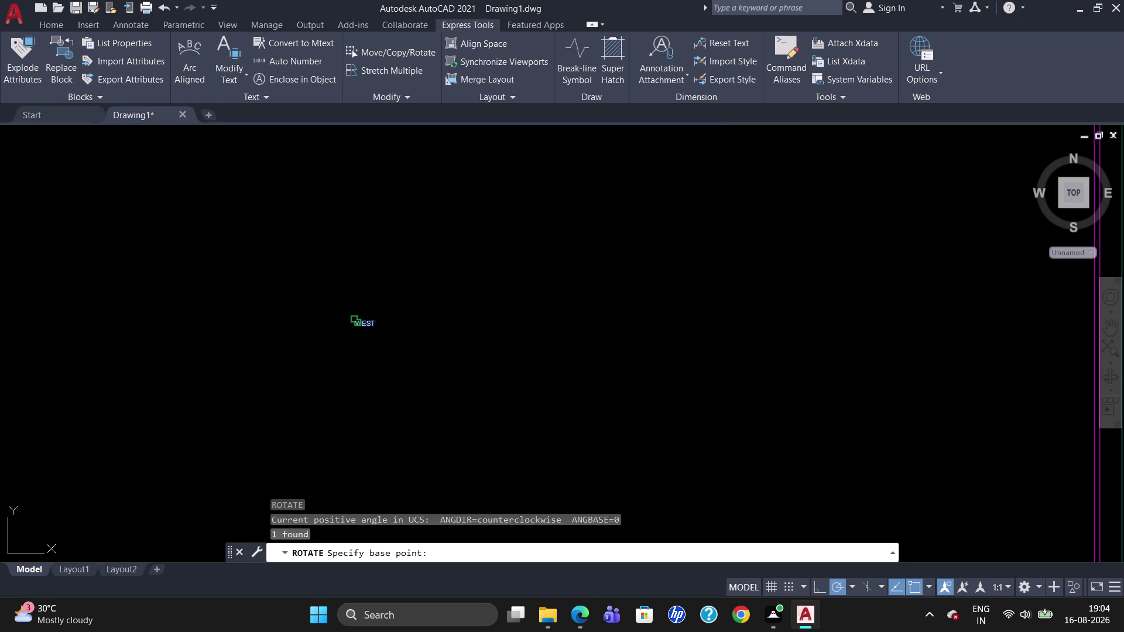
click(361, 275)
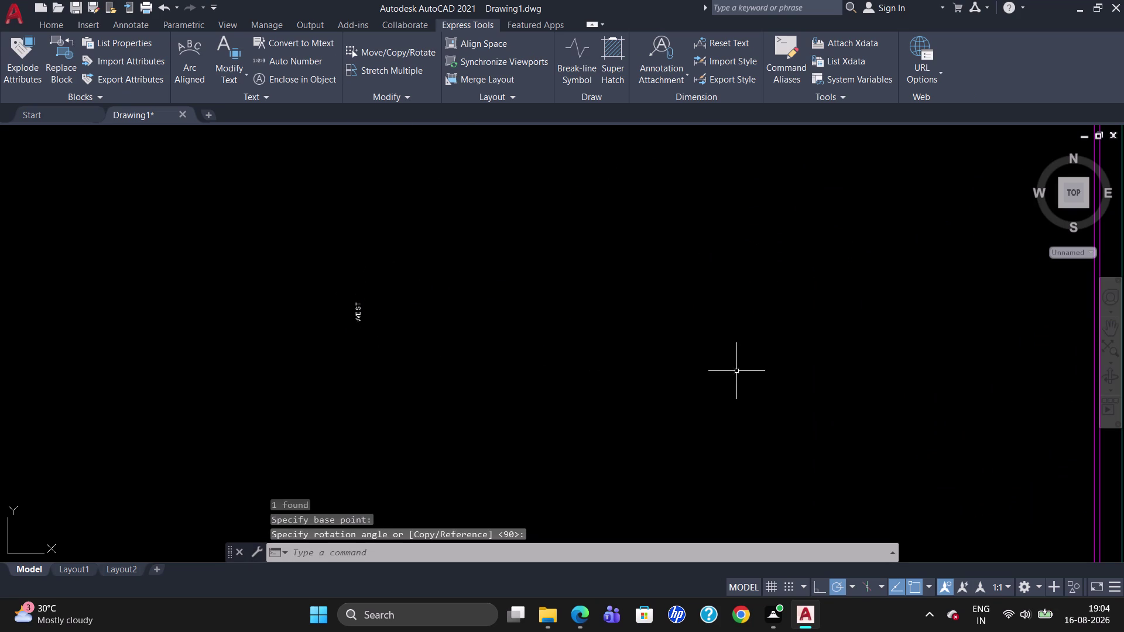
scroll(down, 3)
scroll(up, 3)
scroll(down, 3)
scroll(up, 3)
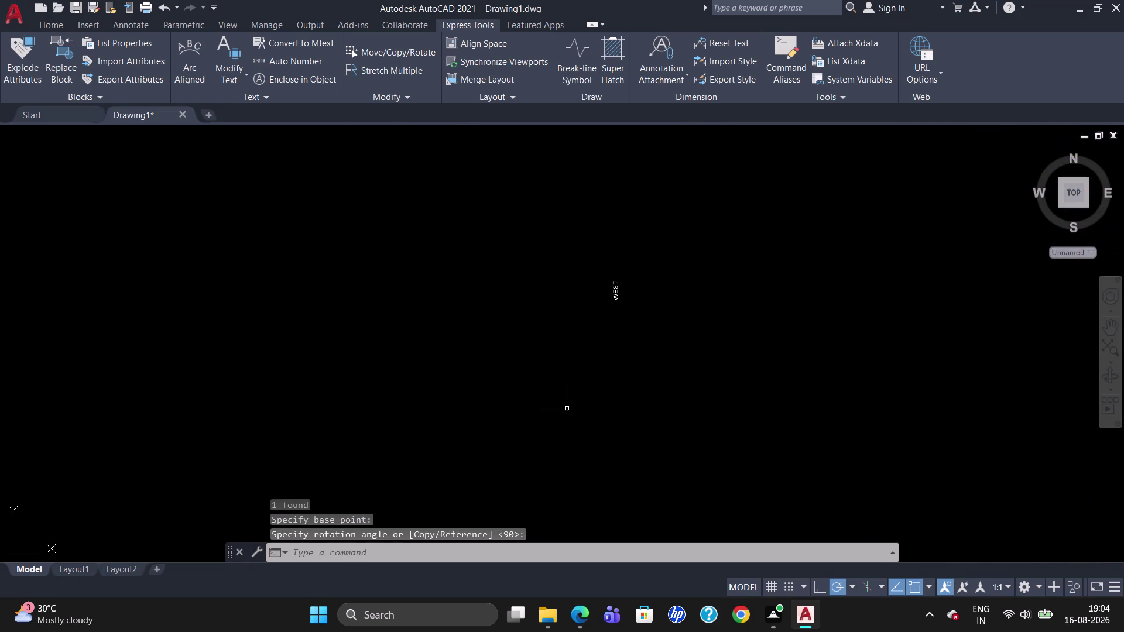
scroll(up, 3)
scroll(down, 3)
scroll(down, 3)
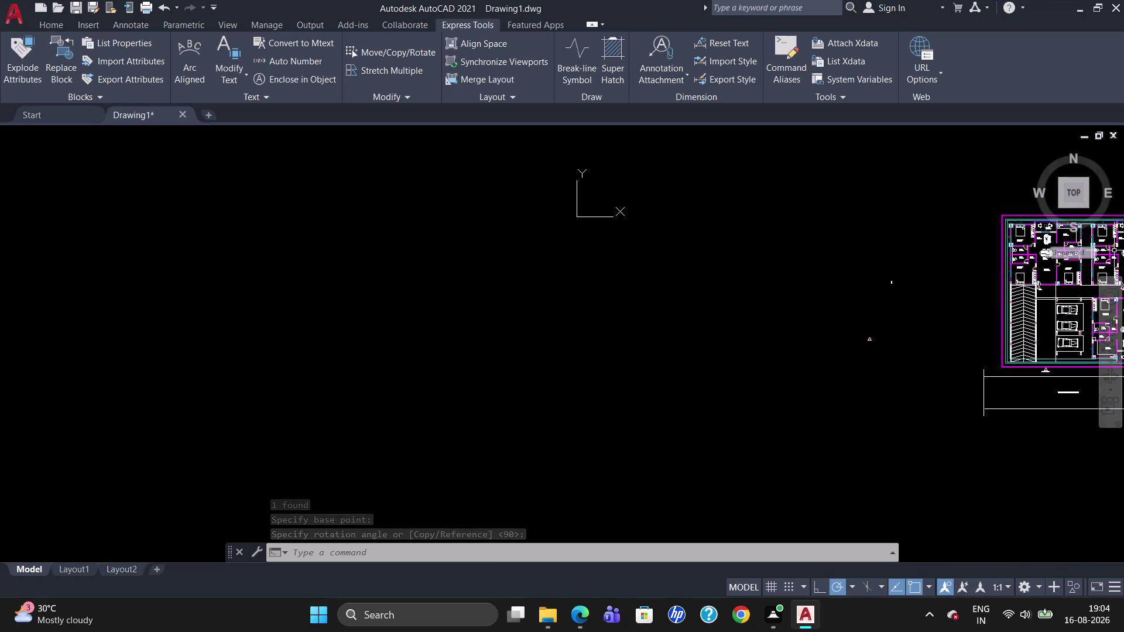
scroll(up, 3)
scroll(up, 3)
scroll(down, 3)
scroll(up, 3)
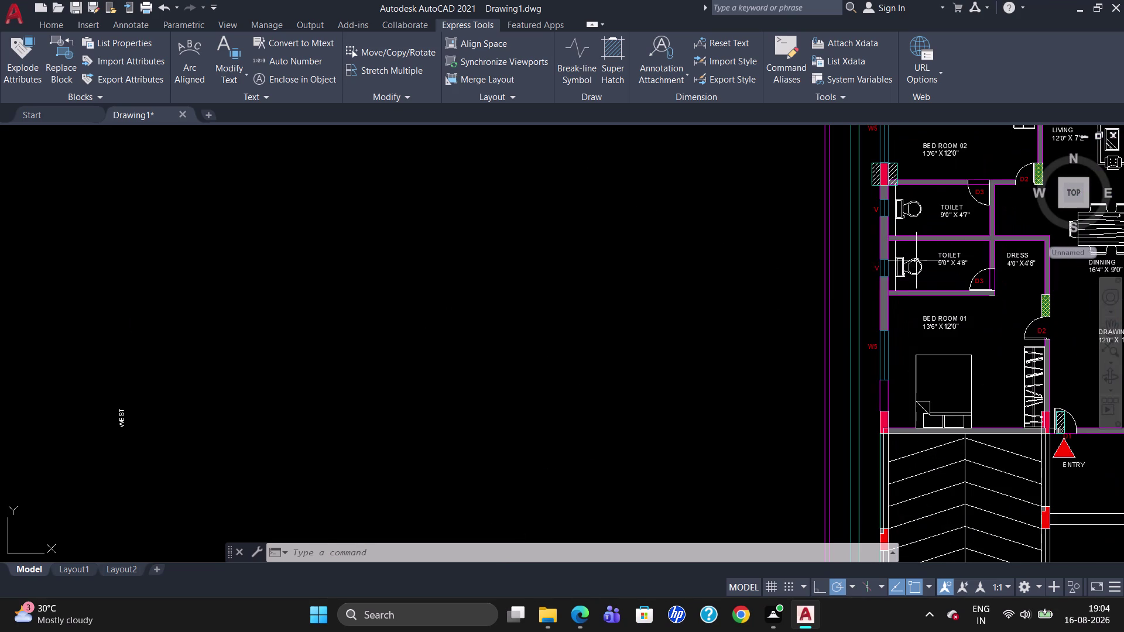
Select the vertical WEST label and start copying it with CO.
click(121, 419)
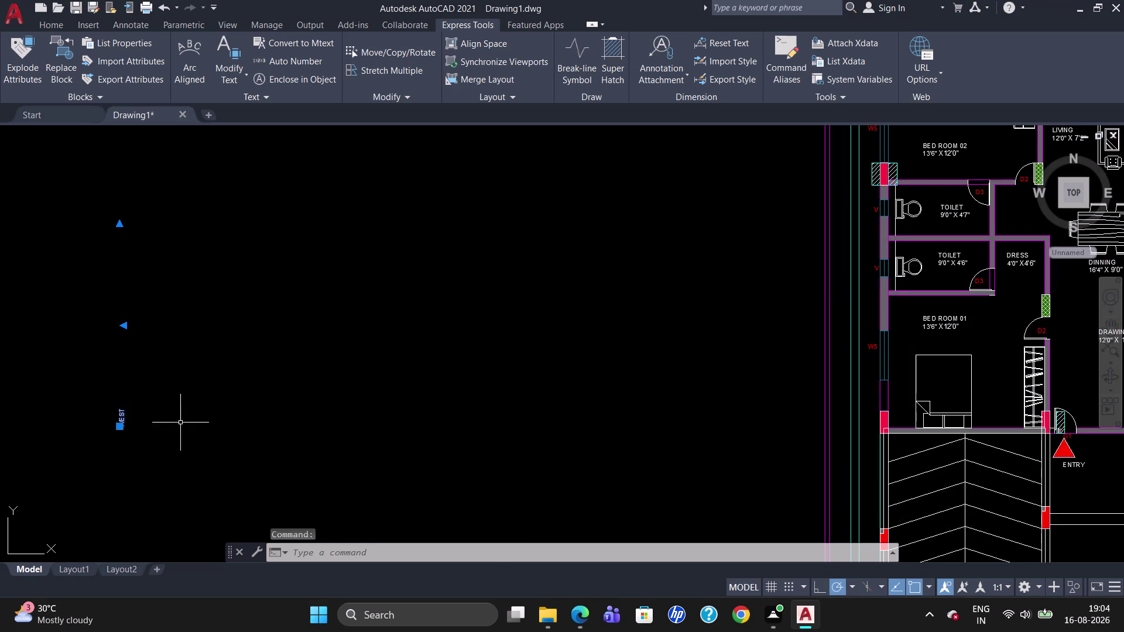
text(CO)
key(Return)
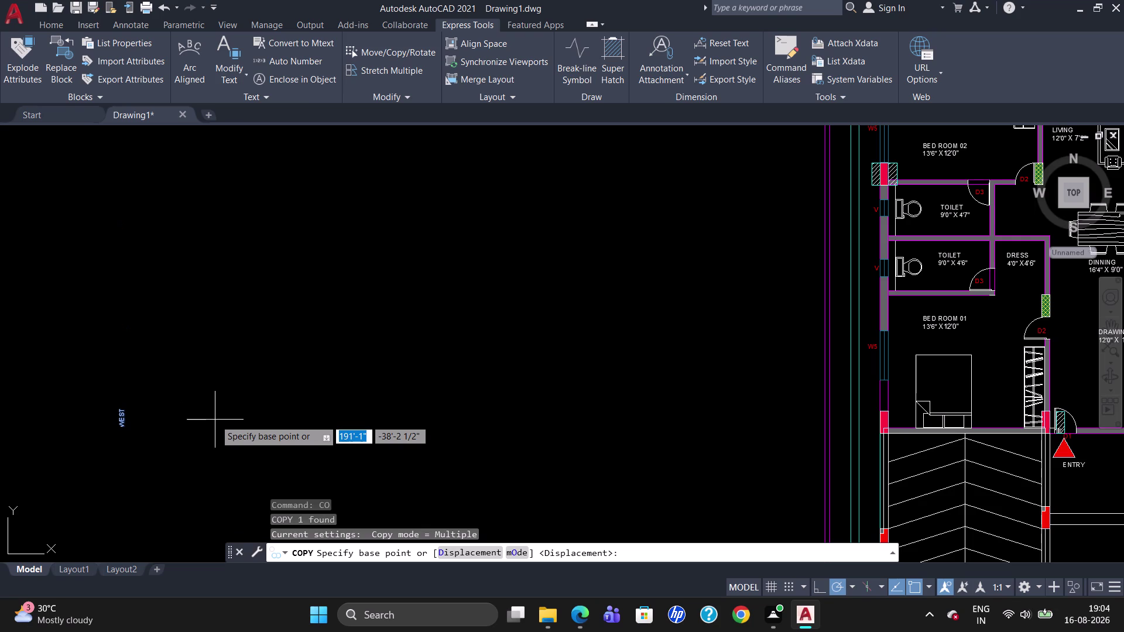
Place three copies of the vertical WEST label beside the building's outer walls, including the lower unit.
click(122, 418)
scroll(up, 3)
scroll(down, 3)
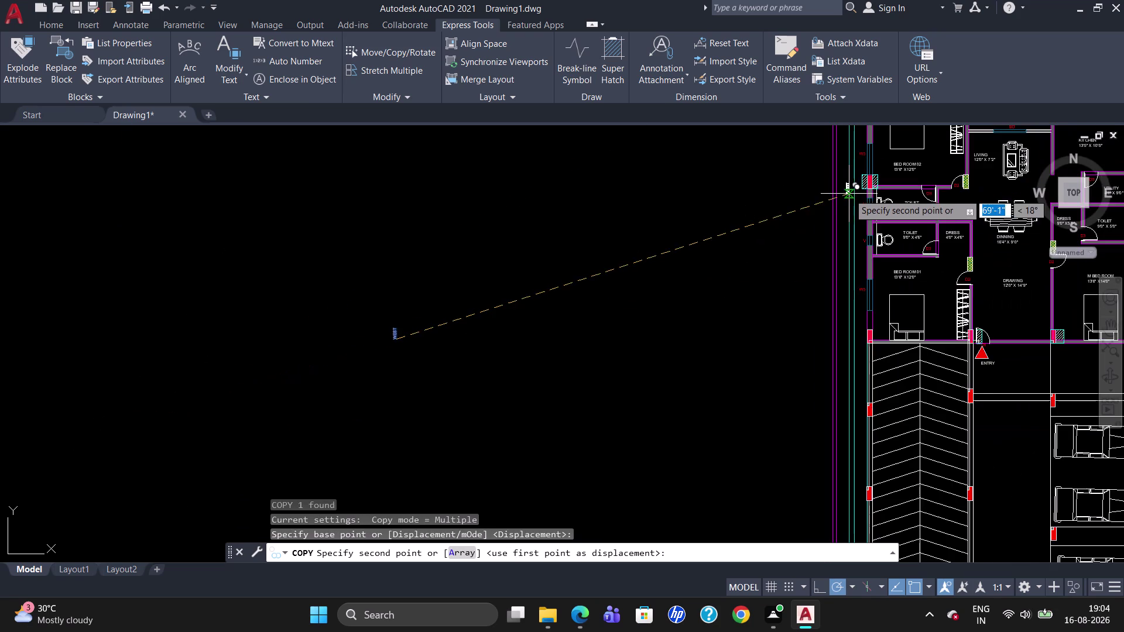
scroll(up, 3)
click(843, 178)
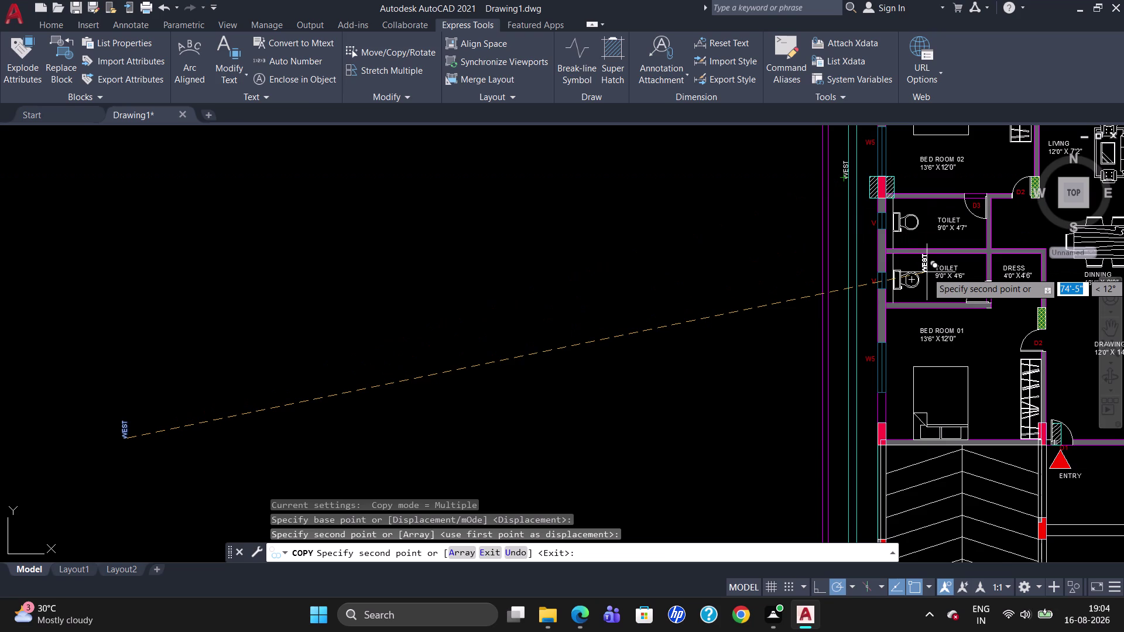
scroll(down, 3)
scroll(up, 3)
scroll(down, 3)
scroll(up, 3)
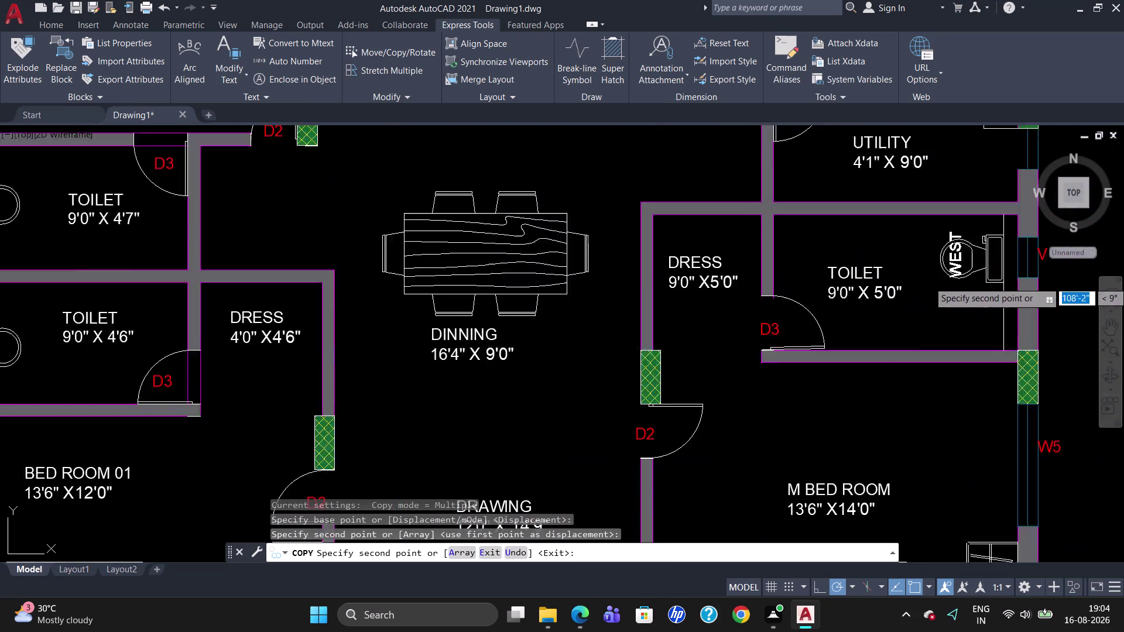
scroll(up, 3)
scroll(down, 3)
scroll(up, 3)
scroll(down, 3)
scroll(up, 3)
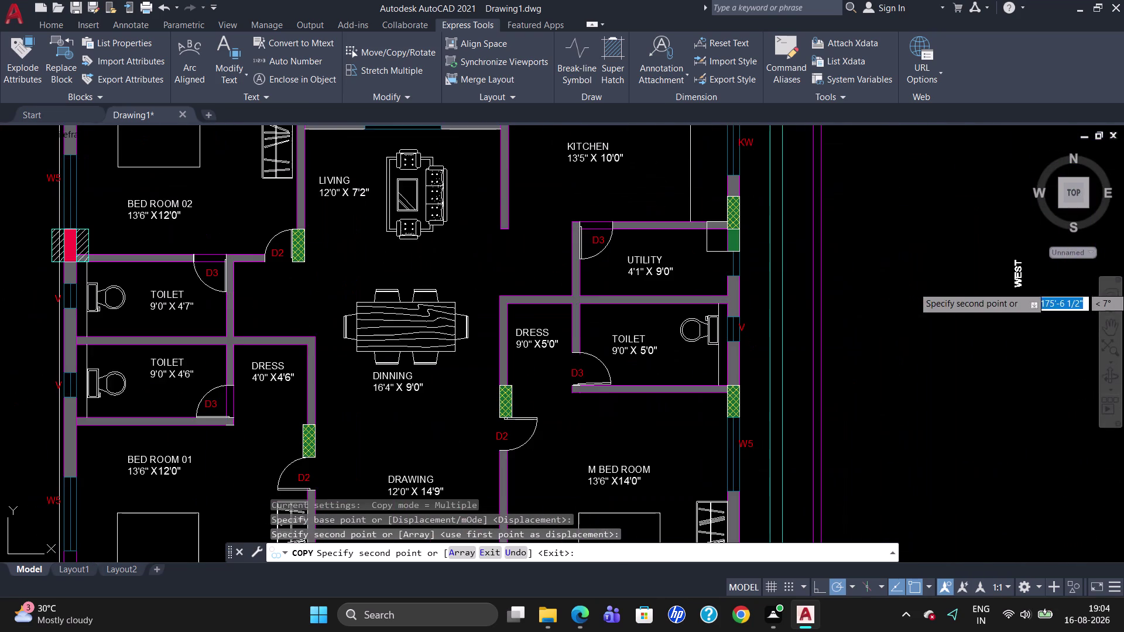
scroll(down, 3)
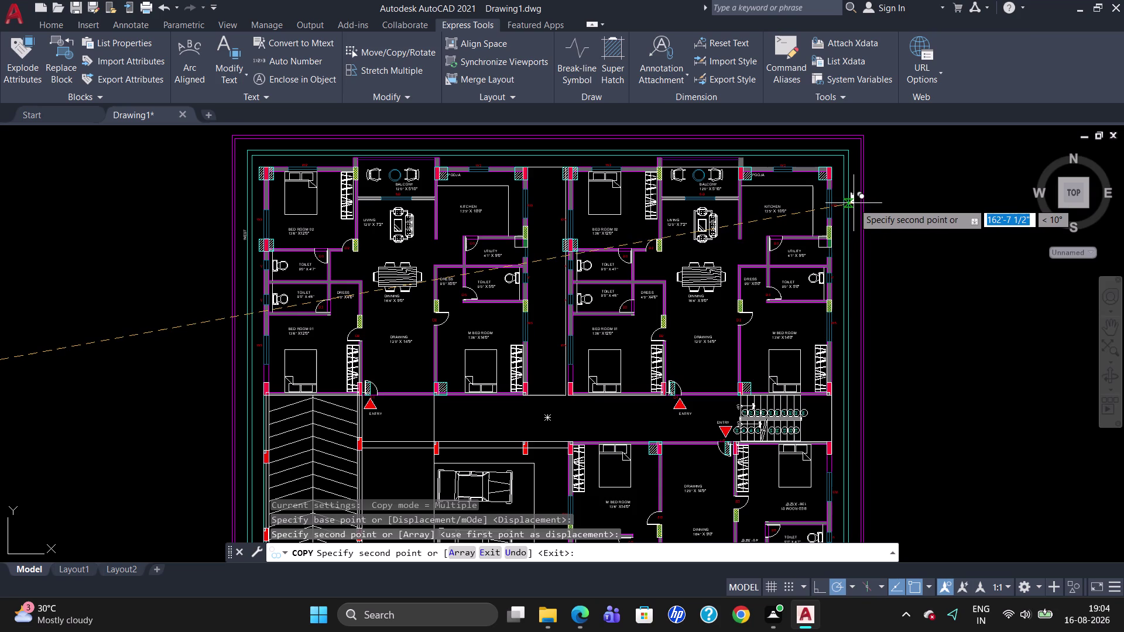
click(854, 203)
scroll(up, 3)
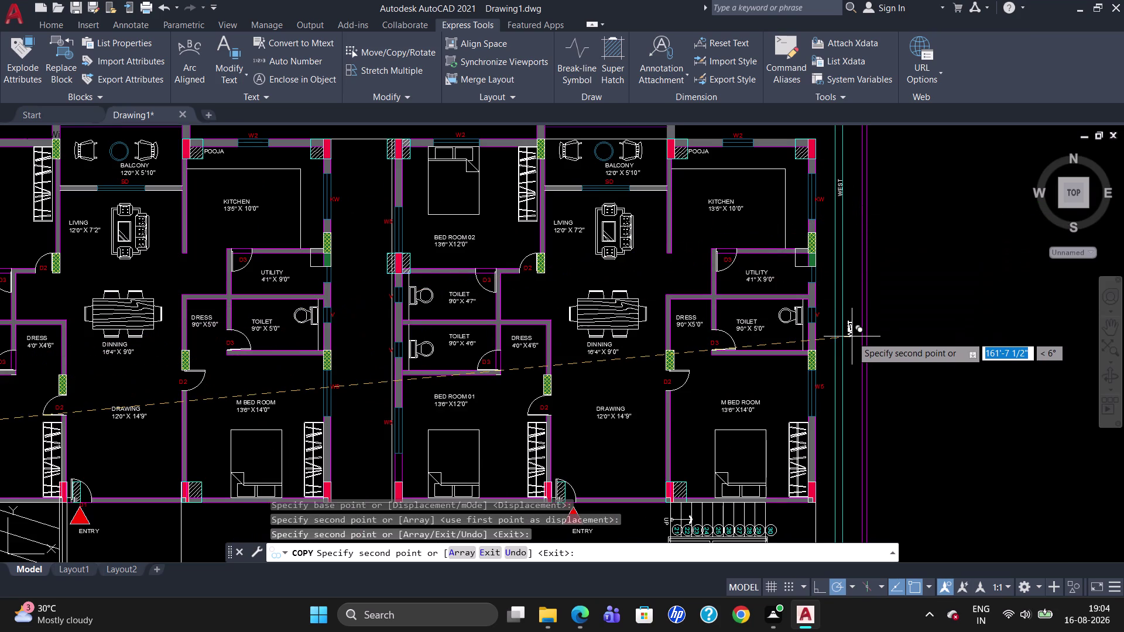
scroll(up, 3)
scroll(down, 3)
scroll(up, 3)
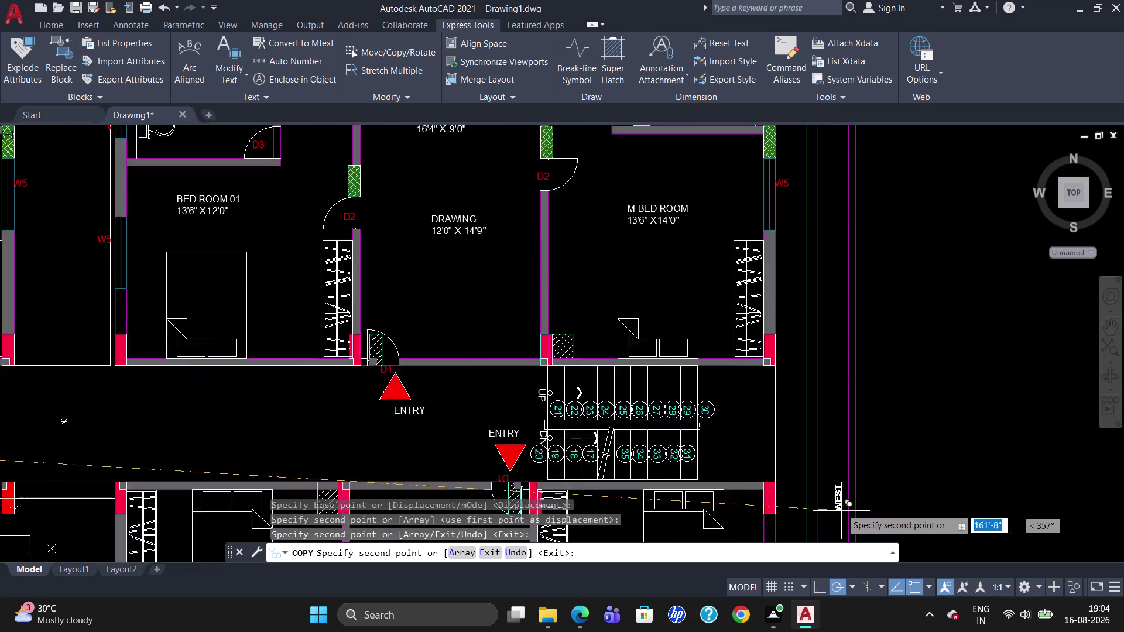
scroll(down, 3)
scroll(up, 3)
scroll(down, 3)
scroll(up, 3)
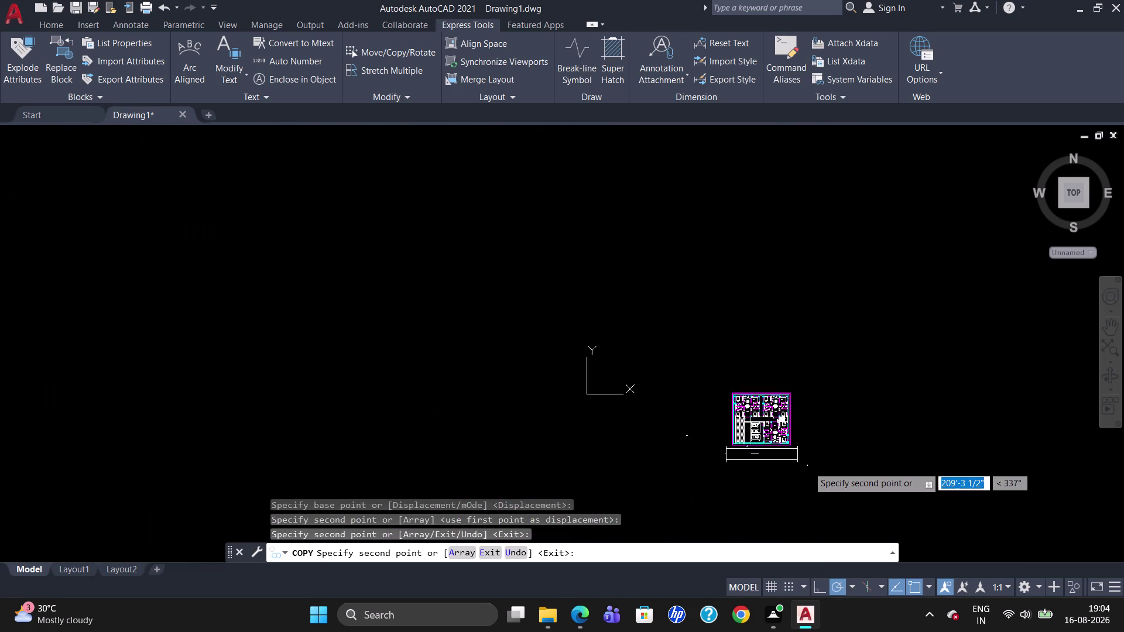
scroll(up, 3)
scroll(up, 3)
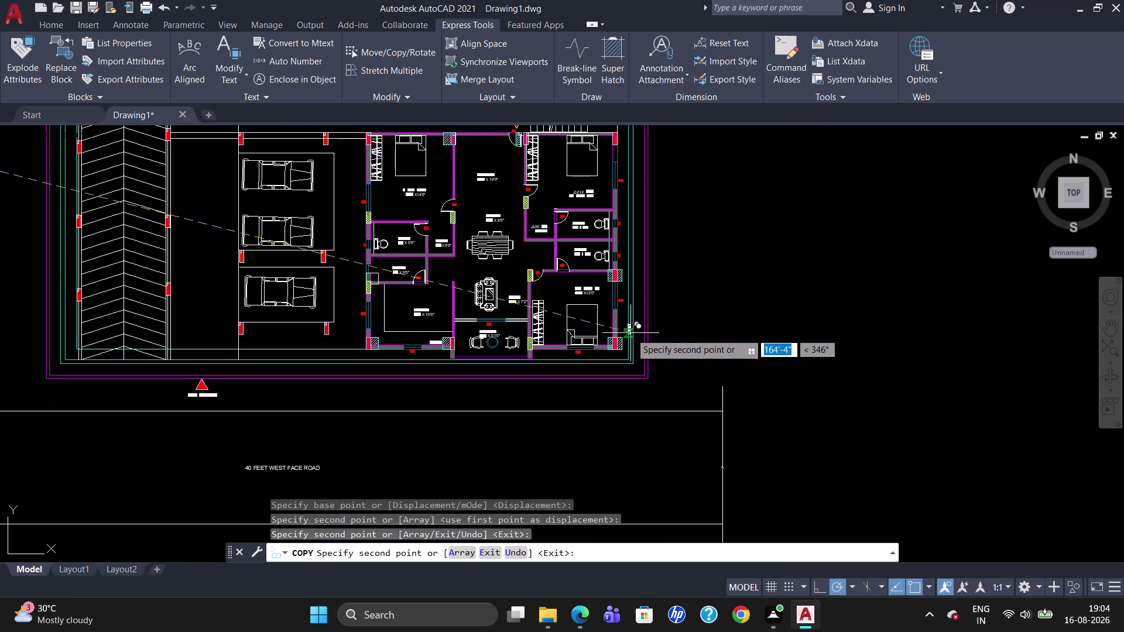
click(625, 325)
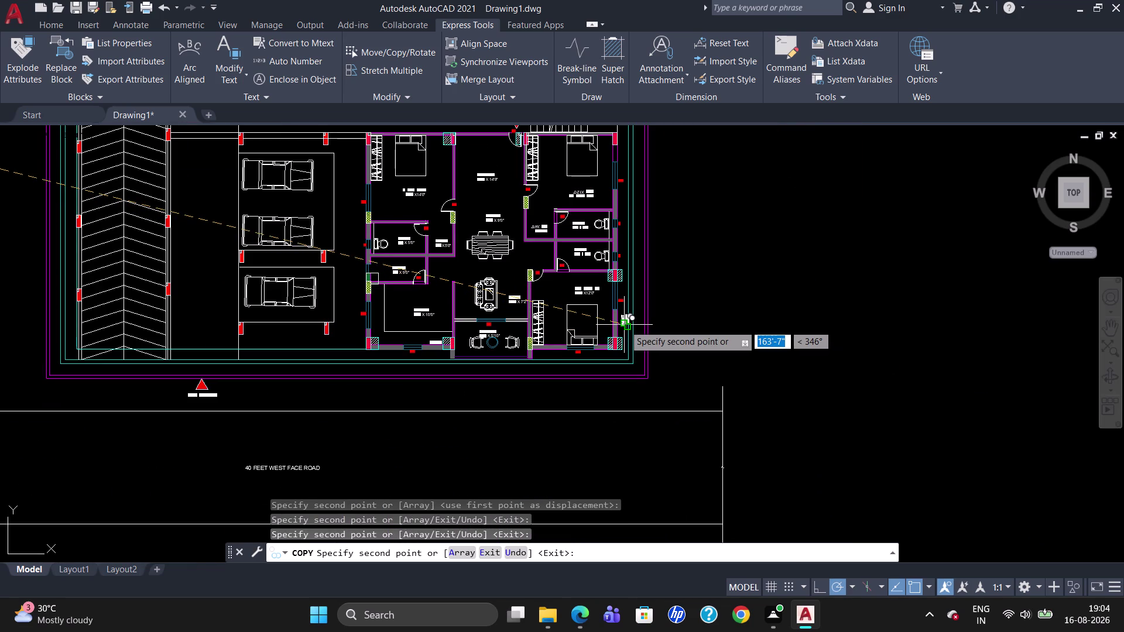
key(Escape)
scroll(up, 3)
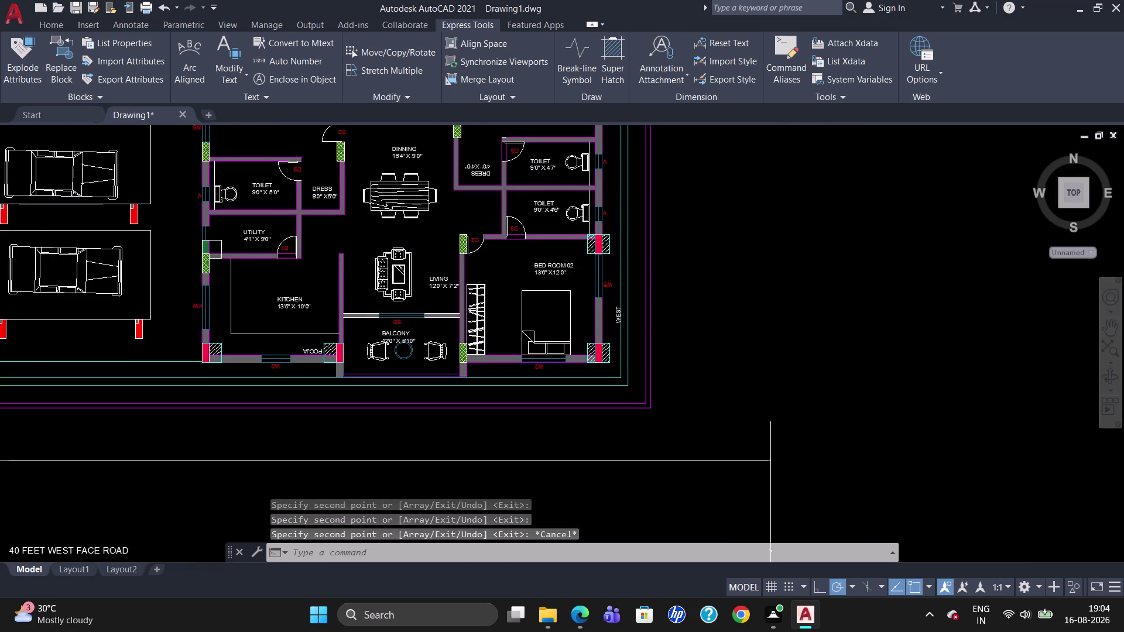
double_click(604, 312)
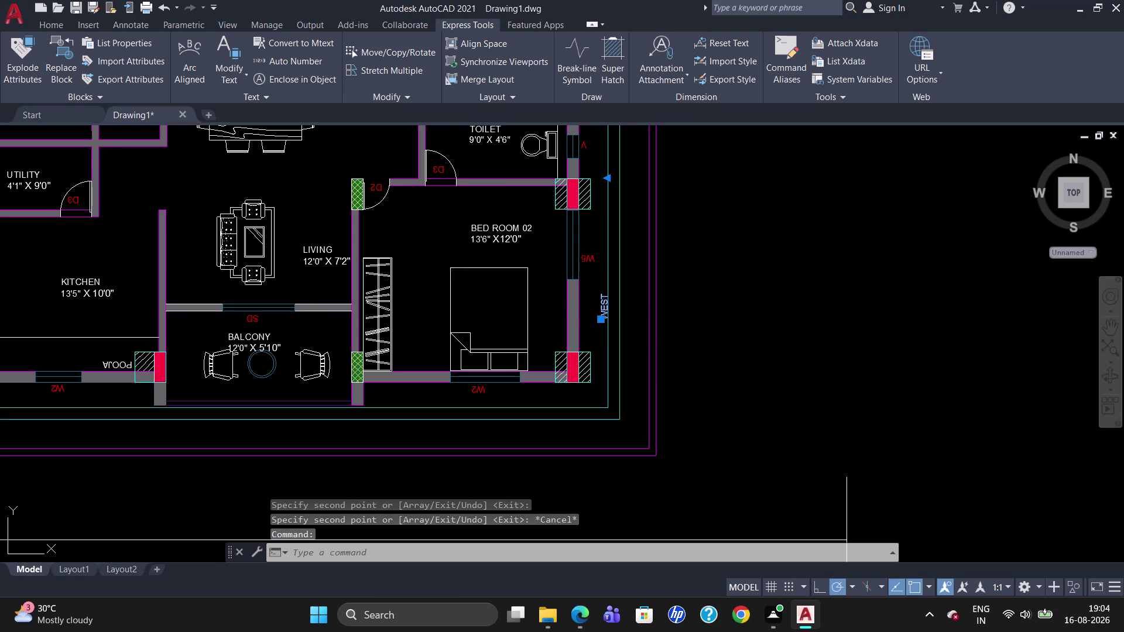
click(637, 323)
key(BackSpace)
key(BackSpace)
key(BackSpace)
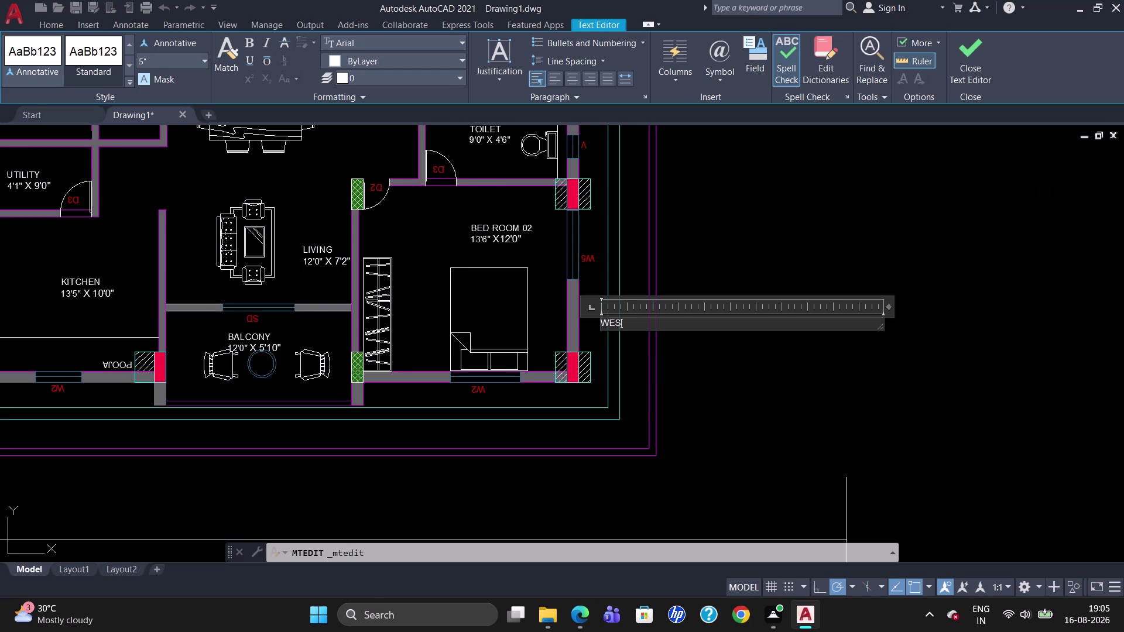
text(ES)
key(t)
key(Left)
key(Left)
key(a)
click(668, 369)
scroll(down, 3)
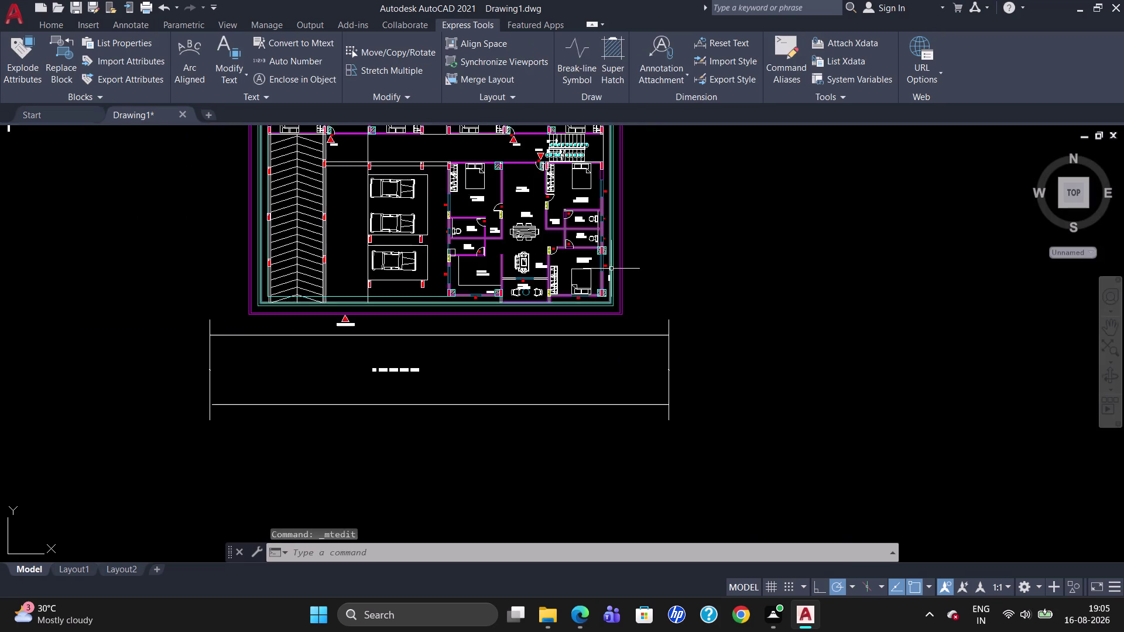
scroll(up, 3)
scroll(down, 3)
scroll(up, 3)
scroll(up, 3)
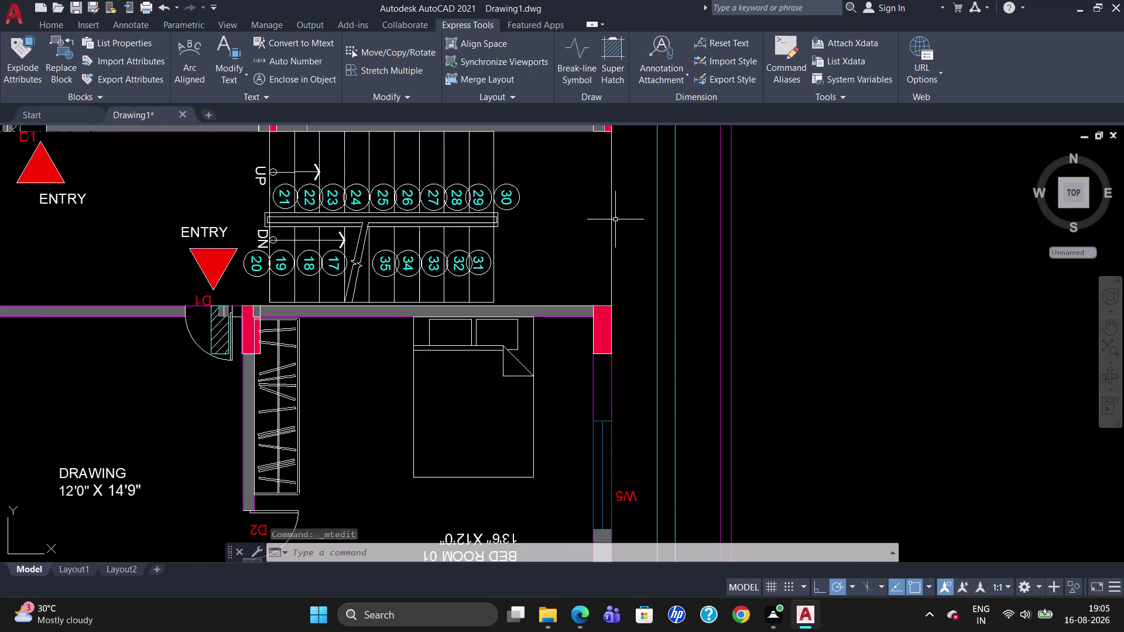
scroll(down, 3)
scroll(up, 3)
scroll(down, 3)
scroll(up, 3)
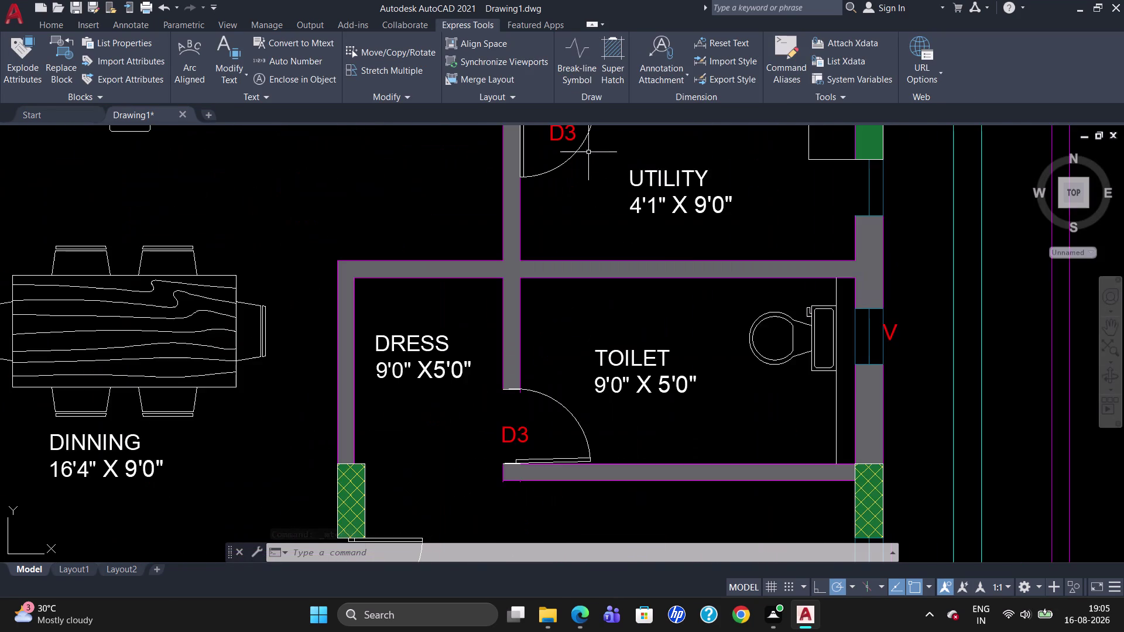
scroll(down, 3)
scroll(up, 3)
scroll(down, 3)
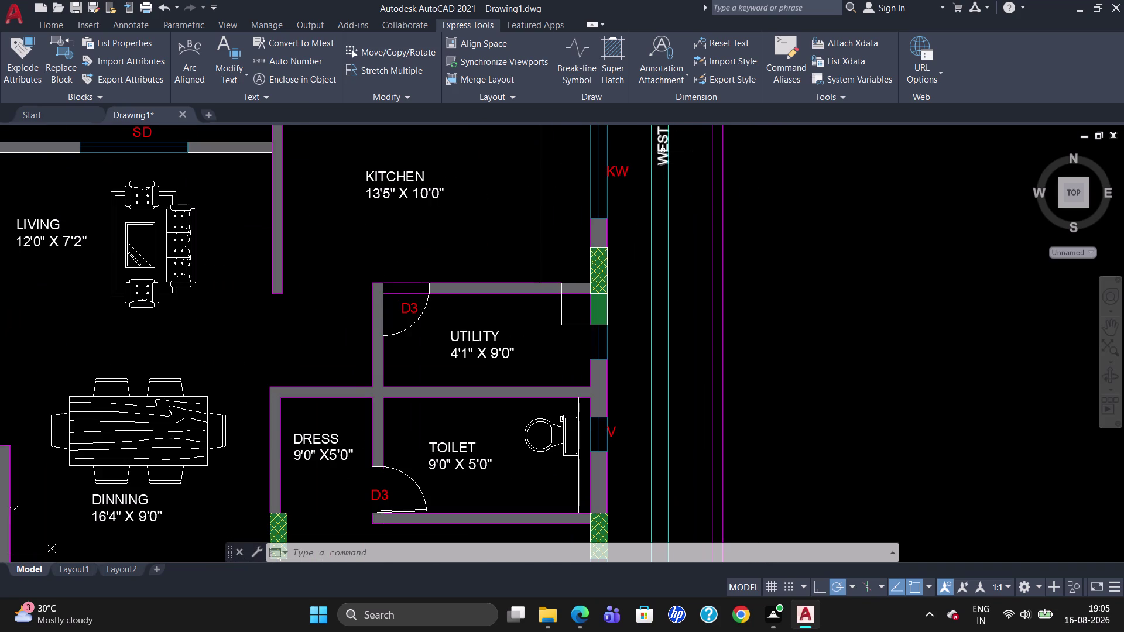
Try shifting a WEST label toward the kitchen wall, then cancel the stretch.
click(662, 148)
drag(660, 164, 625, 161)
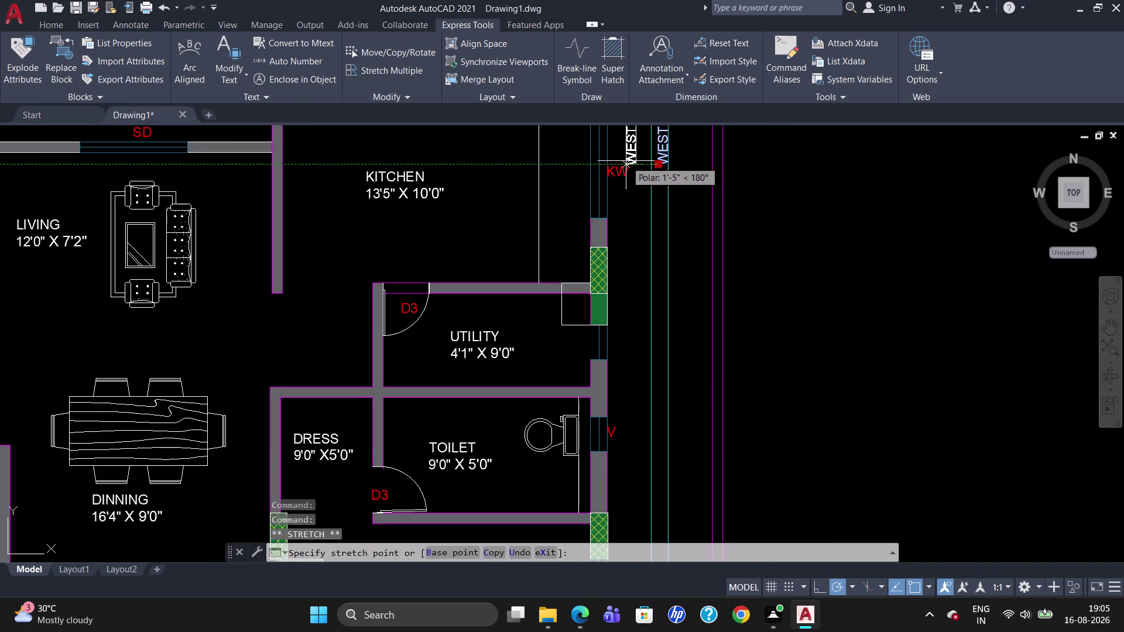
click(626, 161)
key(Escape)
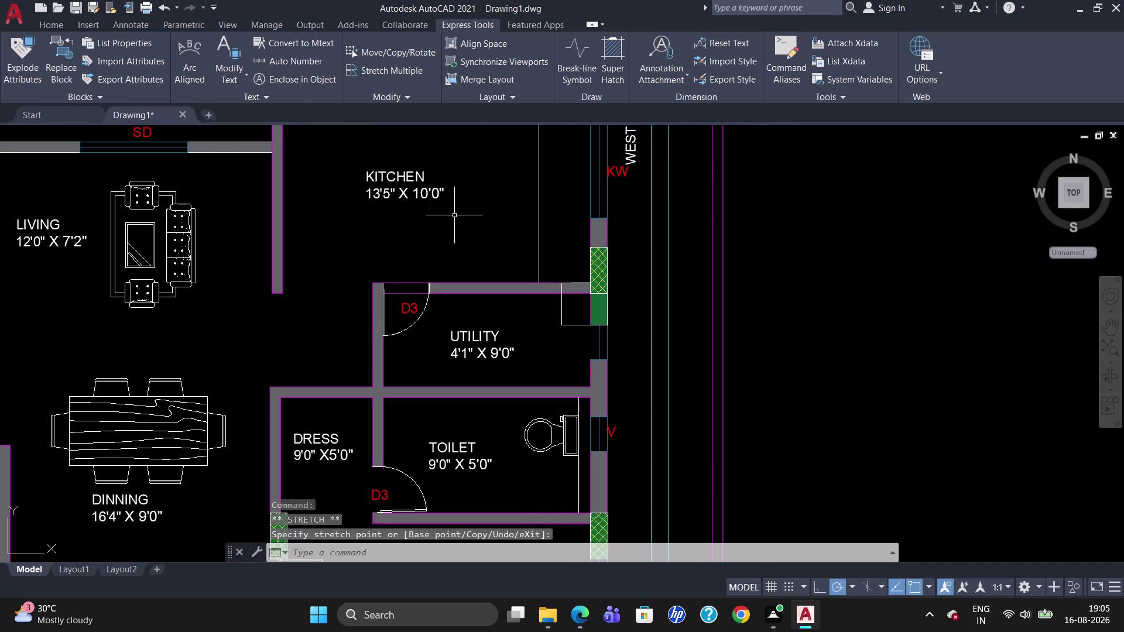
scroll(down, 3)
scroll(up, 3)
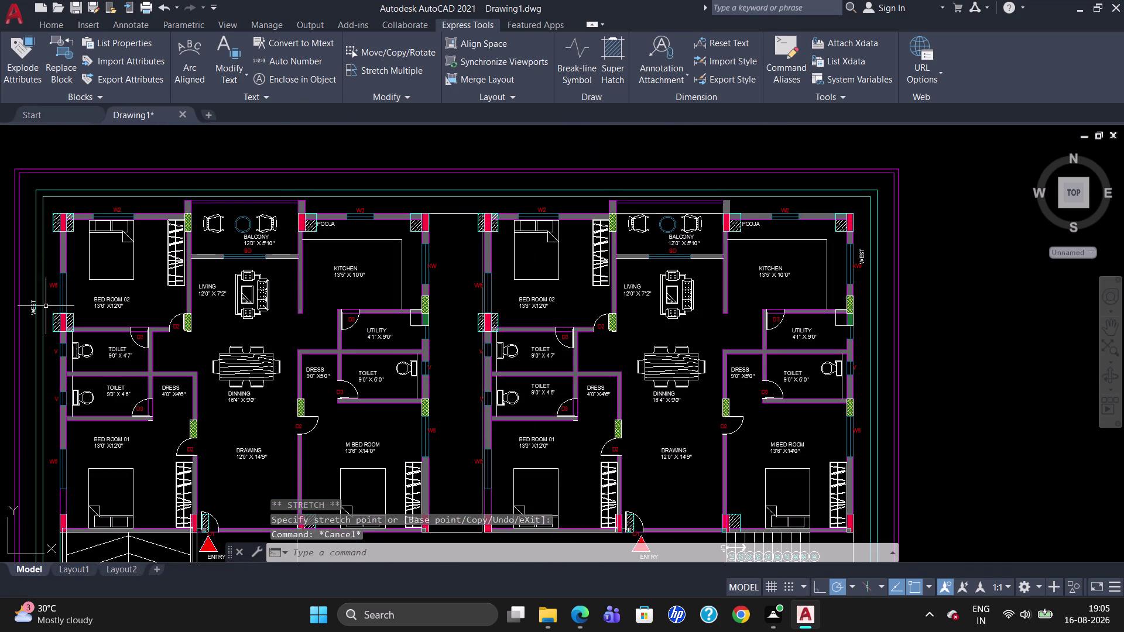
scroll(down, 3)
scroll(up, 3)
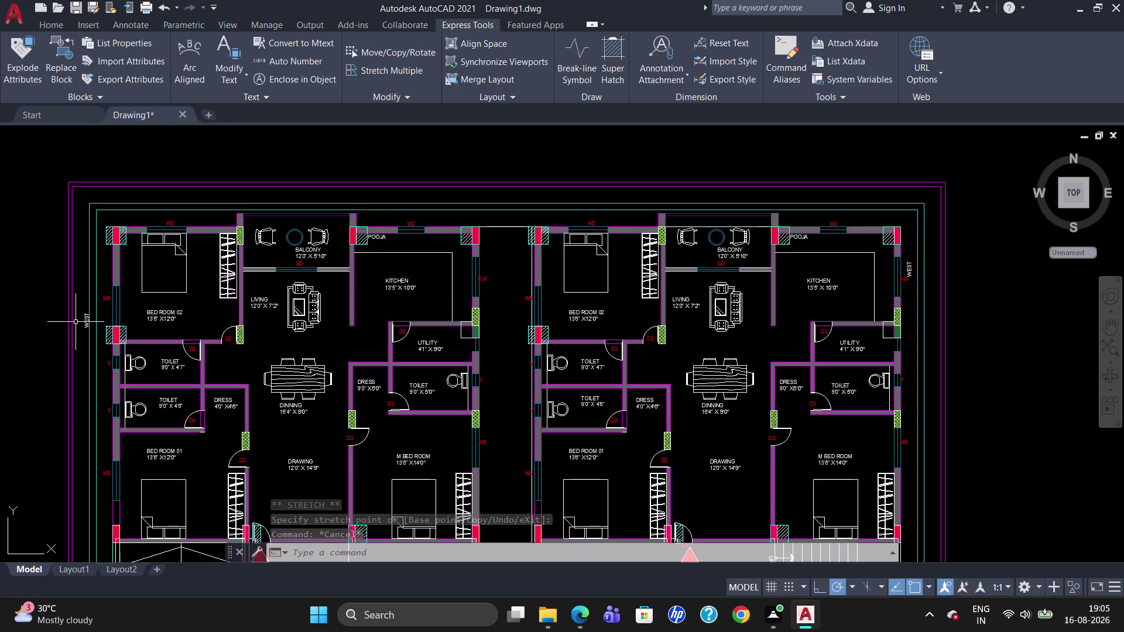
Move the left WEST label against the outer wall of BED ROOM 02.
click(83, 324)
drag(84, 327, 91, 327)
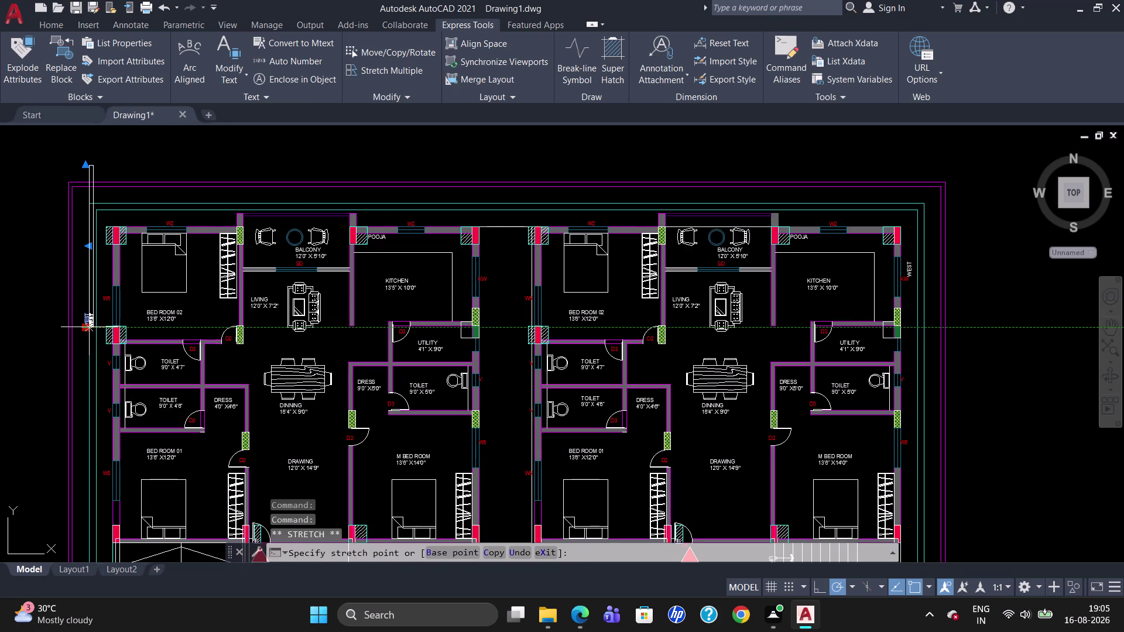
drag(90, 327, 102, 321)
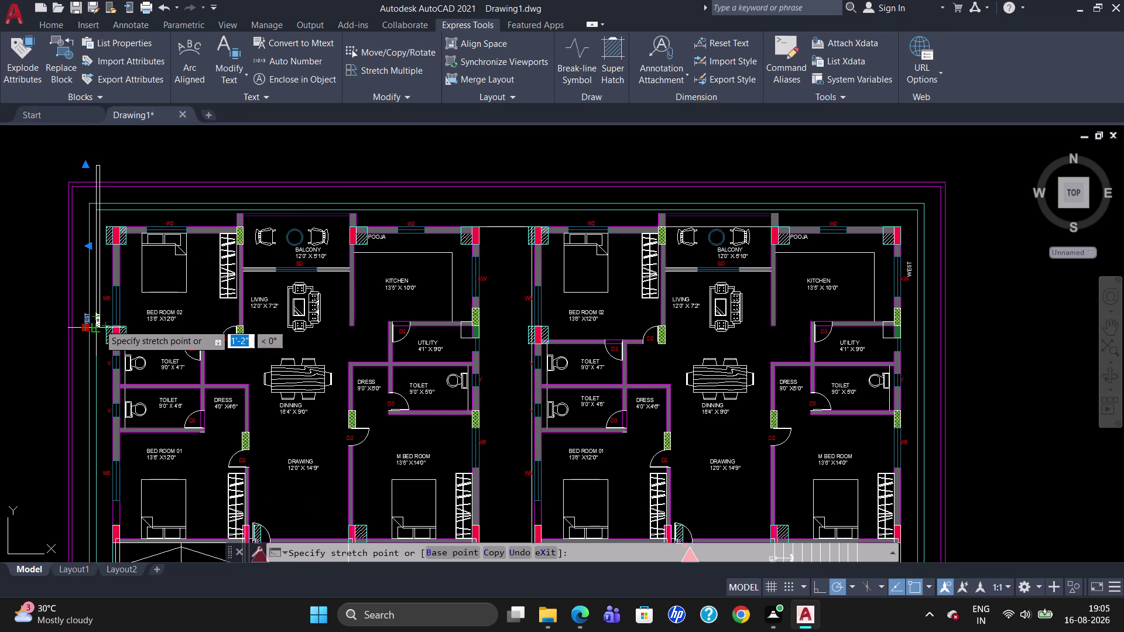
click(98, 322)
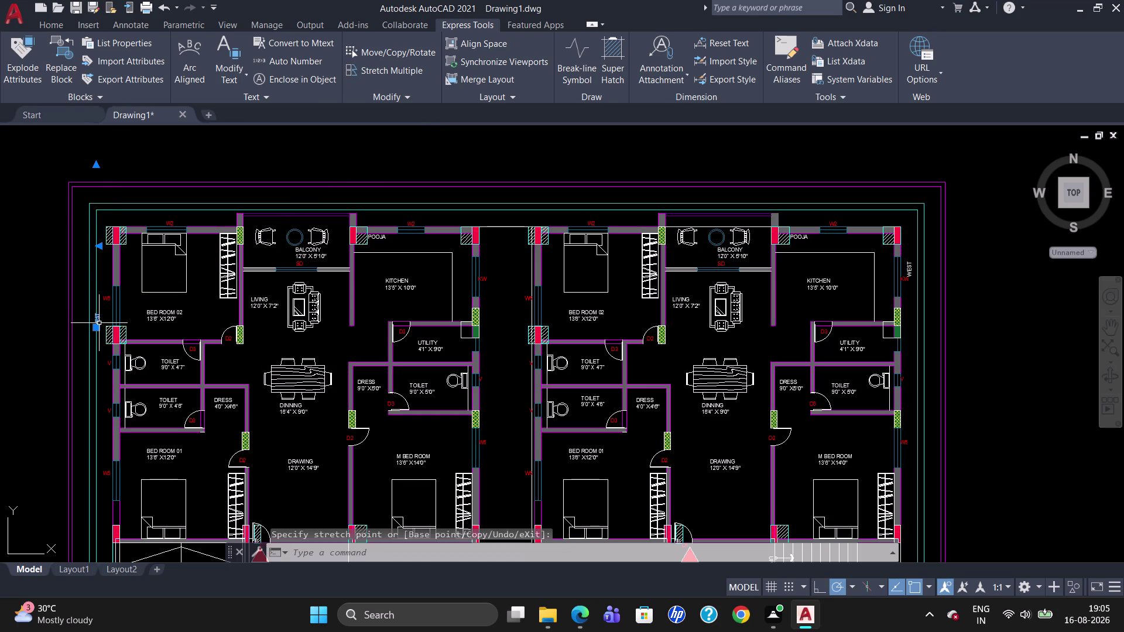
drag(96, 332, 96, 321)
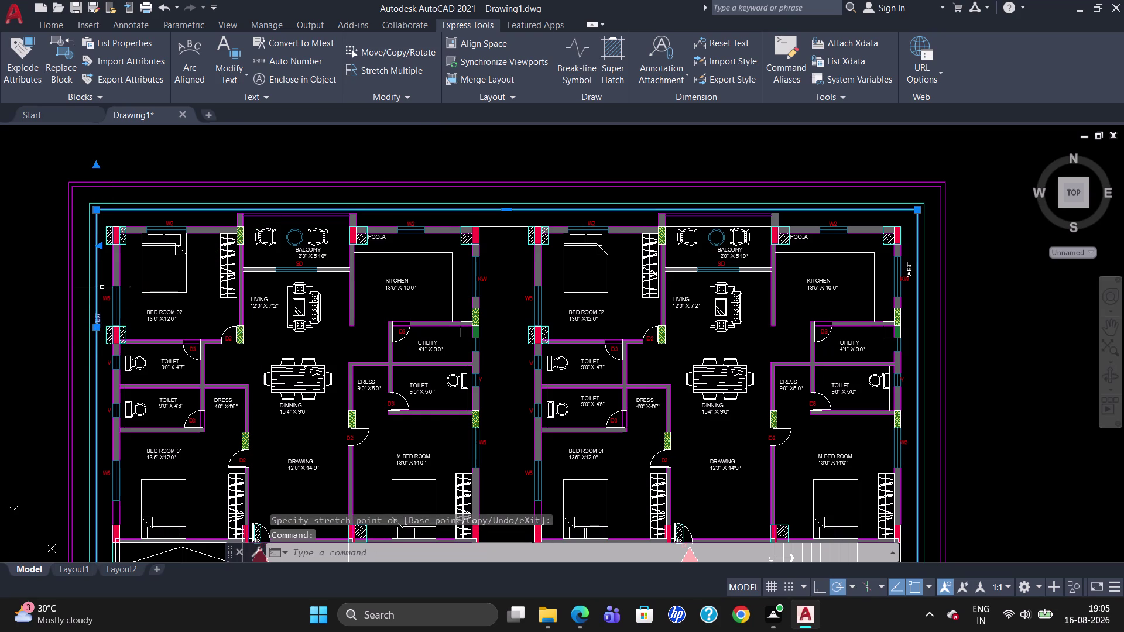
drag(99, 329, 109, 288)
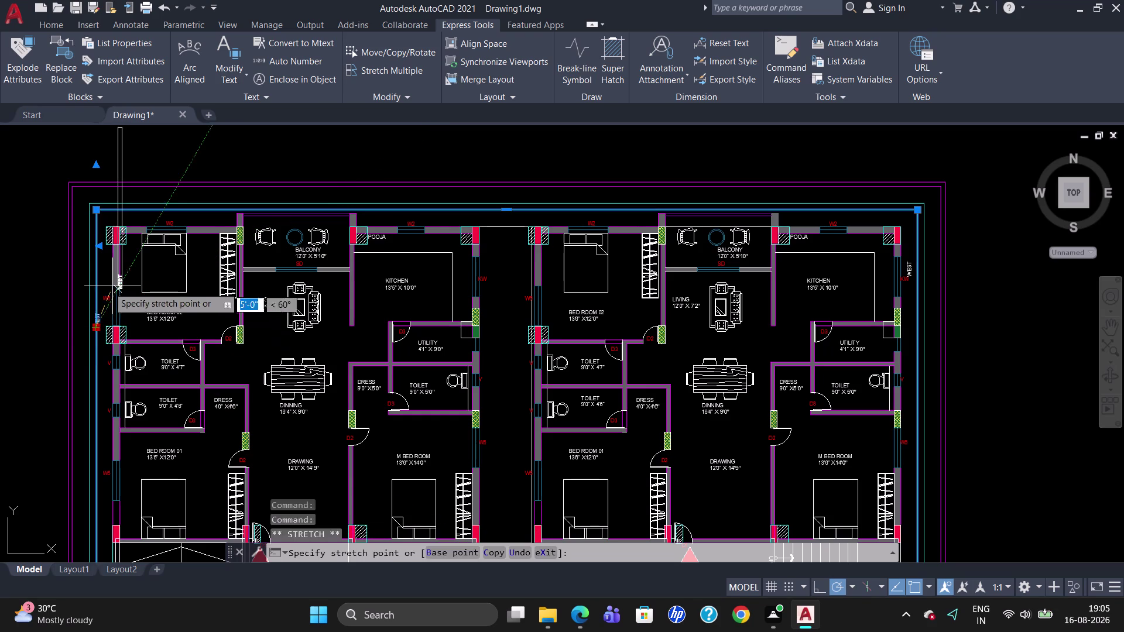
drag(108, 288, 104, 282)
click(104, 282)
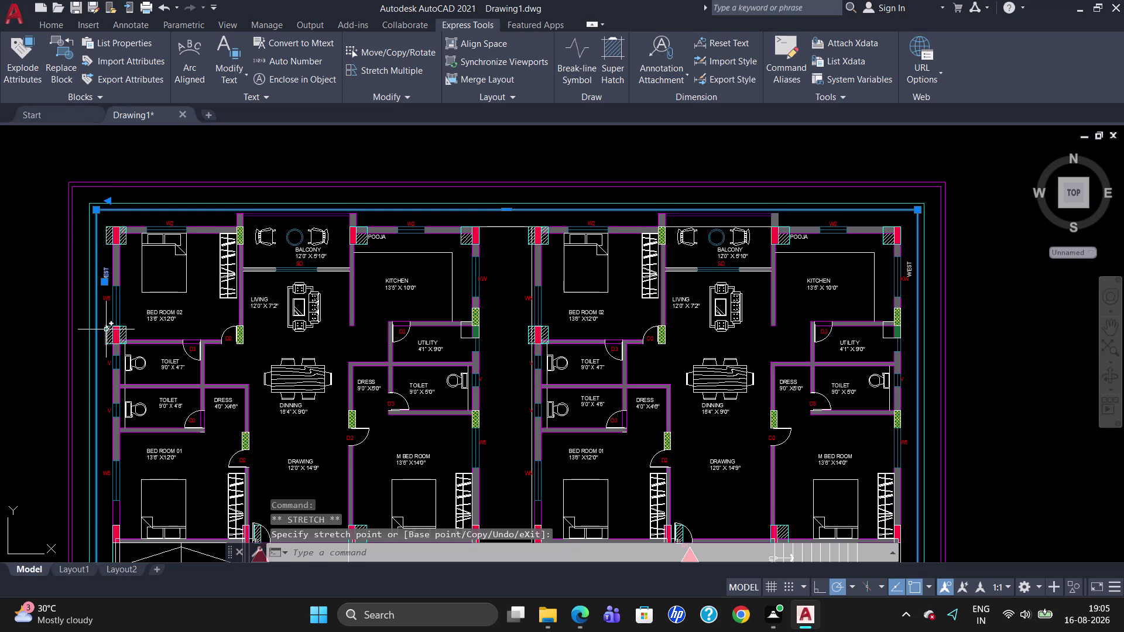
key(Escape)
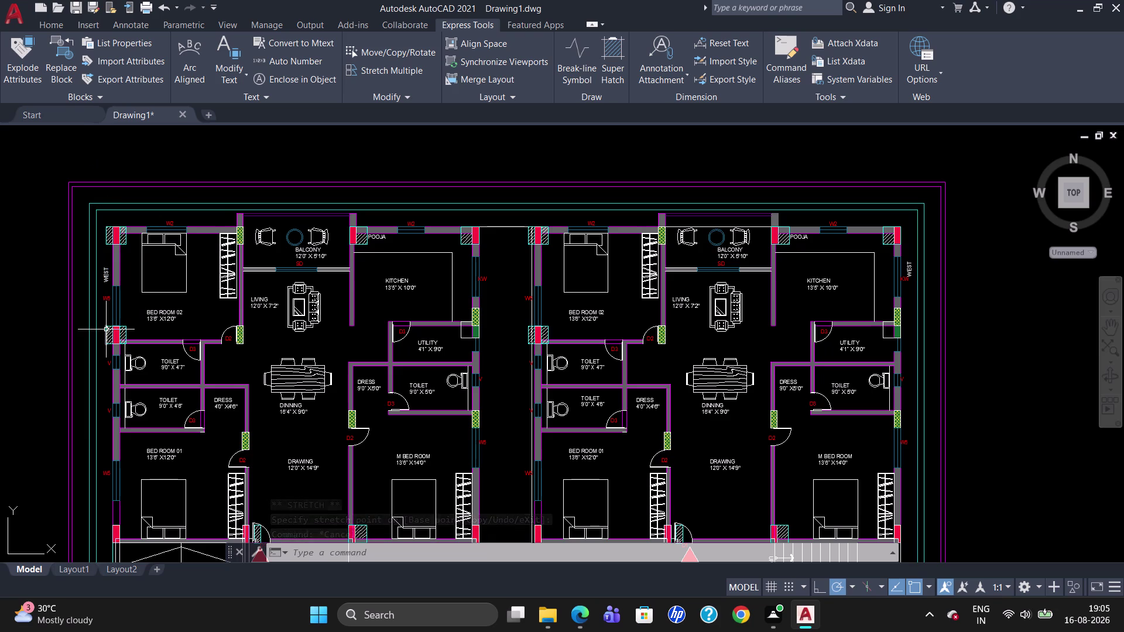
scroll(down, 3)
scroll(up, 3)
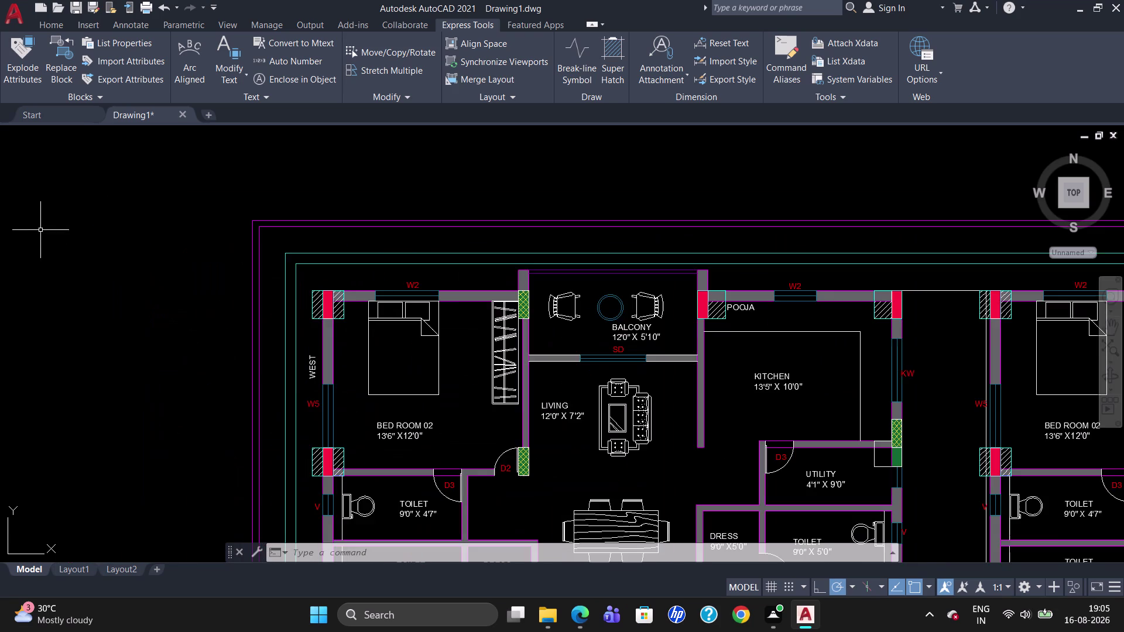
scroll(down, 3)
scroll(up, 3)
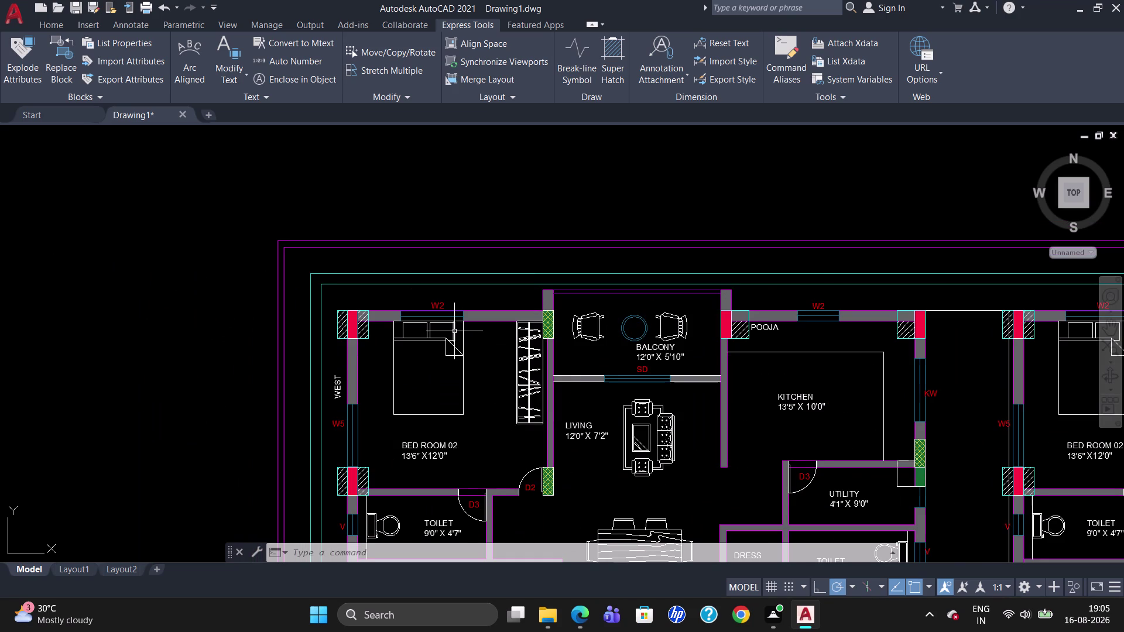
scroll(down, 3)
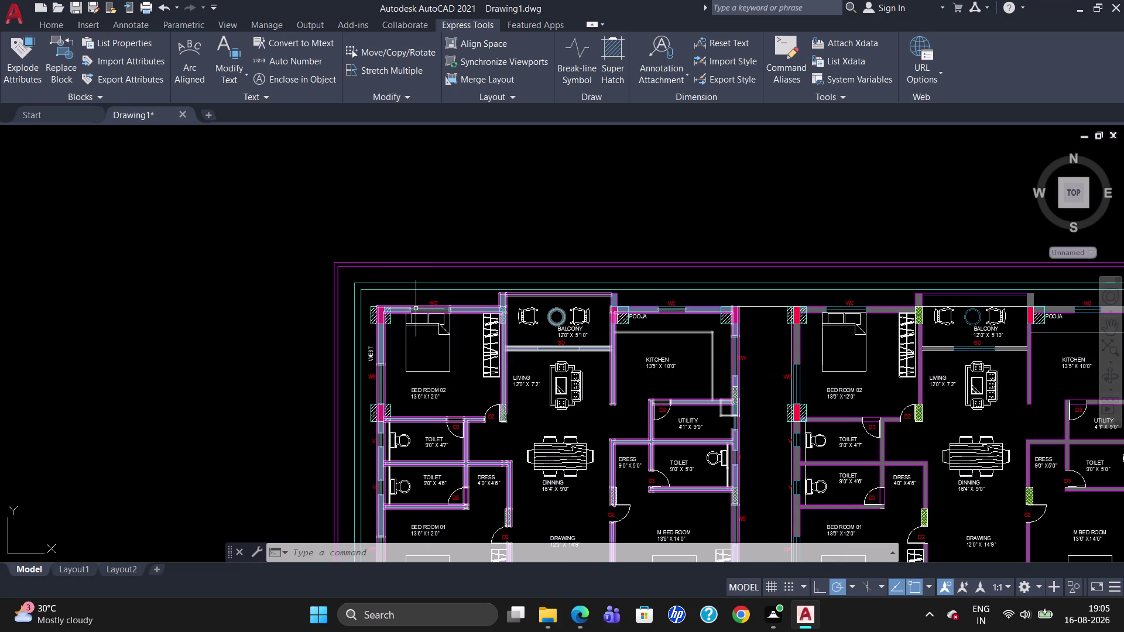
Add a 98'-10 1/2" linear width dimension above the plan, corner to corner.
text(DLI)
key(Return)
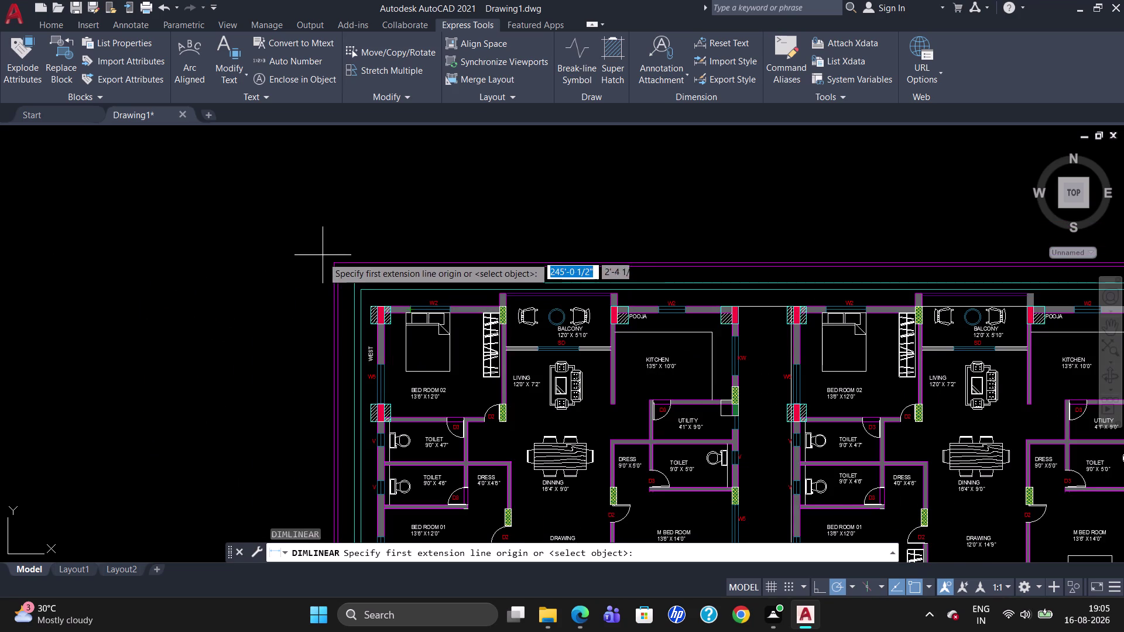
click(330, 265)
scroll(down, 3)
scroll(up, 3)
click(975, 353)
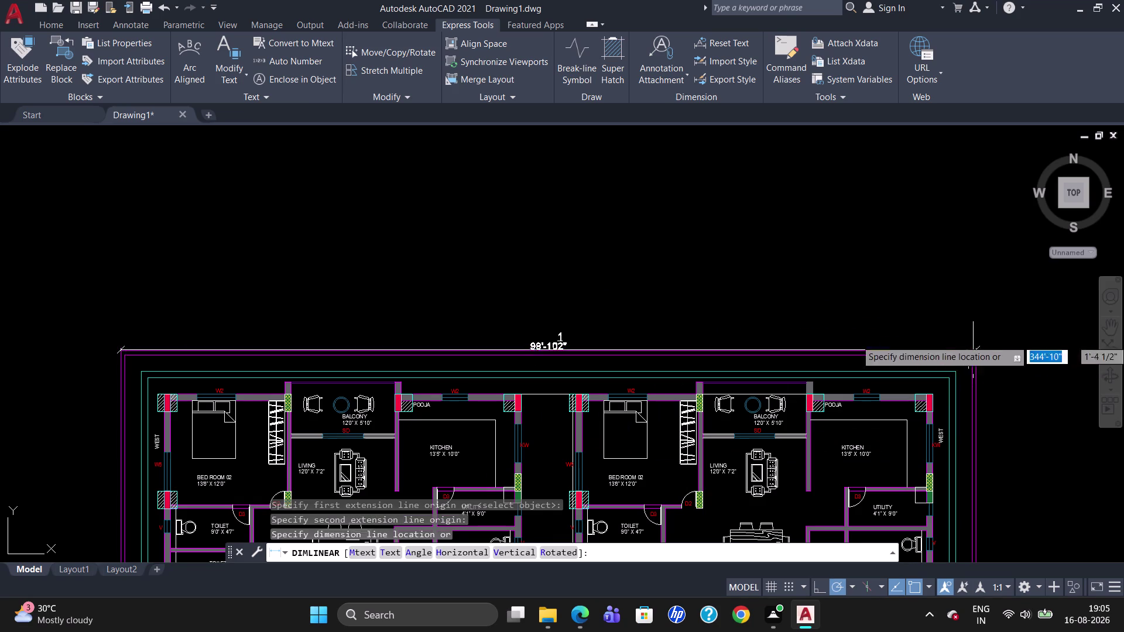
click(968, 301)
scroll(down, 3)
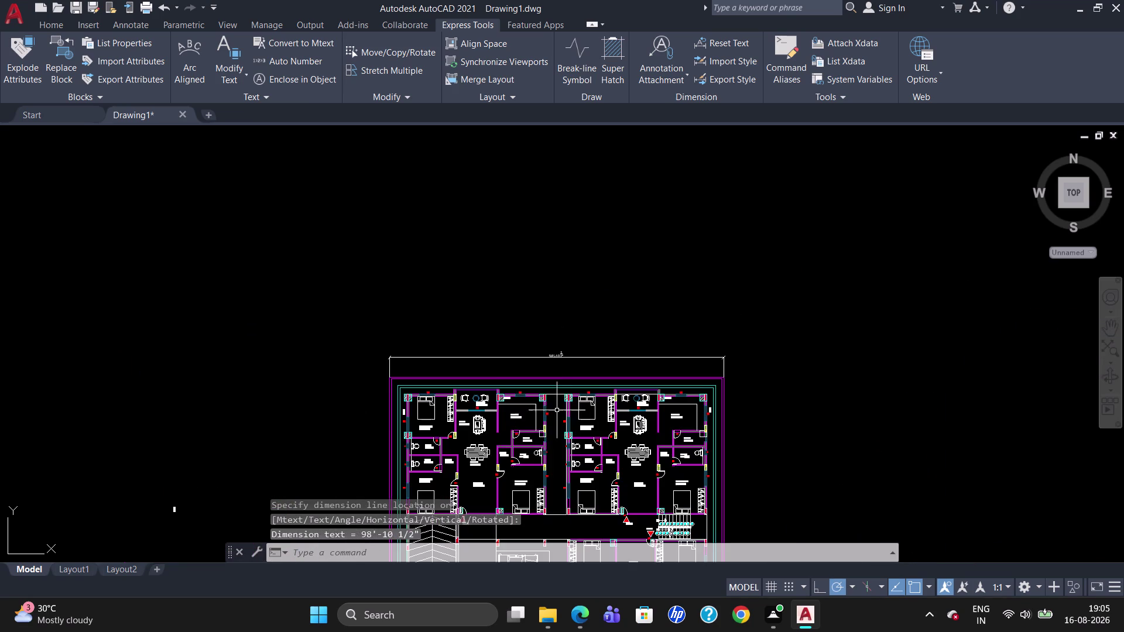
scroll(up, 3)
scroll(down, 3)
scroll(up, 3)
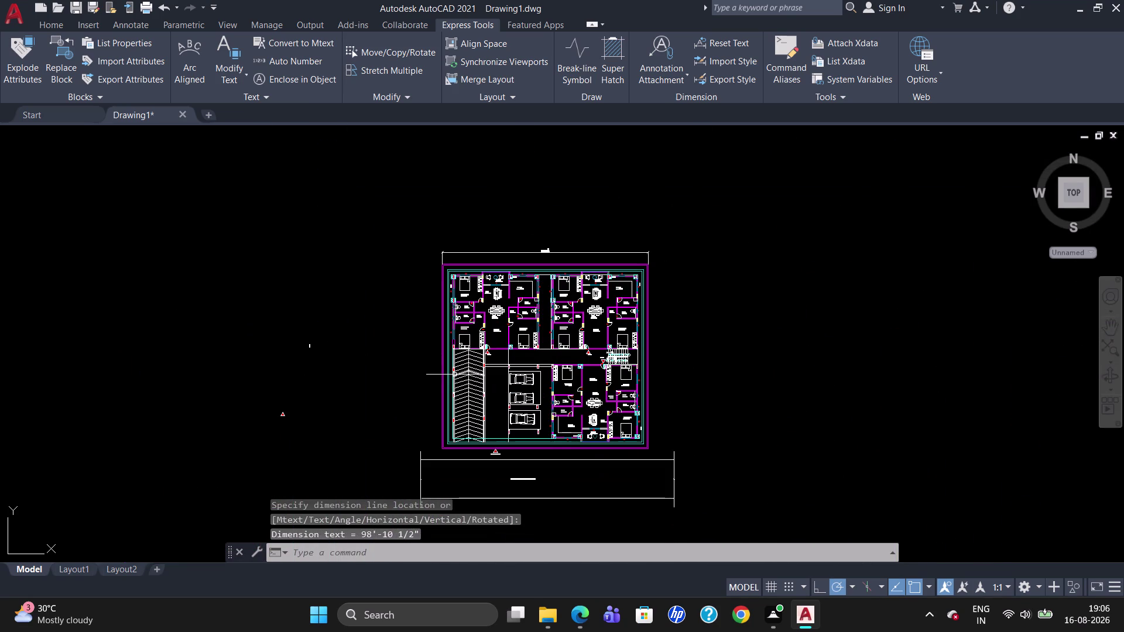
Draw a vertical 87'-11 1/2" dimension on the plan's left side, then delete it.
text(DLI)
key(Return)
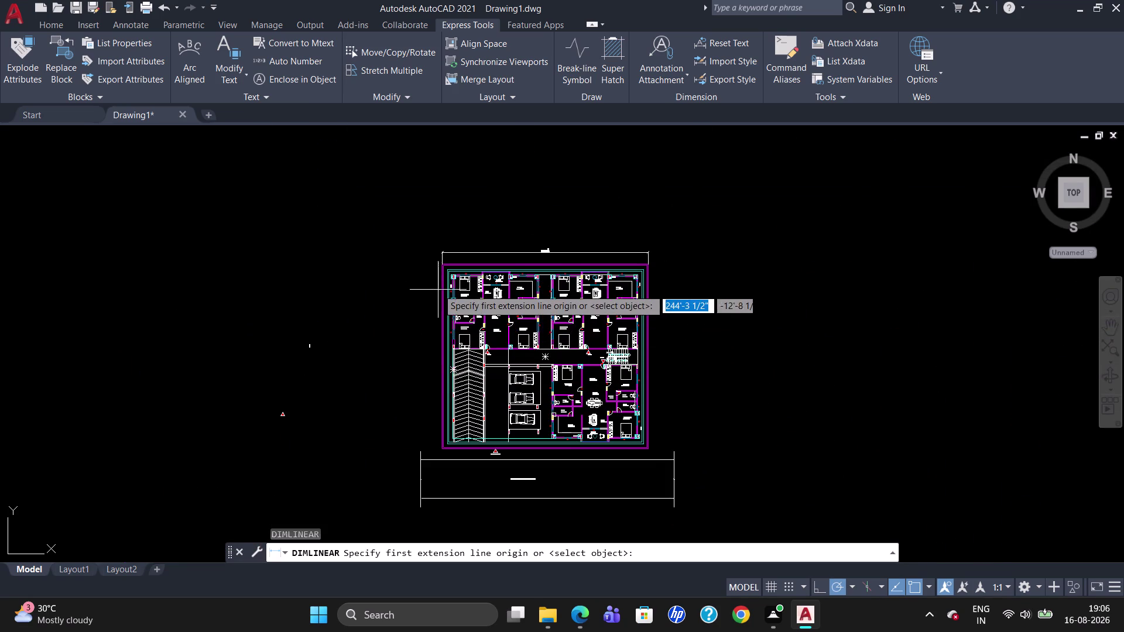
scroll(up, 3)
click(441, 252)
scroll(down, 3)
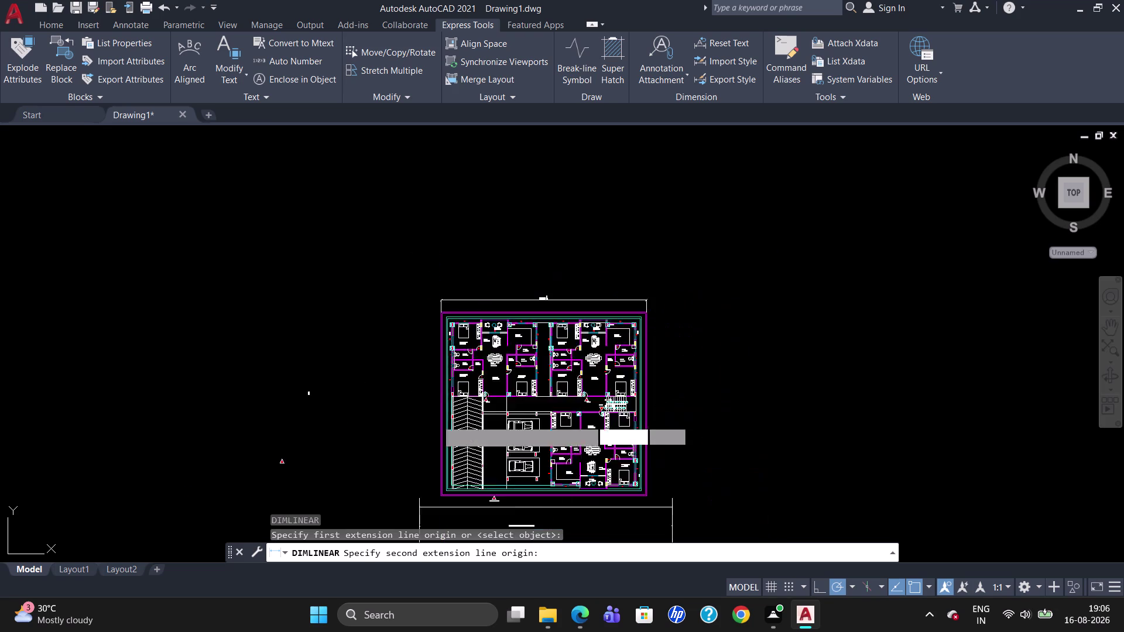
scroll(down, 3)
scroll(up, 3)
scroll(down, 3)
scroll(up, 3)
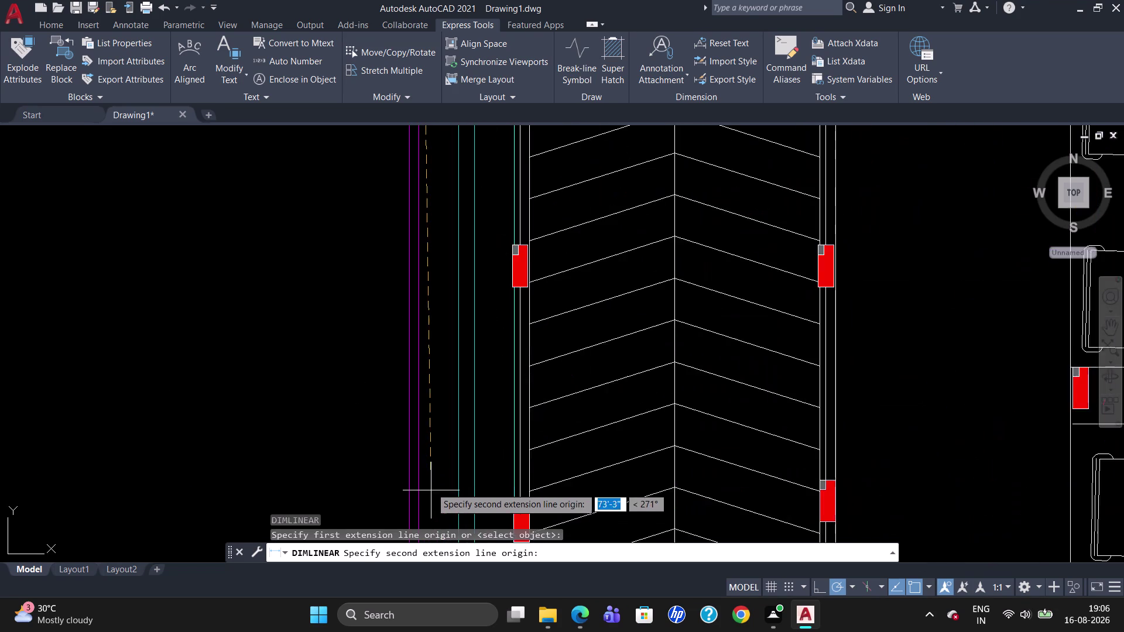
scroll(down, 3)
scroll(up, 3)
scroll(down, 3)
scroll(up, 3)
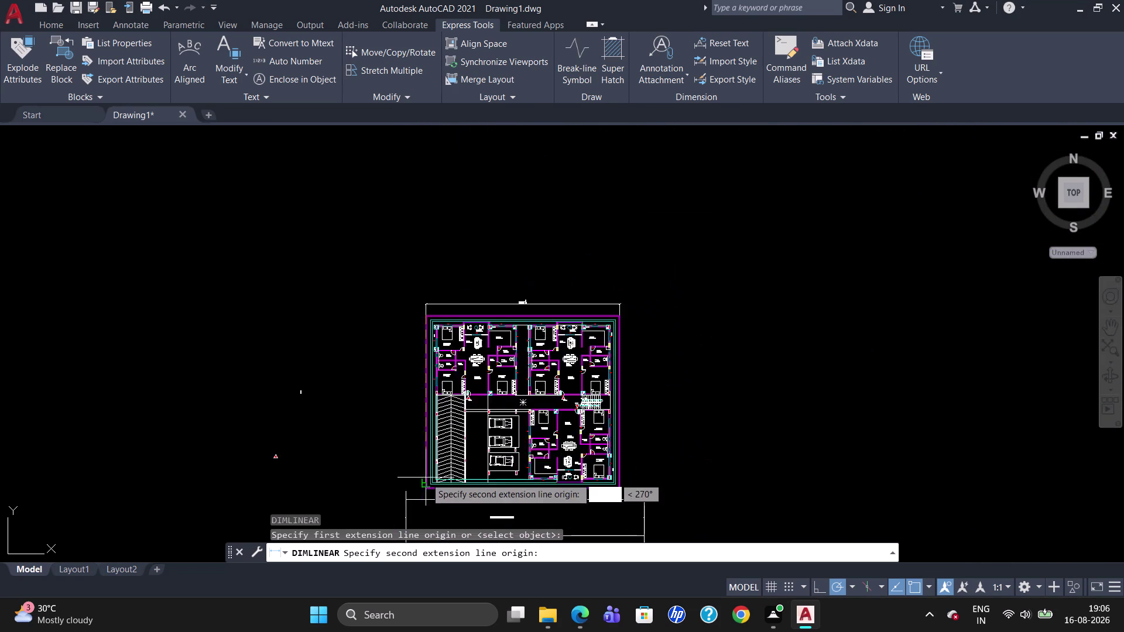
scroll(up, 3)
click(412, 520)
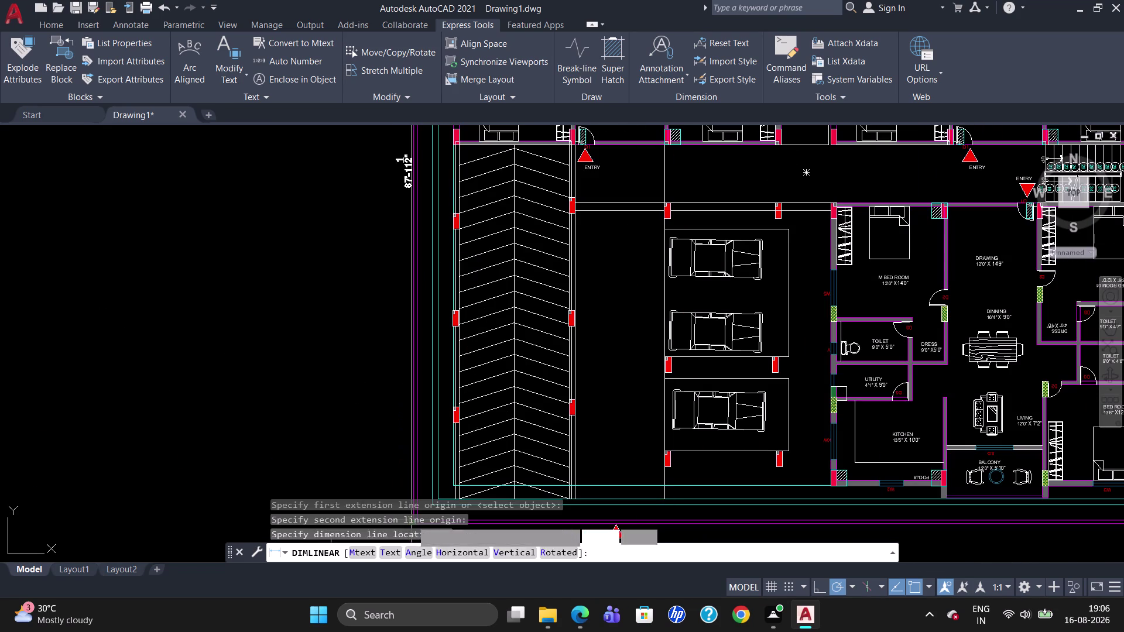
click(356, 514)
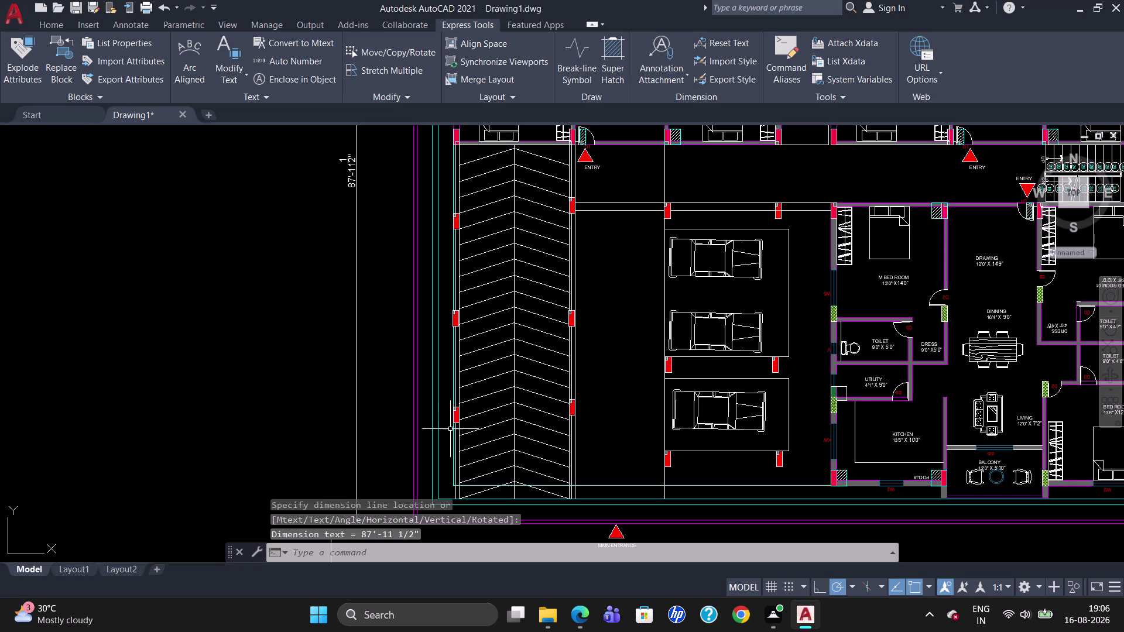
scroll(down, 3)
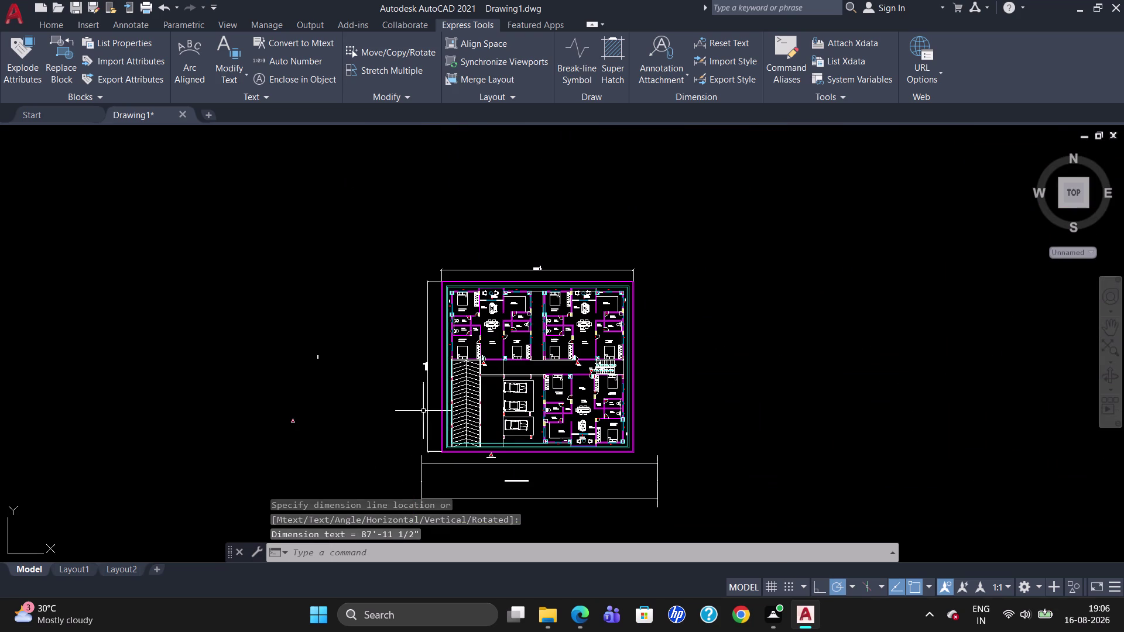
click(427, 405)
key(Delete)
scroll(up, 3)
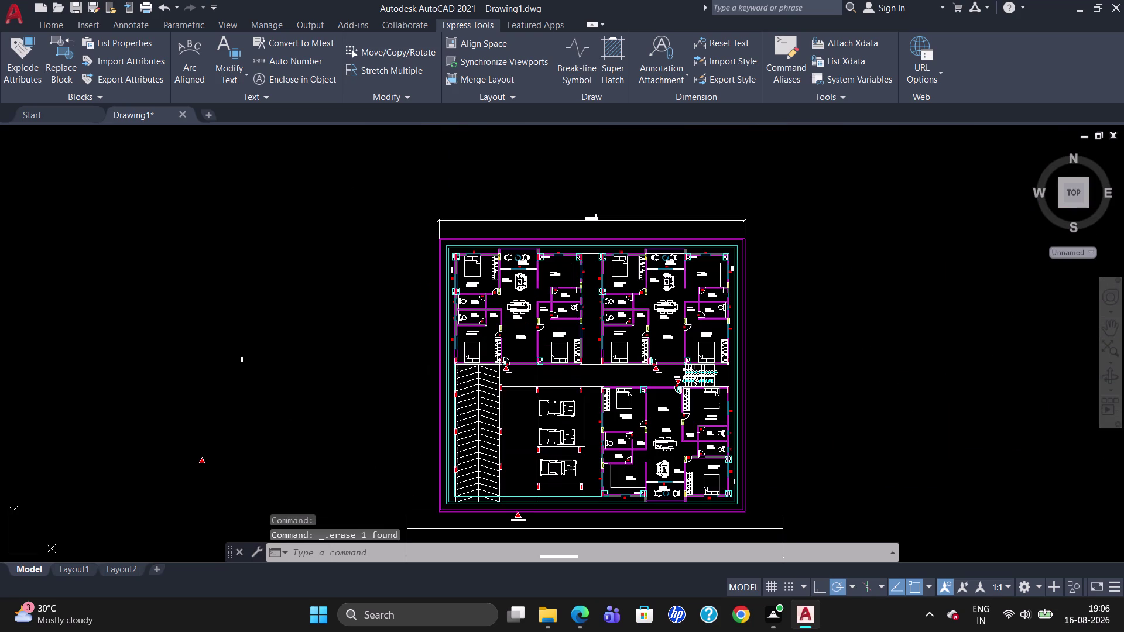
scroll(up, 3)
scroll(down, 3)
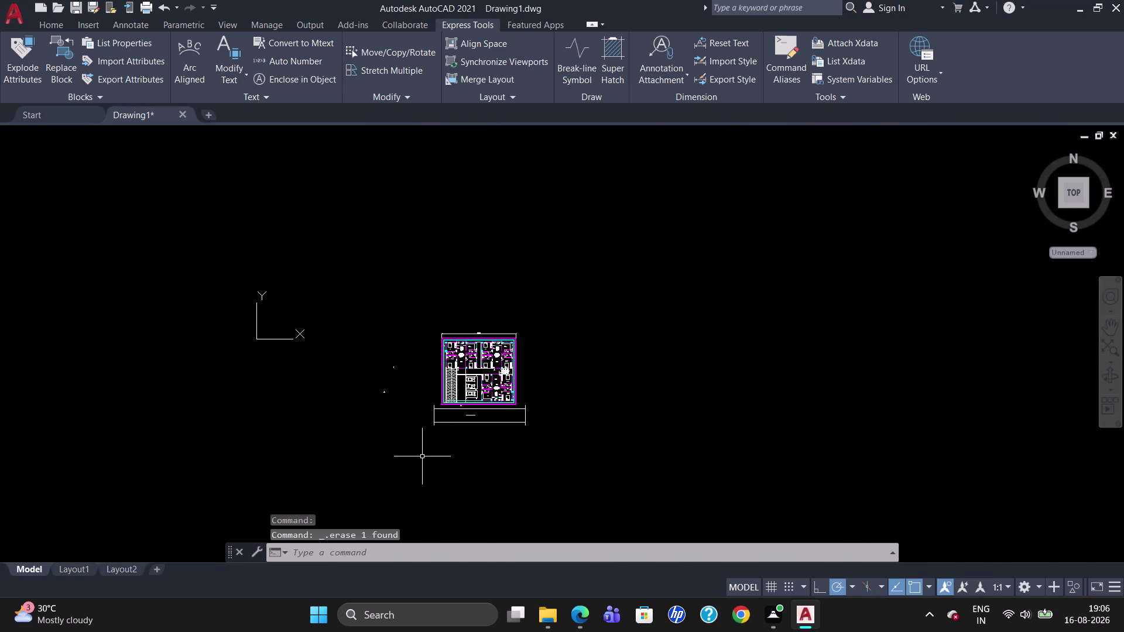
scroll(up, 3)
scroll(down, 3)
scroll(down, 3)
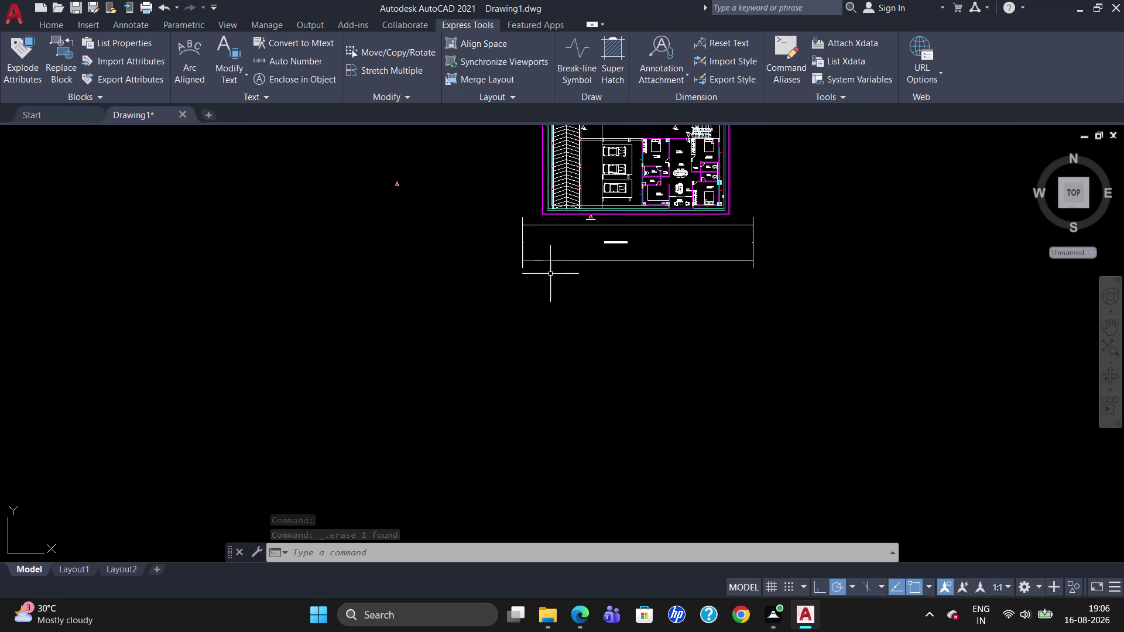
scroll(down, 3)
scroll(up, 3)
scroll(up, 3)
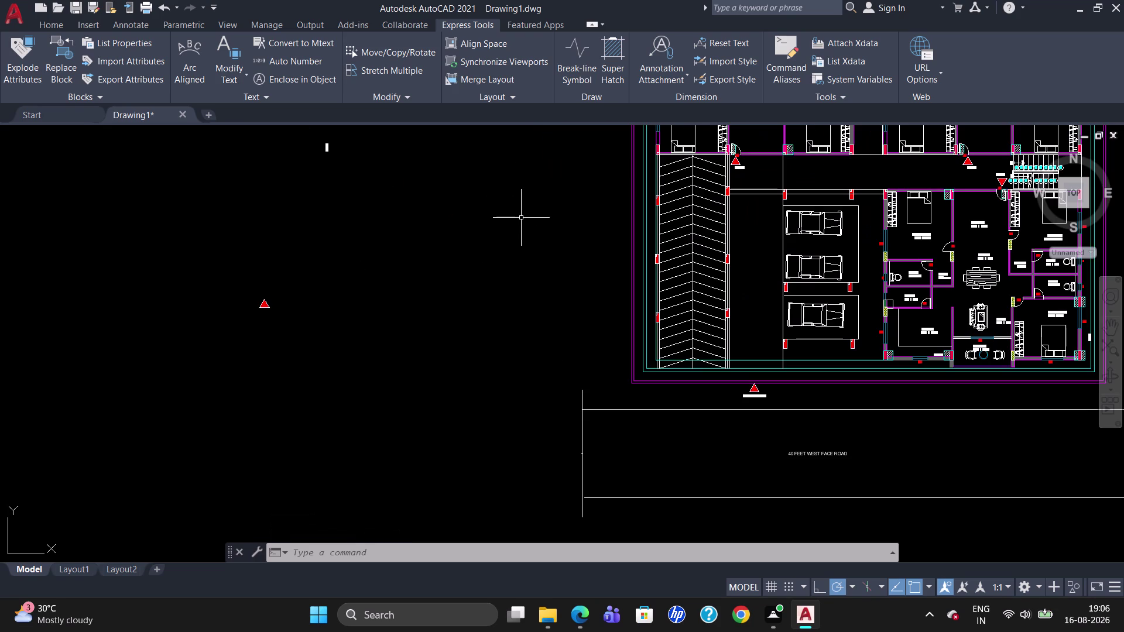
click(809, 450)
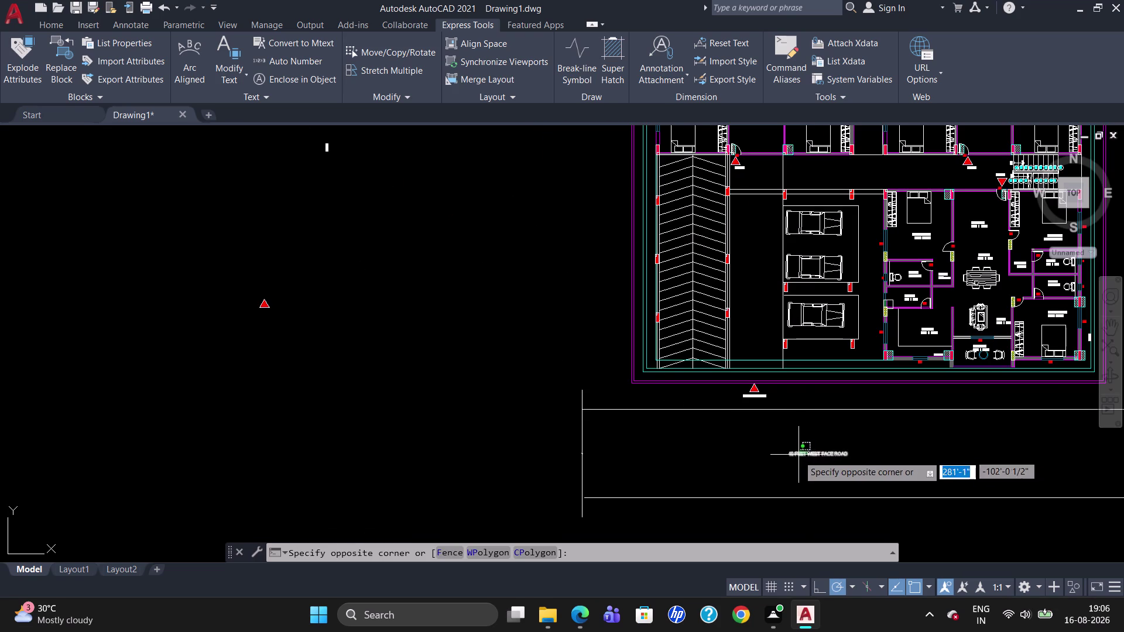
click(802, 456)
drag(788, 455, 872, 452)
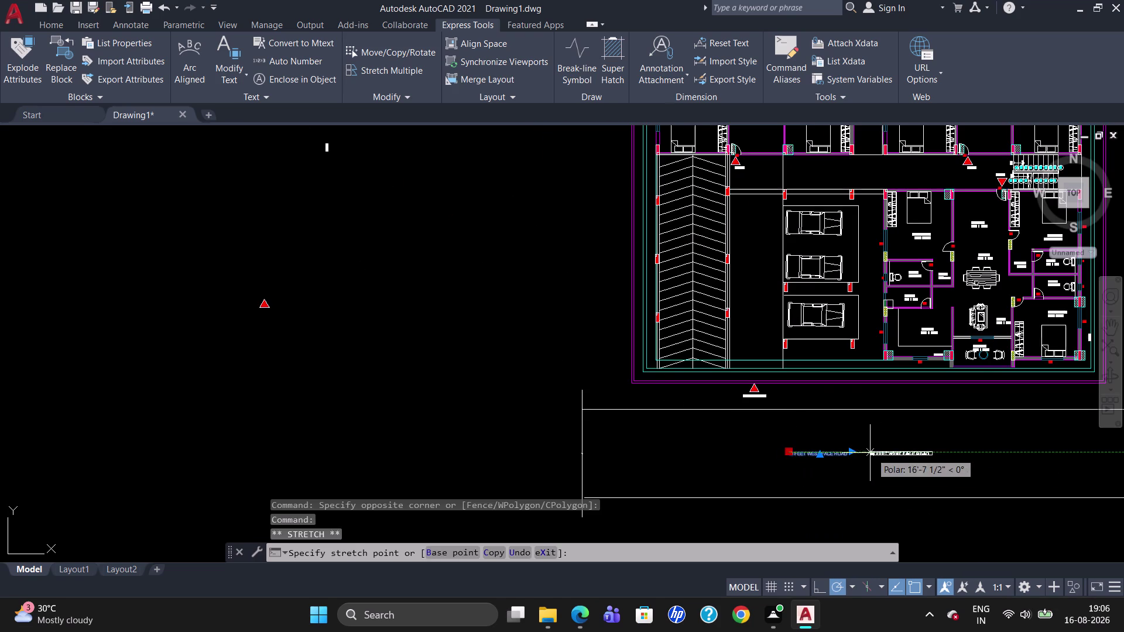
drag(872, 452, 895, 447)
click(895, 447)
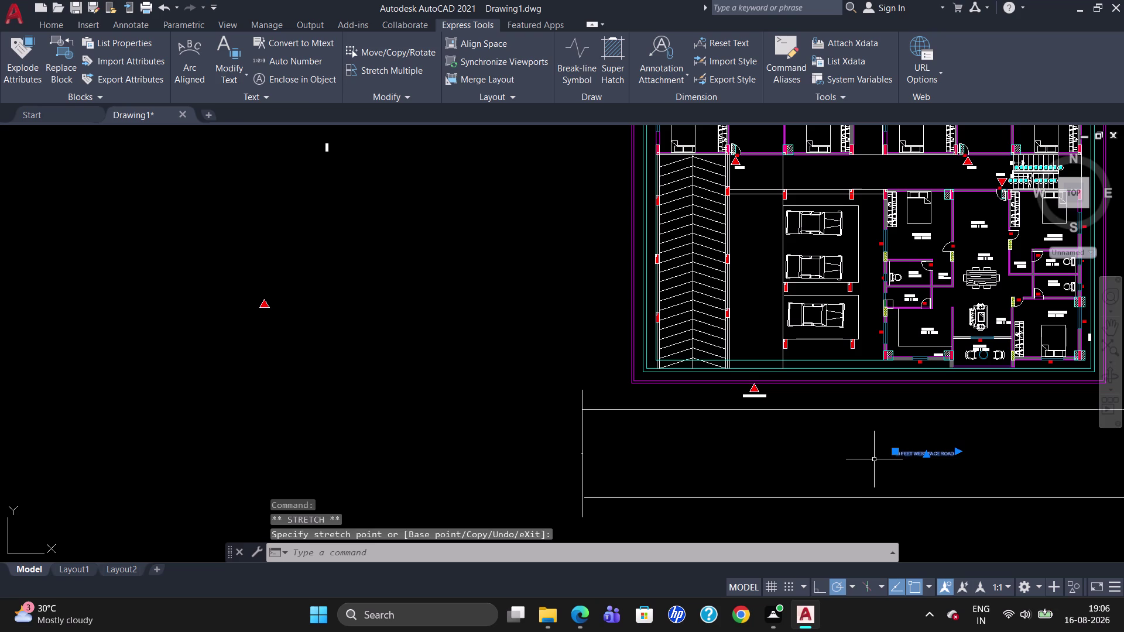
key(Escape)
scroll(down, 3)
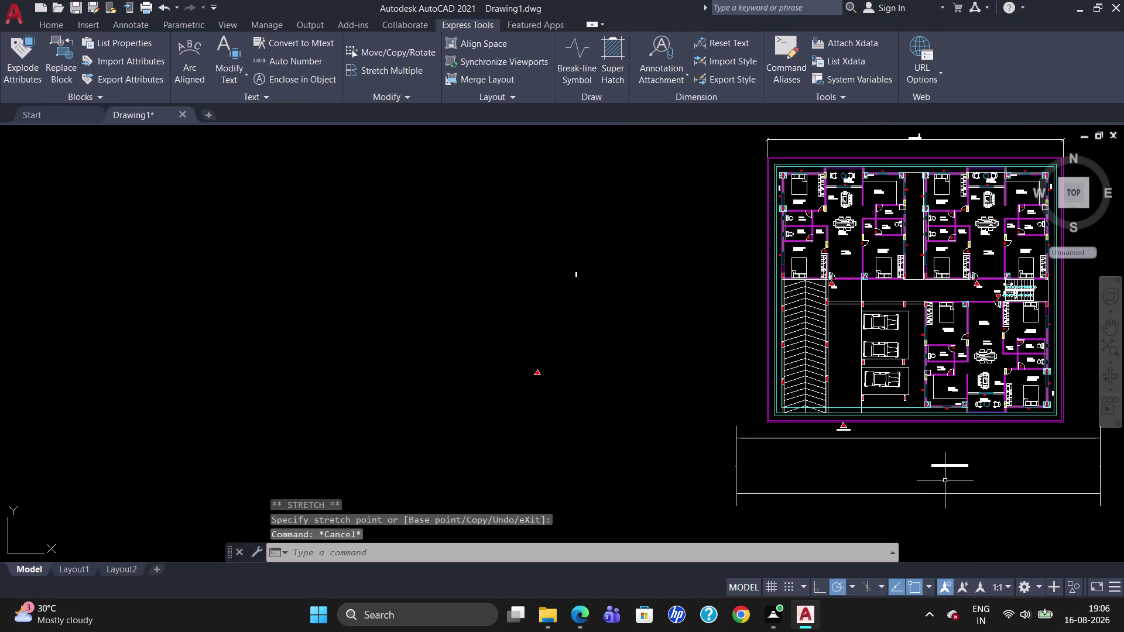
key(Escape)
key(Escape)
key(Escape)
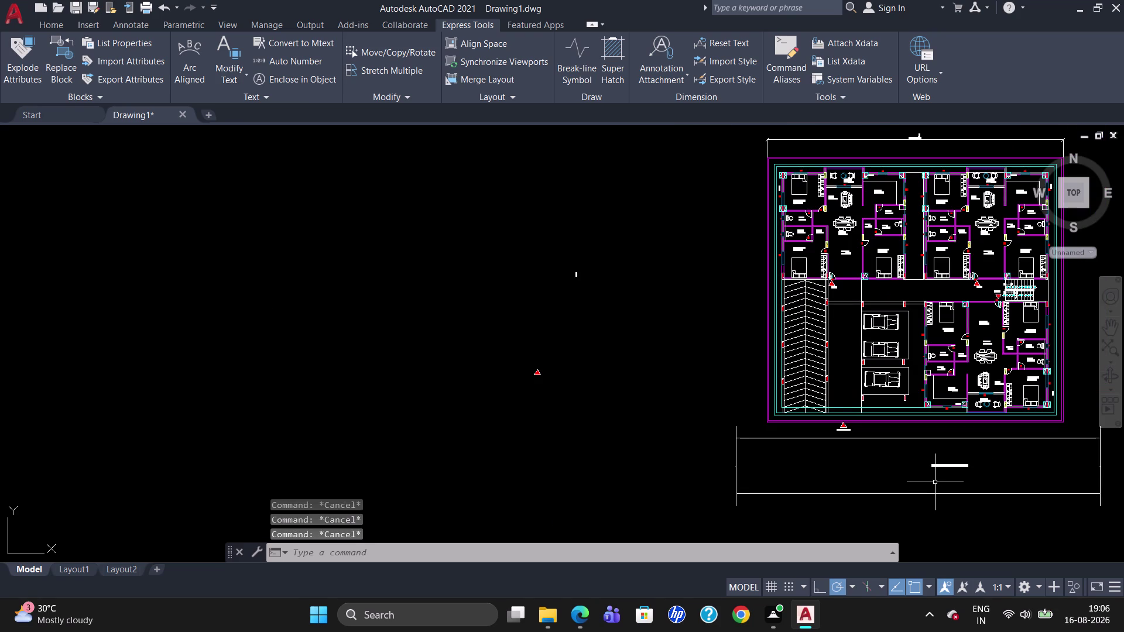
key(Return)
key(Return)
scroll(up, 3)
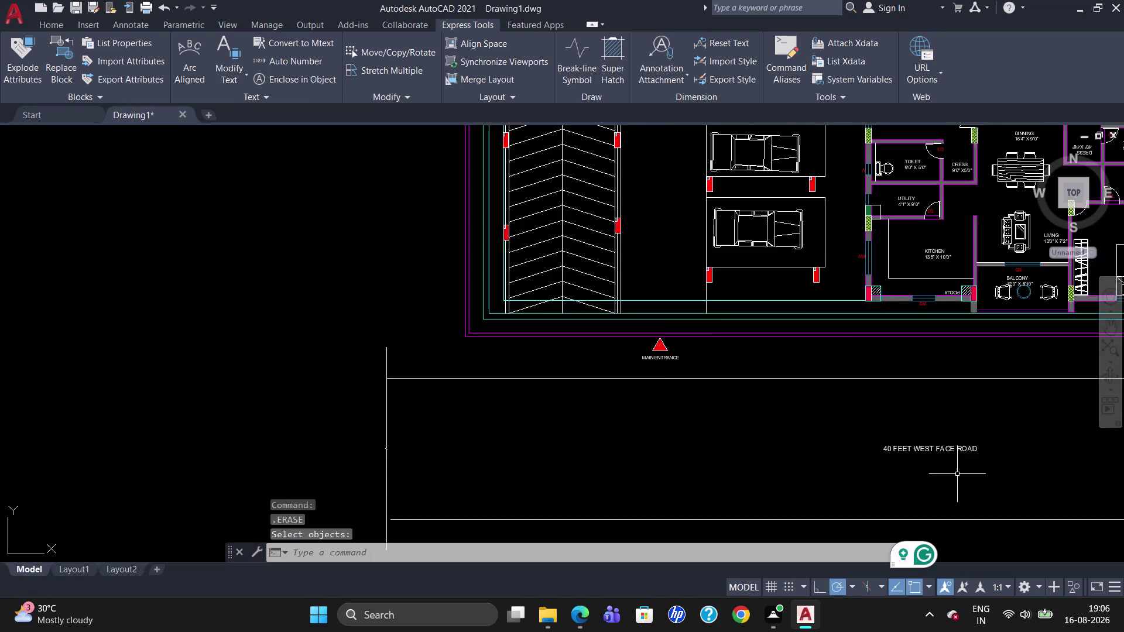
scroll(down, 3)
scroll(up, 3)
scroll(down, 3)
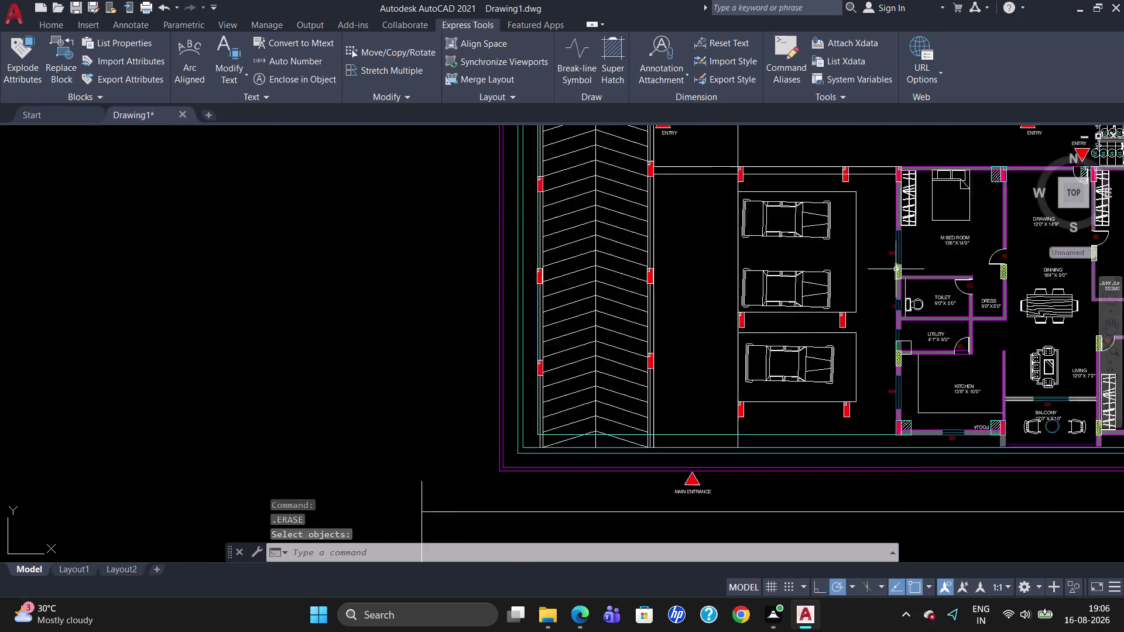
scroll(down, 3)
scroll(up, 3)
scroll(down, 3)
scroll(up, 3)
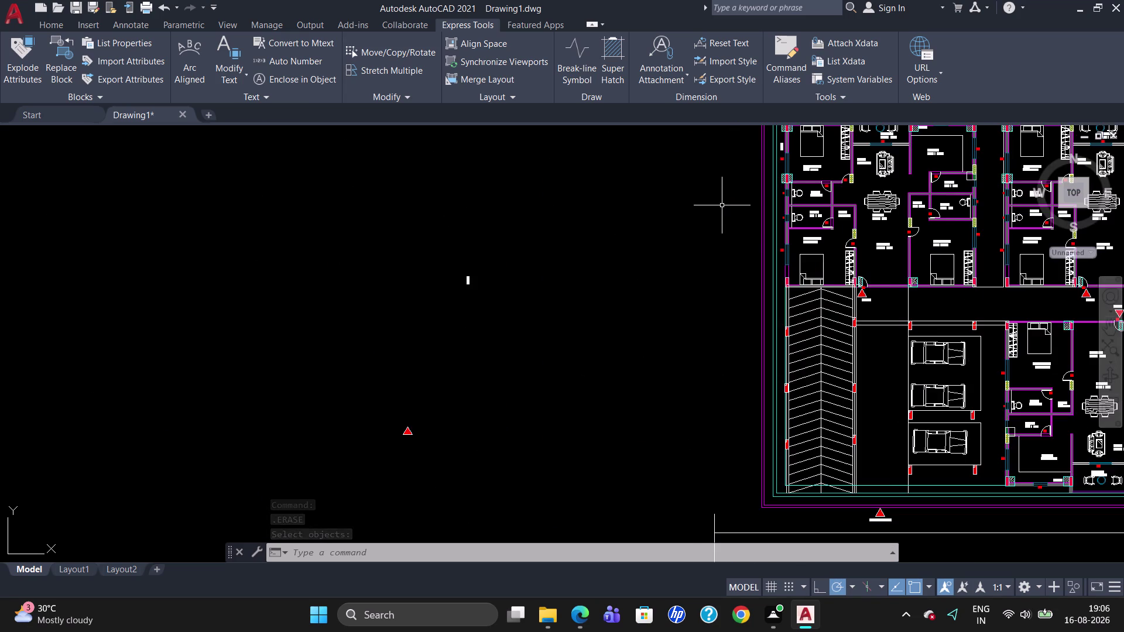
scroll(down, 3)
scroll(up, 3)
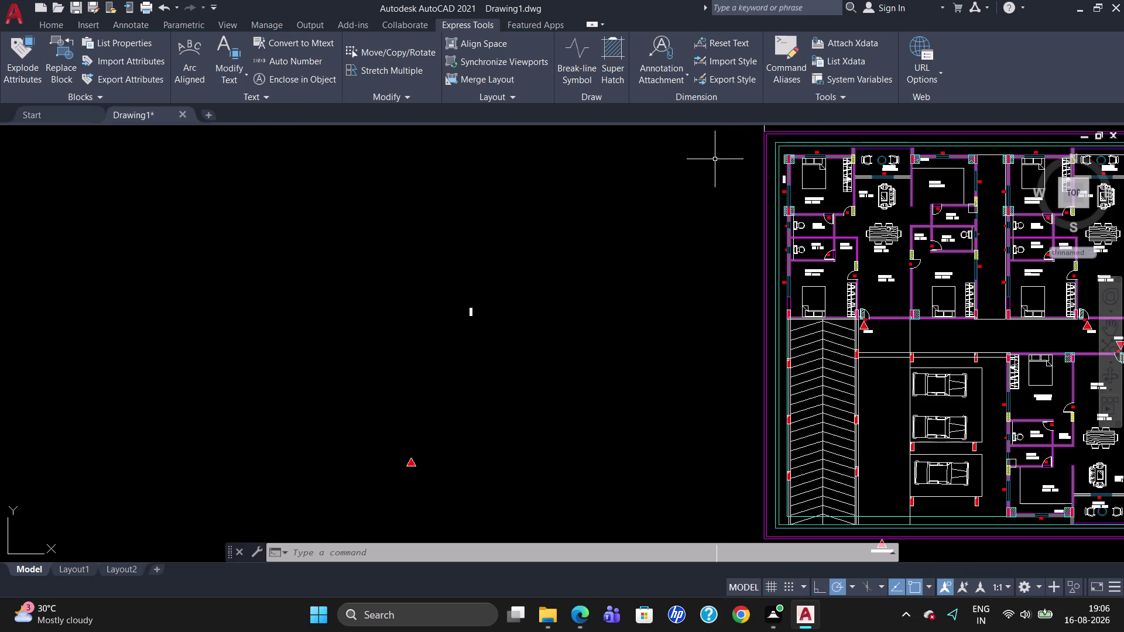
Dimension the plot's left edge with a vertical 88'-5" linear dimension placed to its left.
key(g)
key(BackSpace)
text(D)
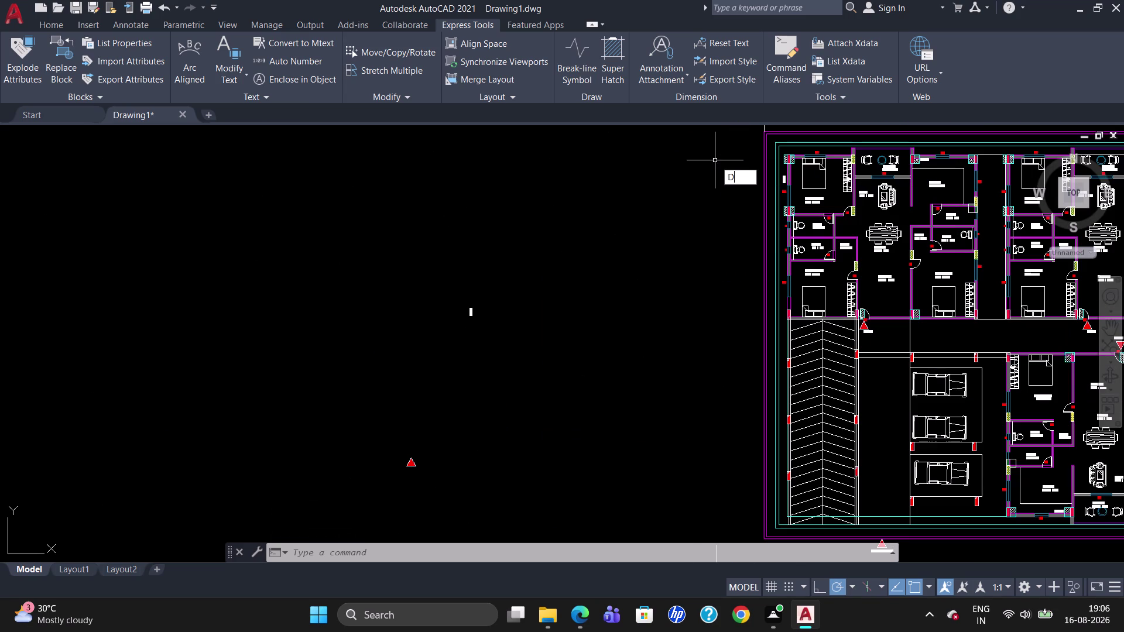
text(LI)
key(Return)
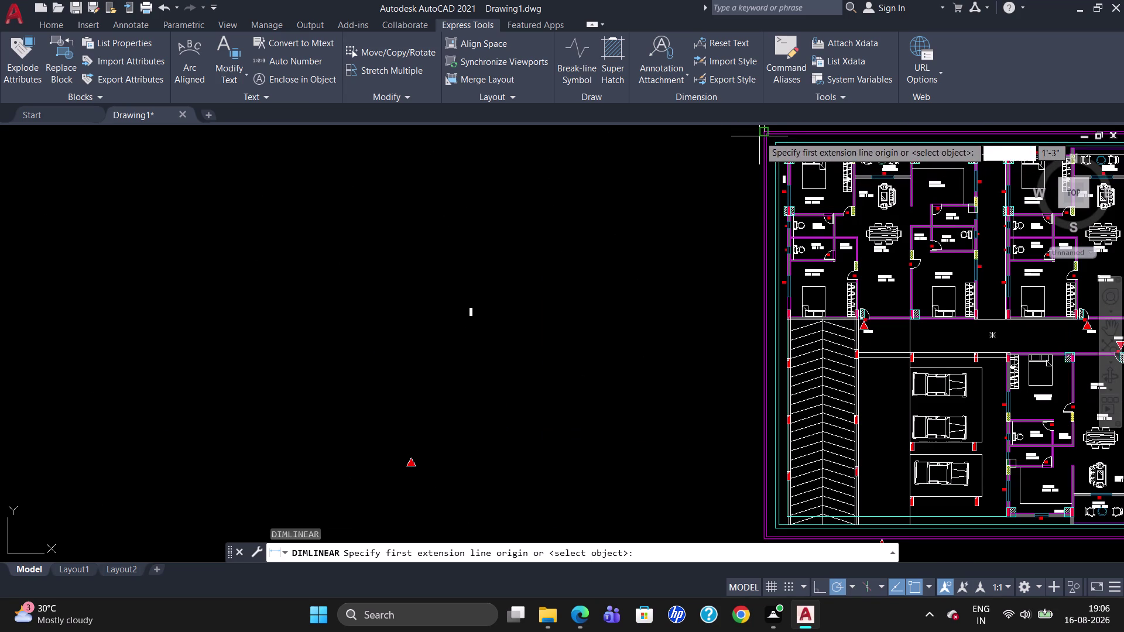
click(759, 135)
scroll(up, 3)
scroll(down, 3)
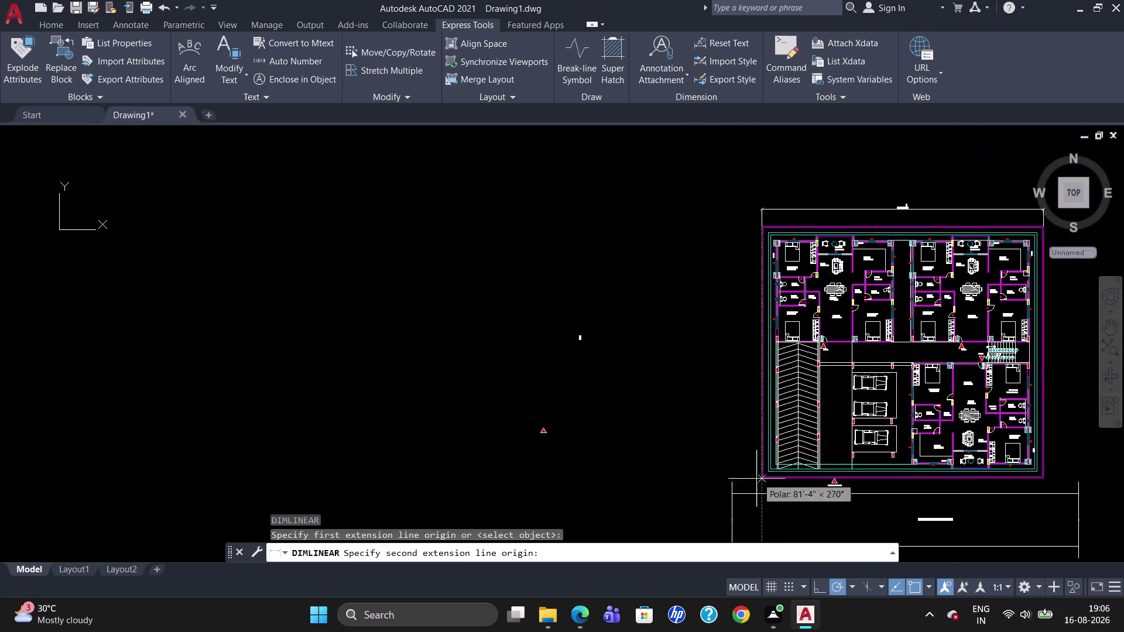
scroll(up, 3)
click(768, 459)
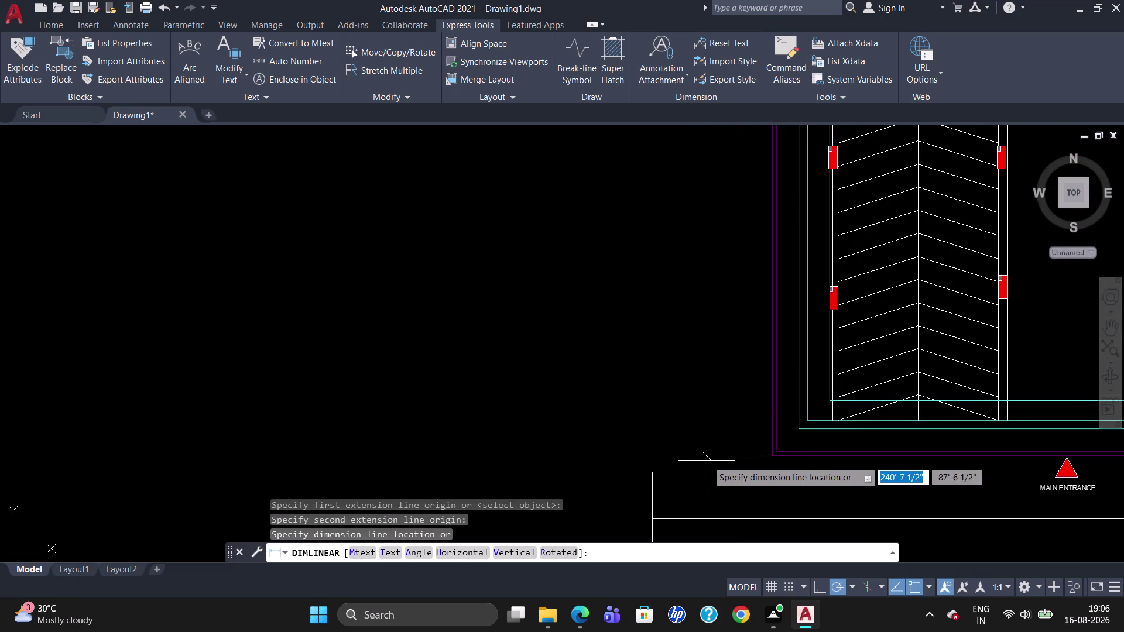
click(714, 461)
key(Escape)
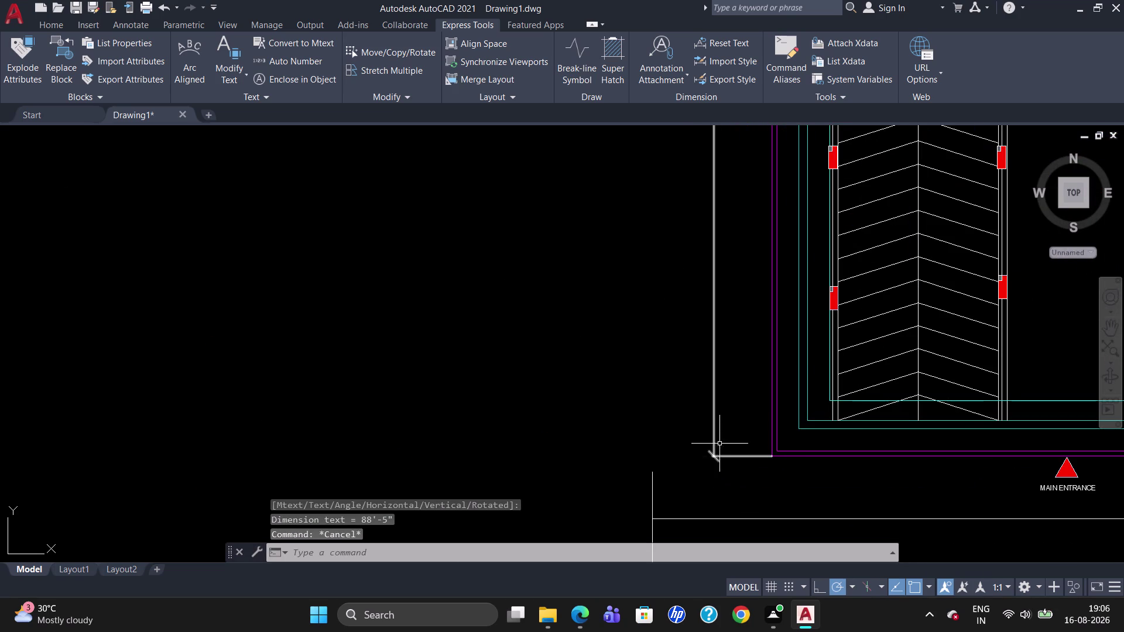
scroll(down, 3)
scroll(up, 3)
scroll(down, 3)
scroll(up, 3)
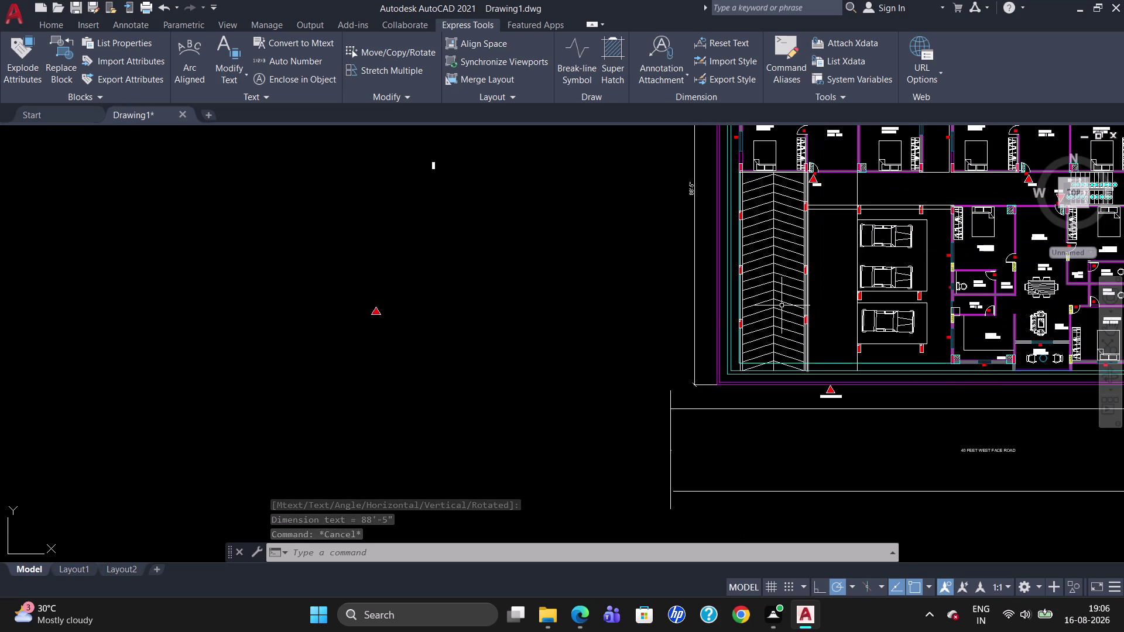
Copy the 40 FEET WEST FACE ROAD label beside the cars and onto the ramp.
click(985, 452)
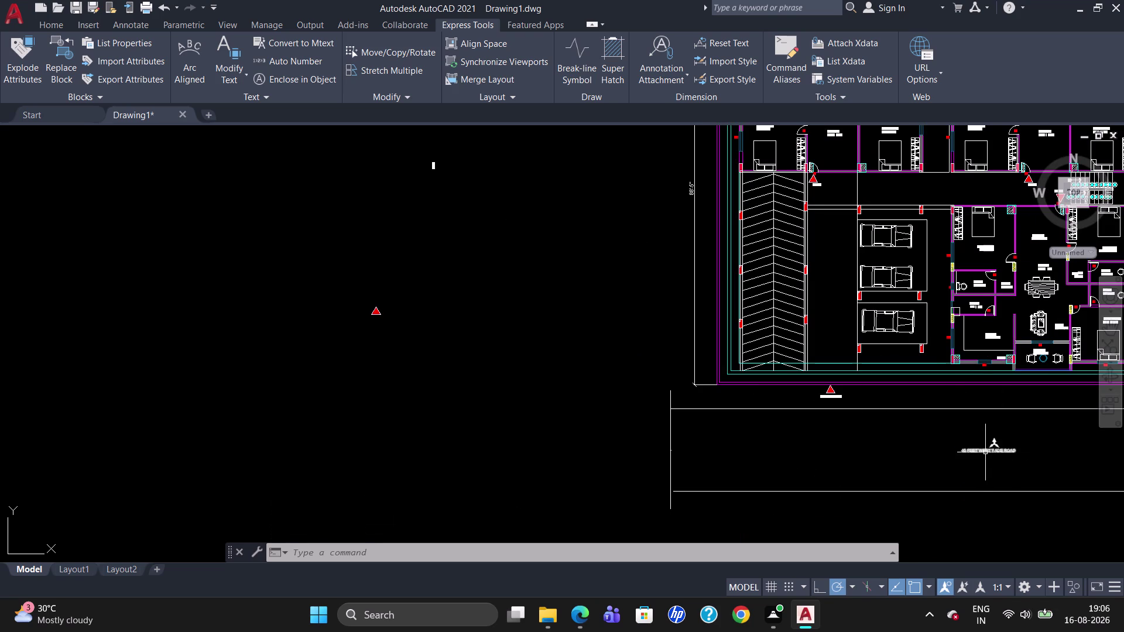
text(CO)
key(Return)
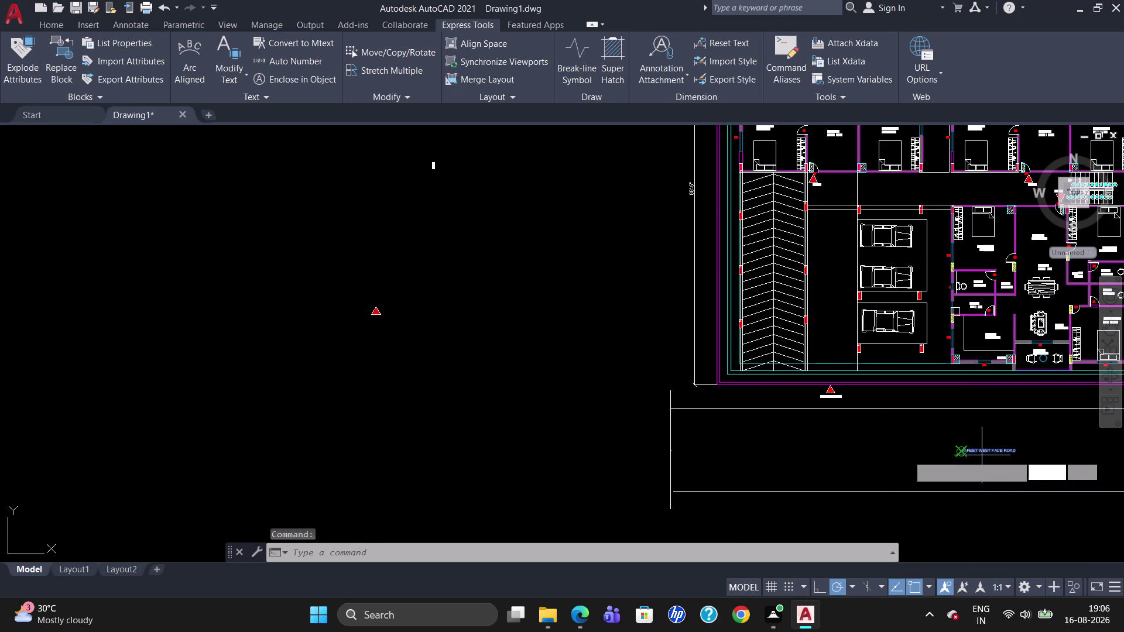
click(965, 455)
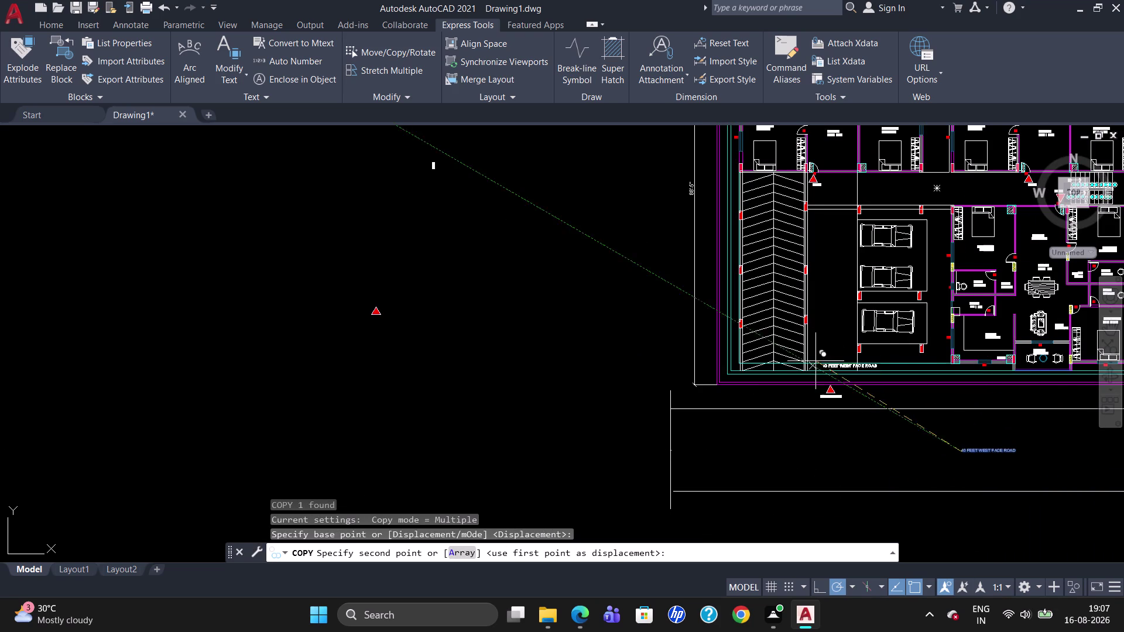
click(813, 308)
click(756, 283)
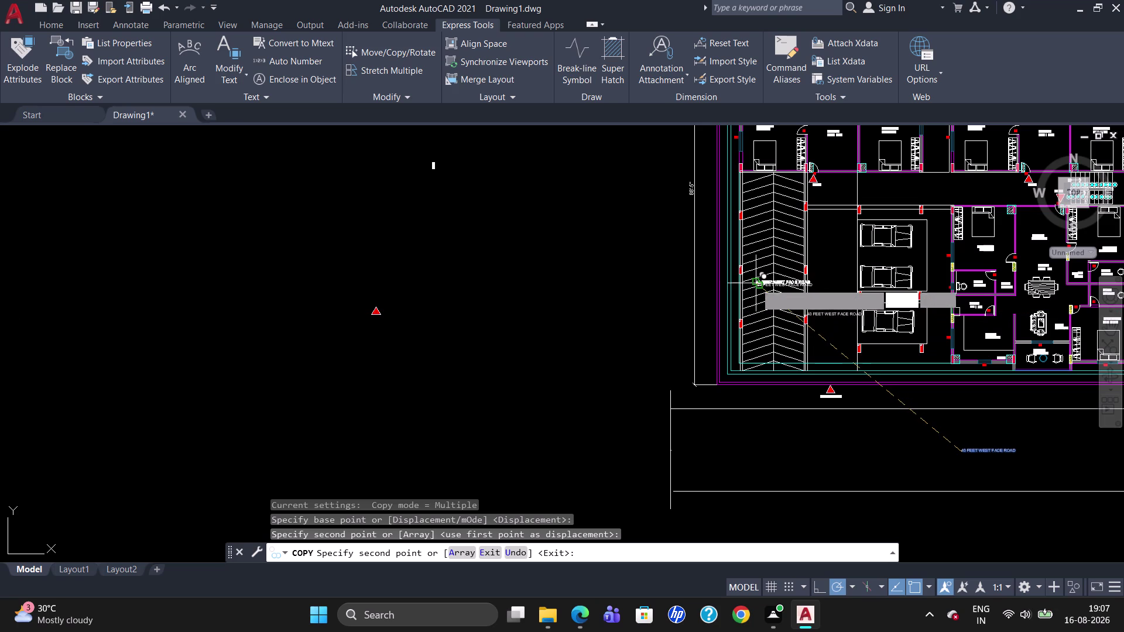
key(Escape)
scroll(up, 3)
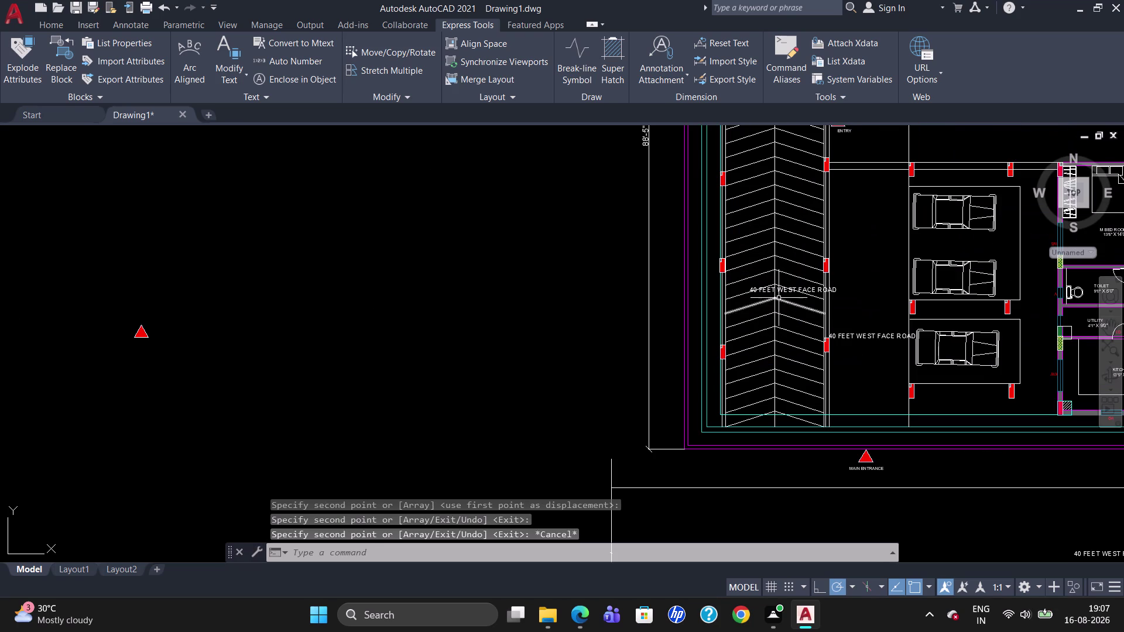
Reword the label copy on the ramp to 'RAMP DOWN TO CELLAR'.
click(778, 290)
double_click(813, 289)
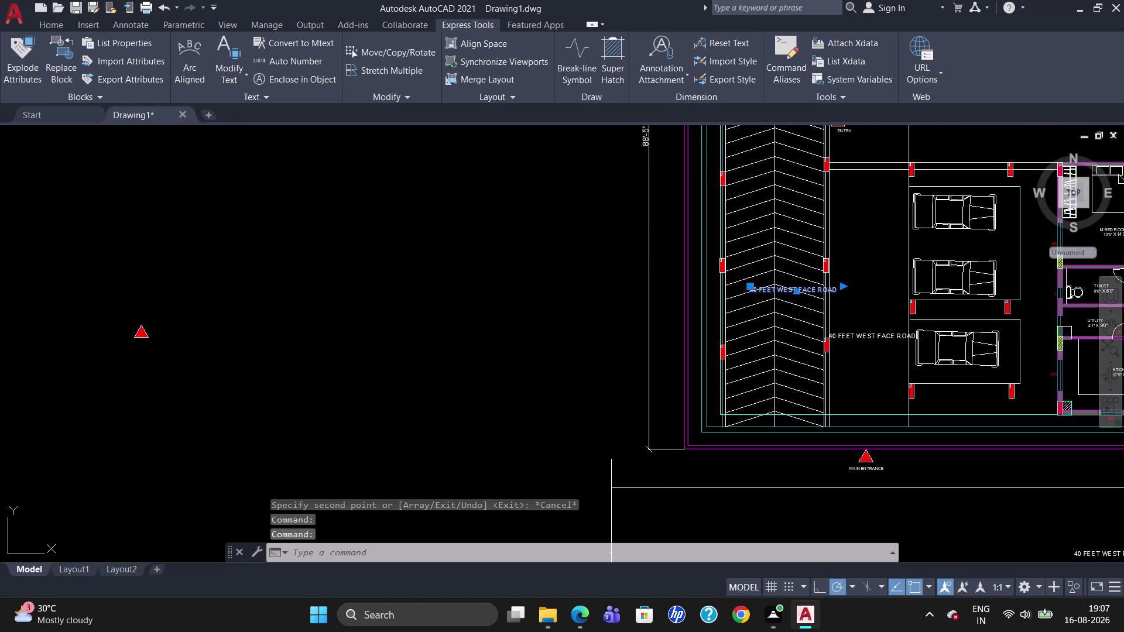
key(Right)
key(Right)
key(Right)
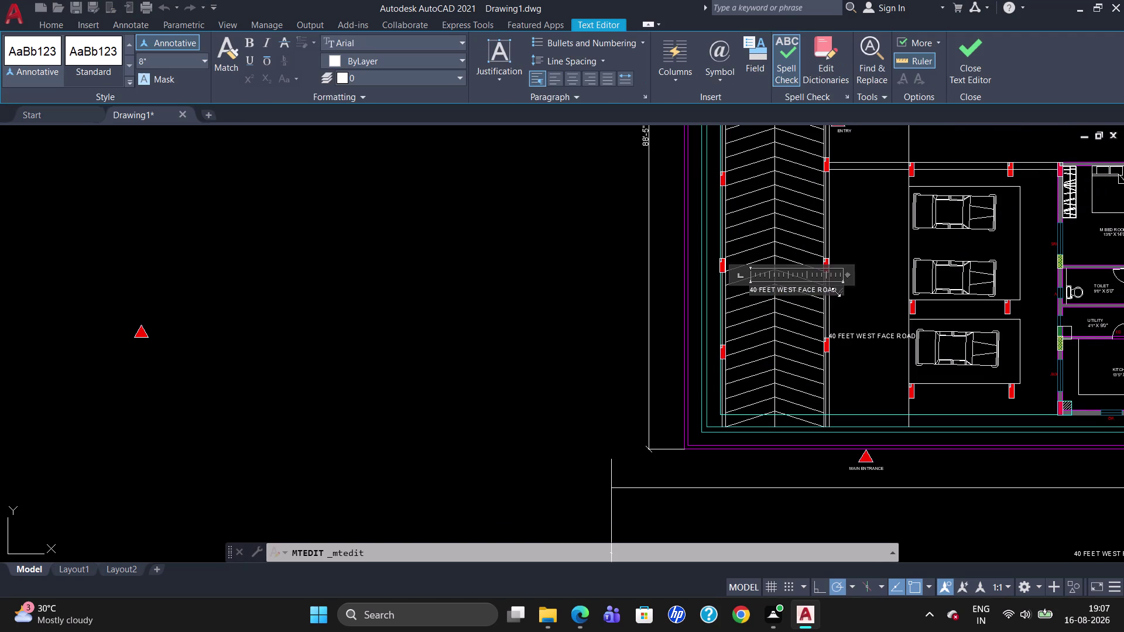
key(BackSpace)
key(BackSpace)
key(BackSpace)
text(RAMP)
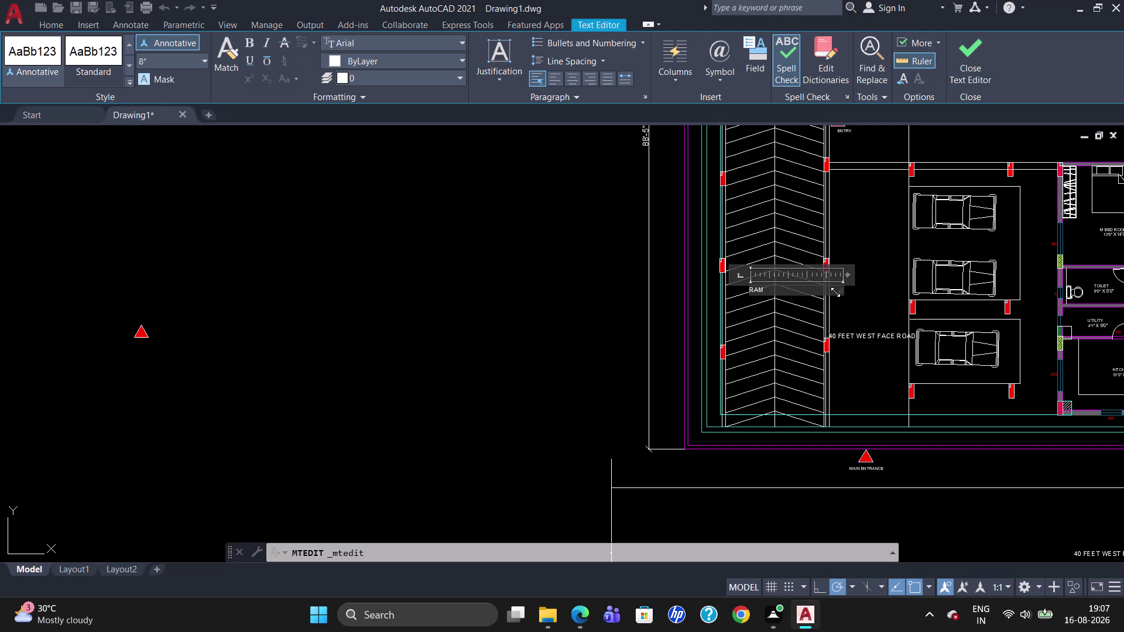
key(space)
text(DOW)
text(N)
key(space)
text(T)
text(O)
key(space)
text(CEL)
text(LAR)
click(847, 367)
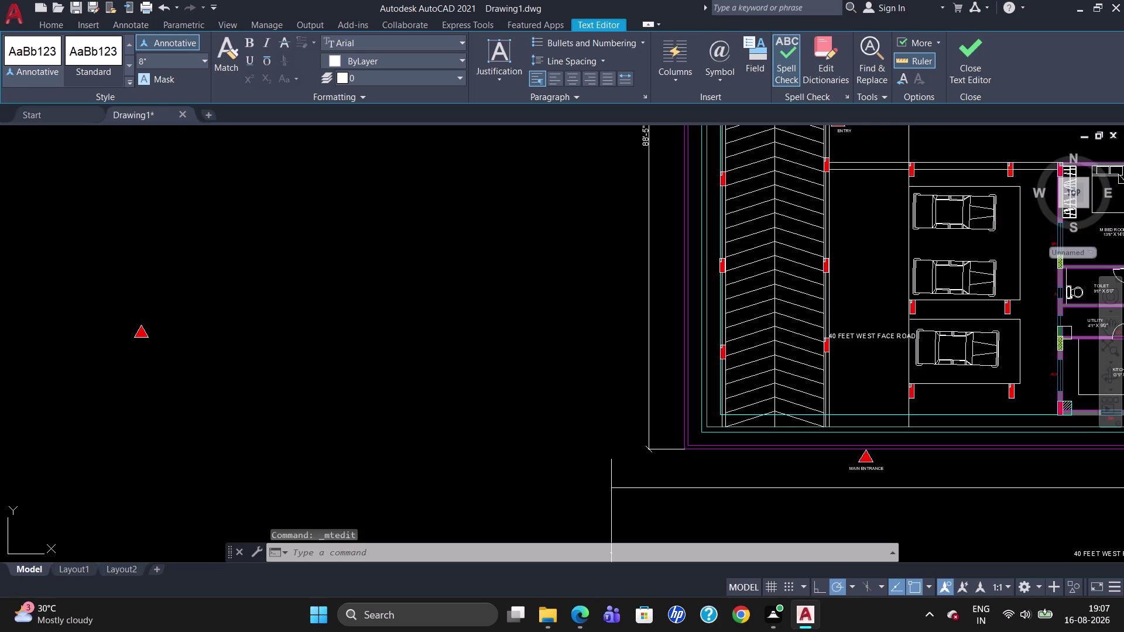
click(790, 291)
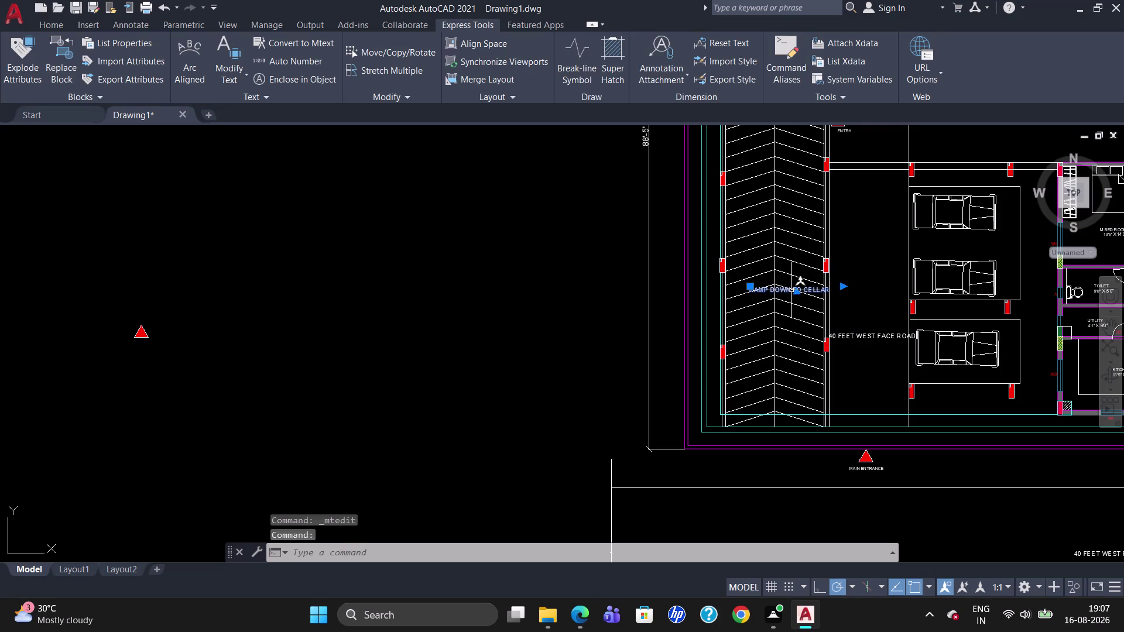
Nudge the RAMP DOWN TO CELLAR label slightly lower beside the ramp.
click(751, 289)
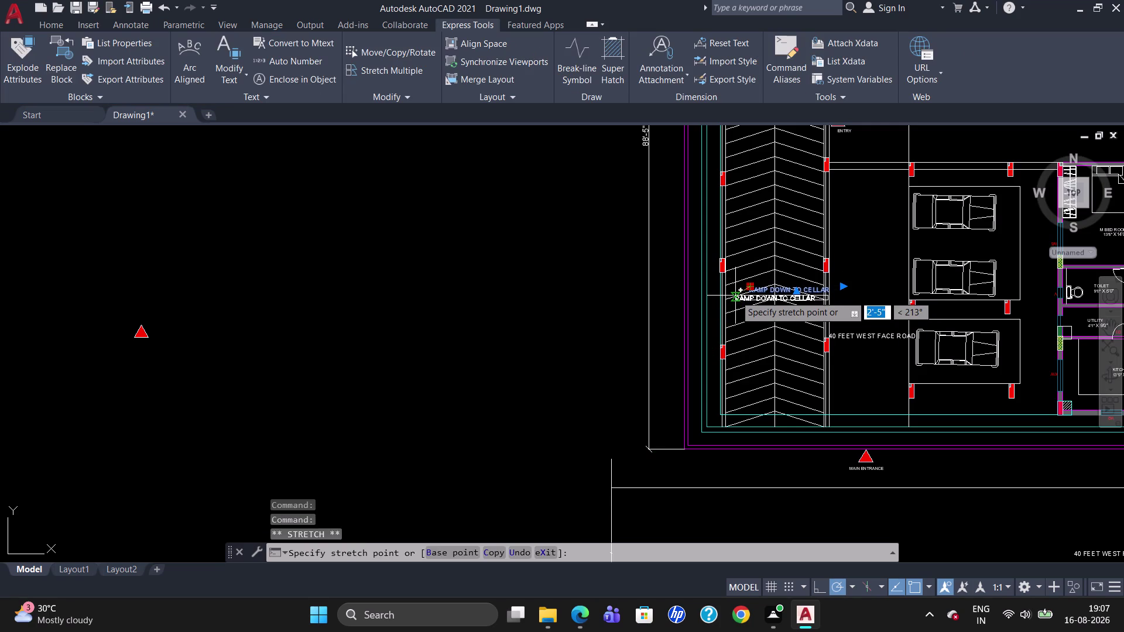
click(736, 294)
key(Escape)
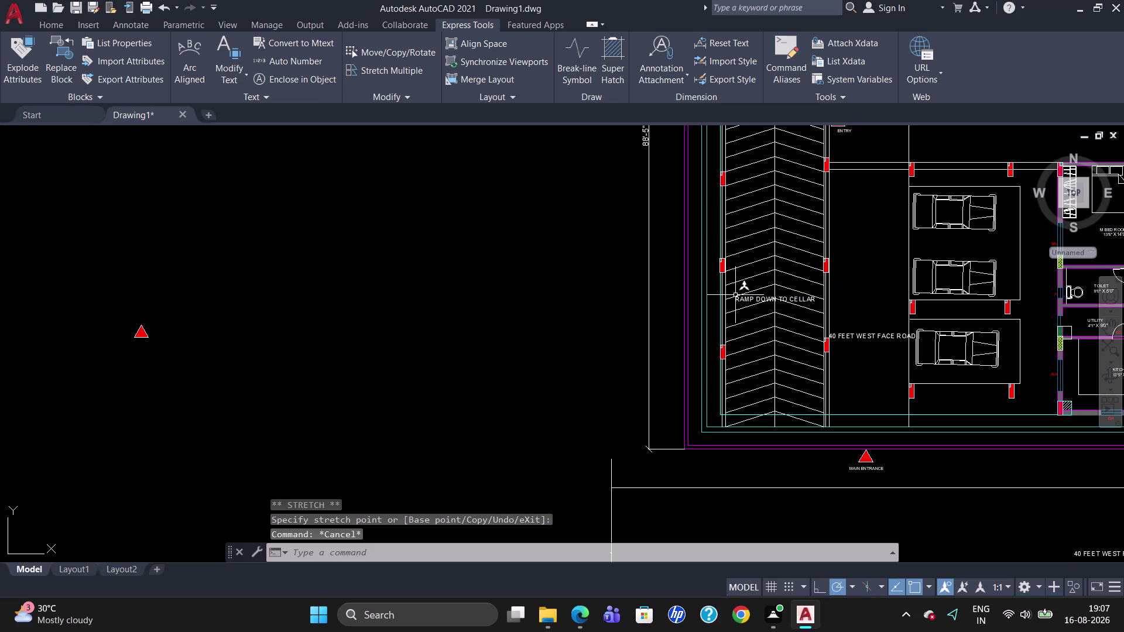
key(r)
key(Return)
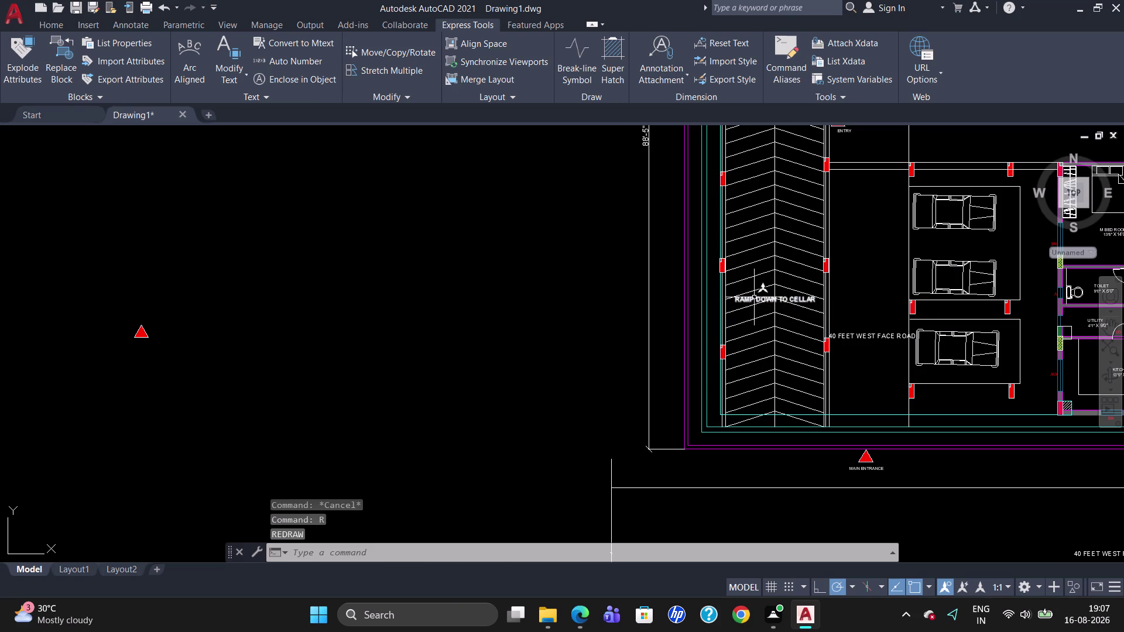
click(755, 297)
key(Return)
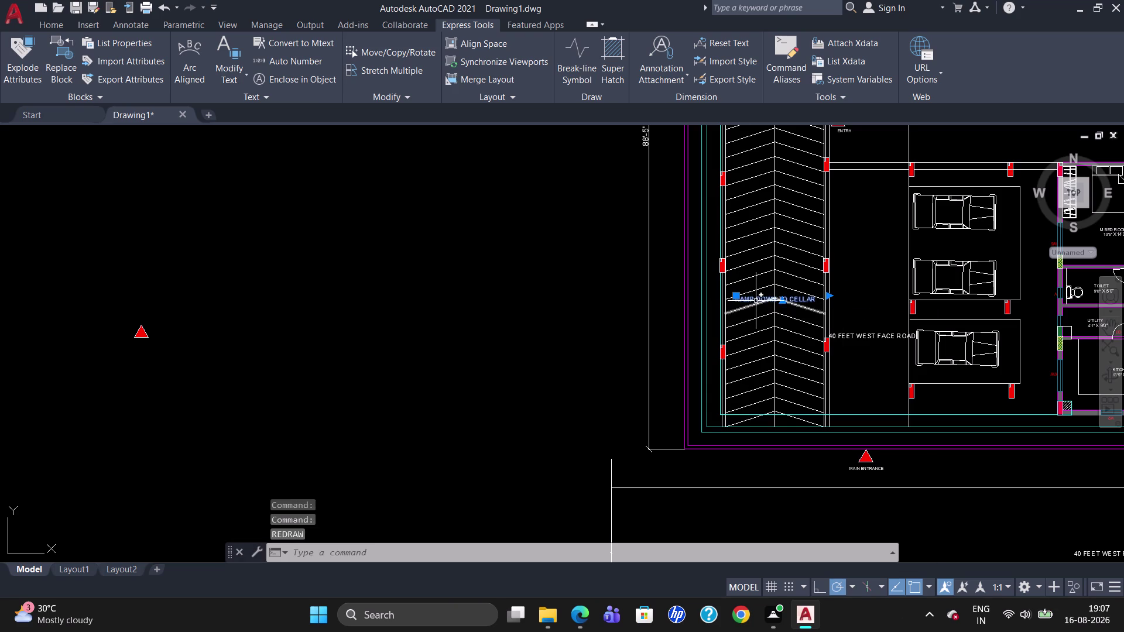
click(756, 299)
key(Escape)
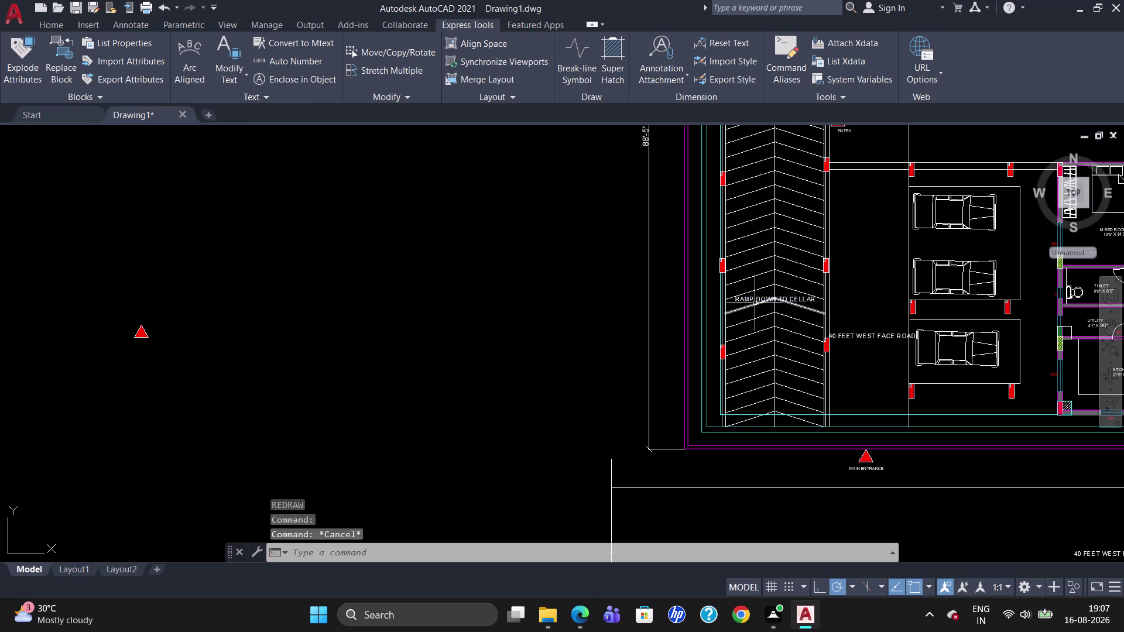
Rotate the RAMP DOWN TO CELLAR label so it runs along the ramp.
text(RO)
key(Return)
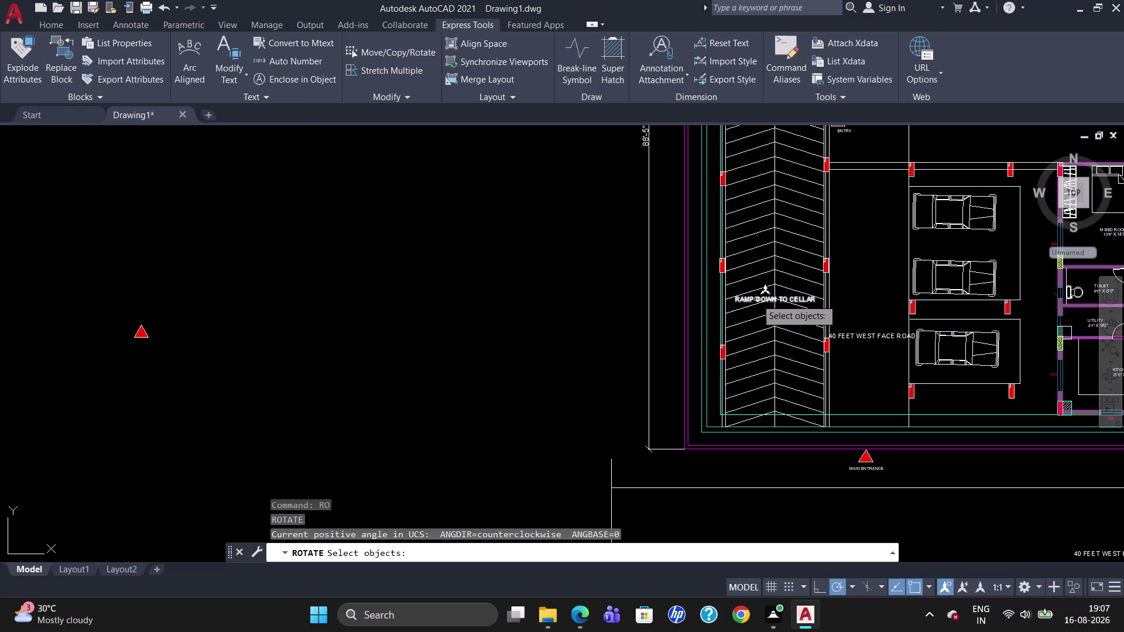
click(756, 299)
key(Return)
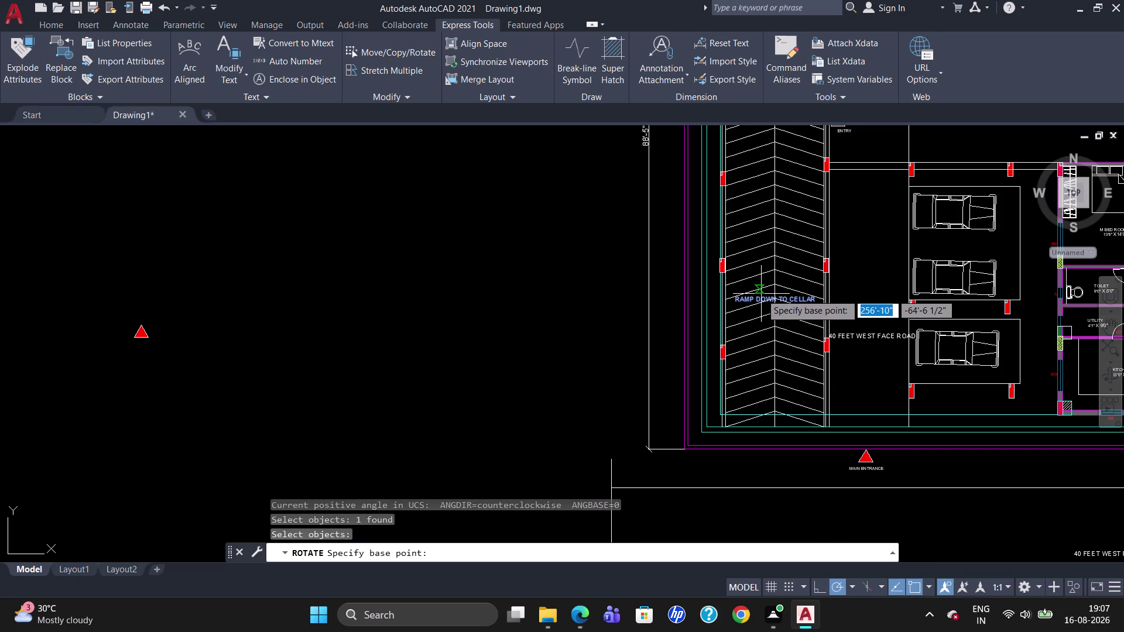
click(763, 298)
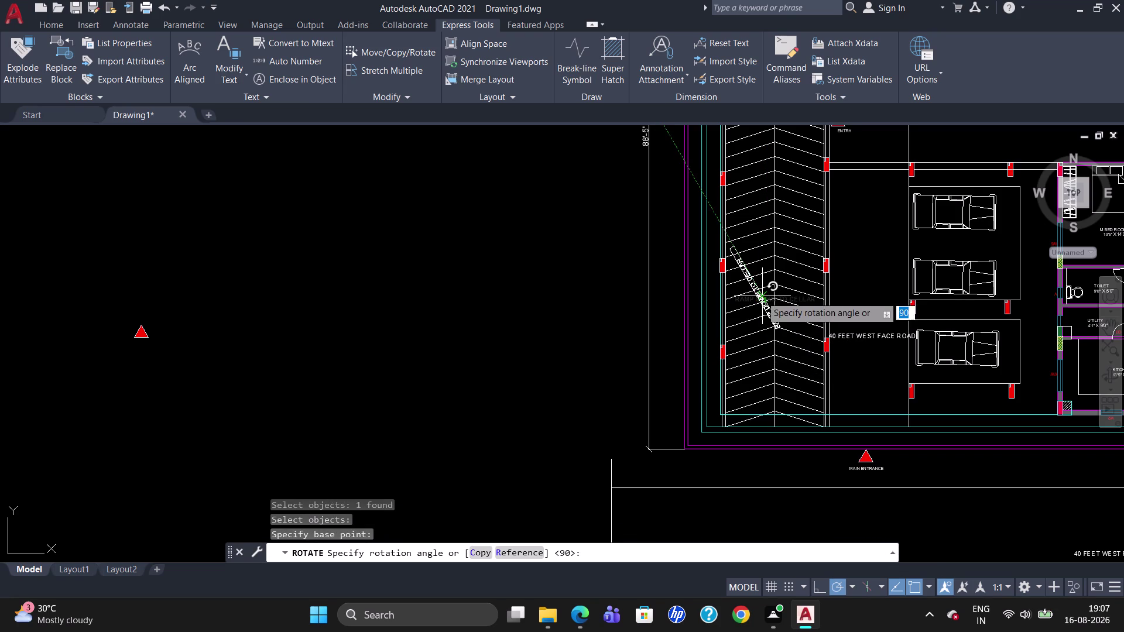
click(769, 255)
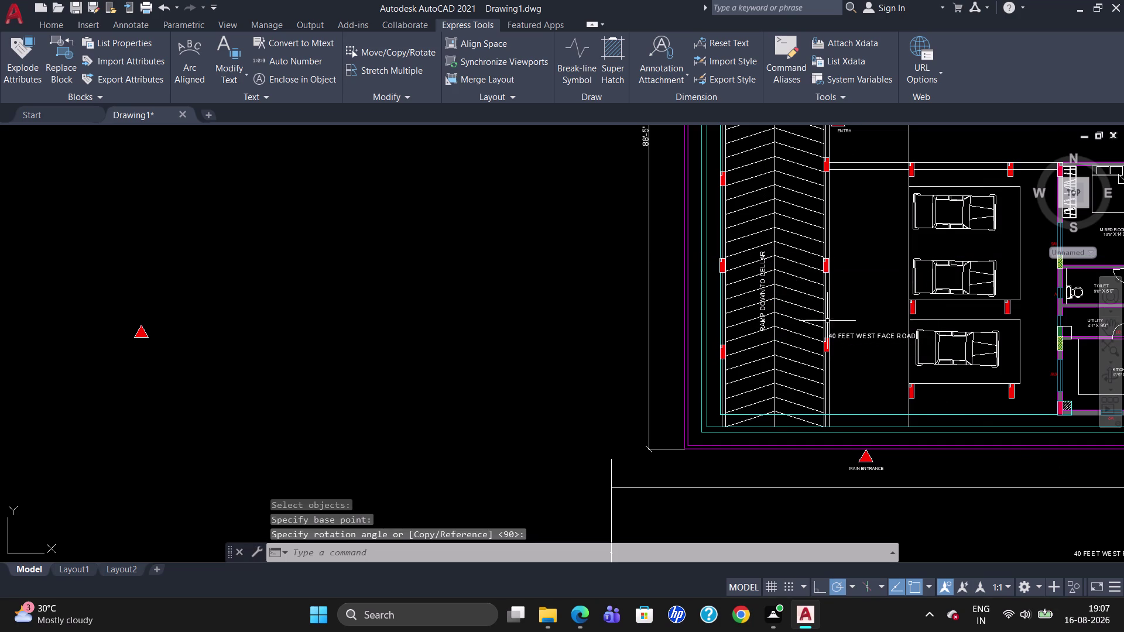
Rotate the copied 40 FEET WEST FACE ROAD label to stand upright.
click(857, 339)
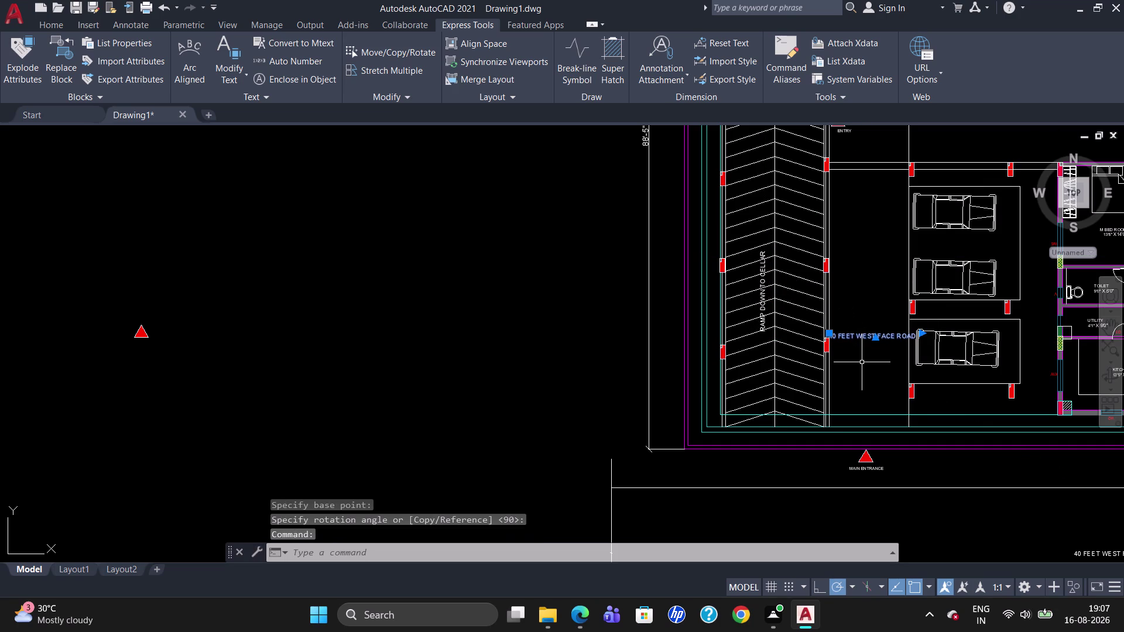
text(RO)
key(Return)
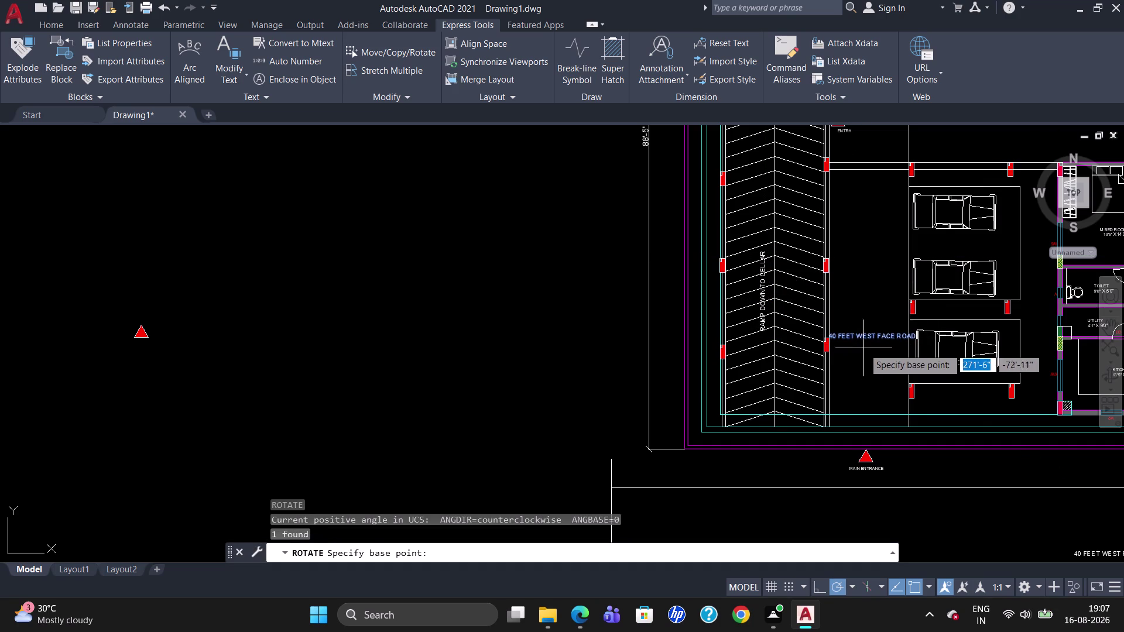
click(866, 335)
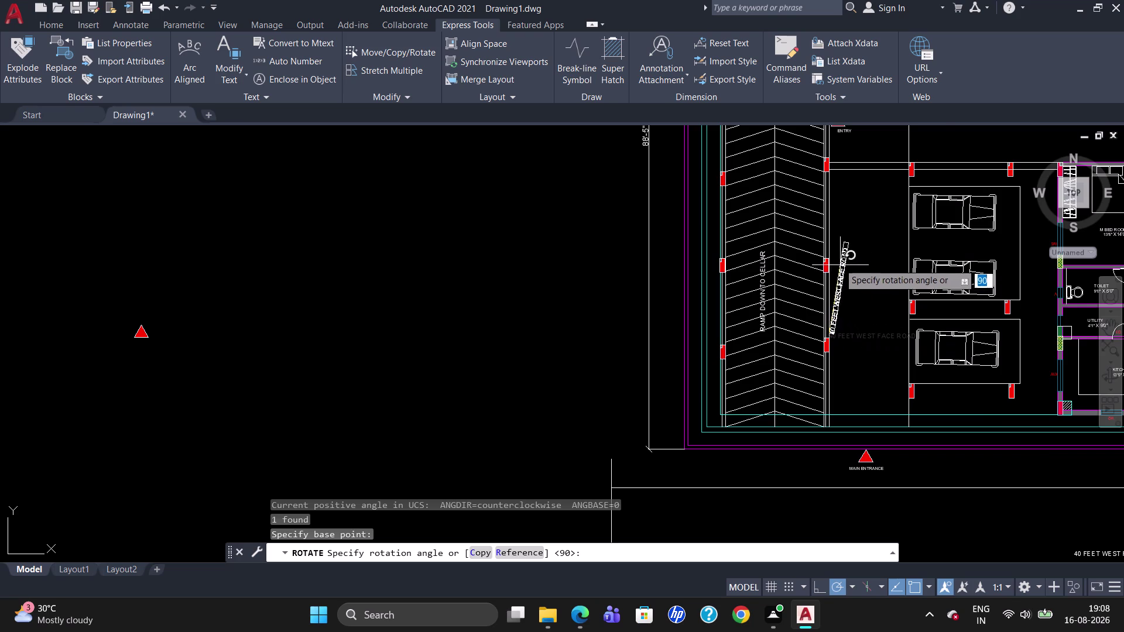
click(831, 253)
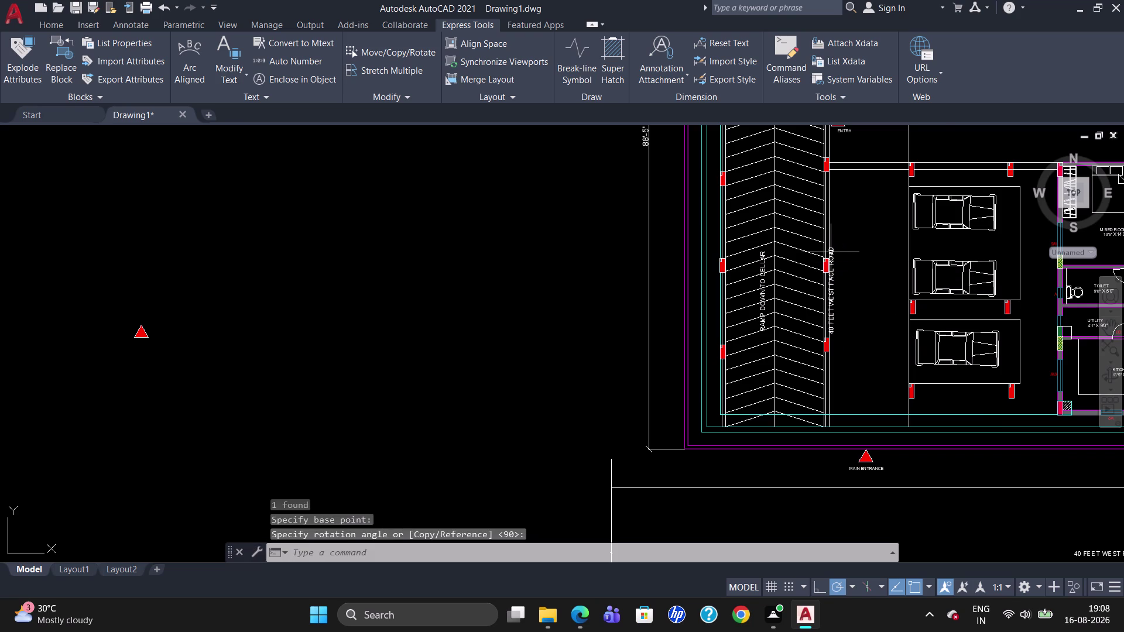
Move the vertical road label into the driveway strip beside the parked cars.
click(831, 266)
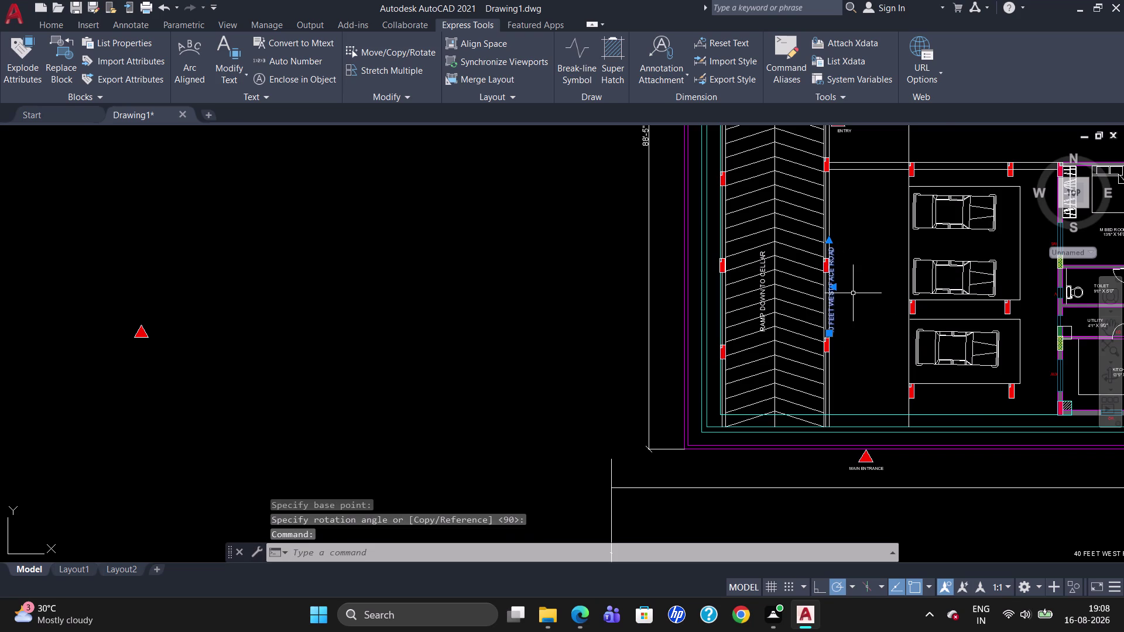
key(m)
key(Return)
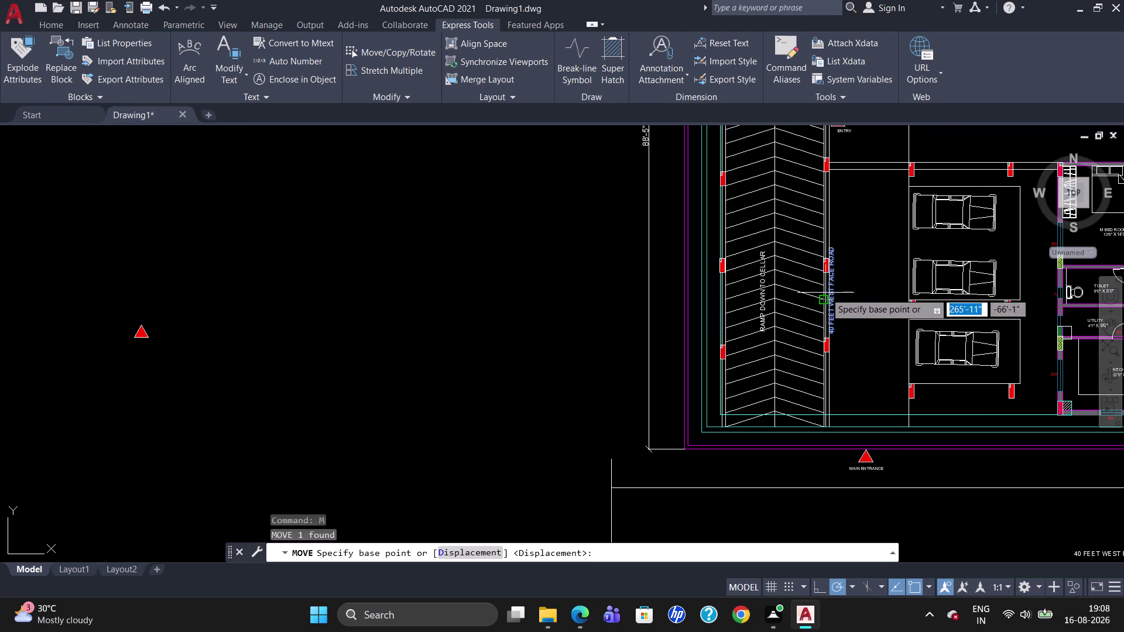
click(831, 307)
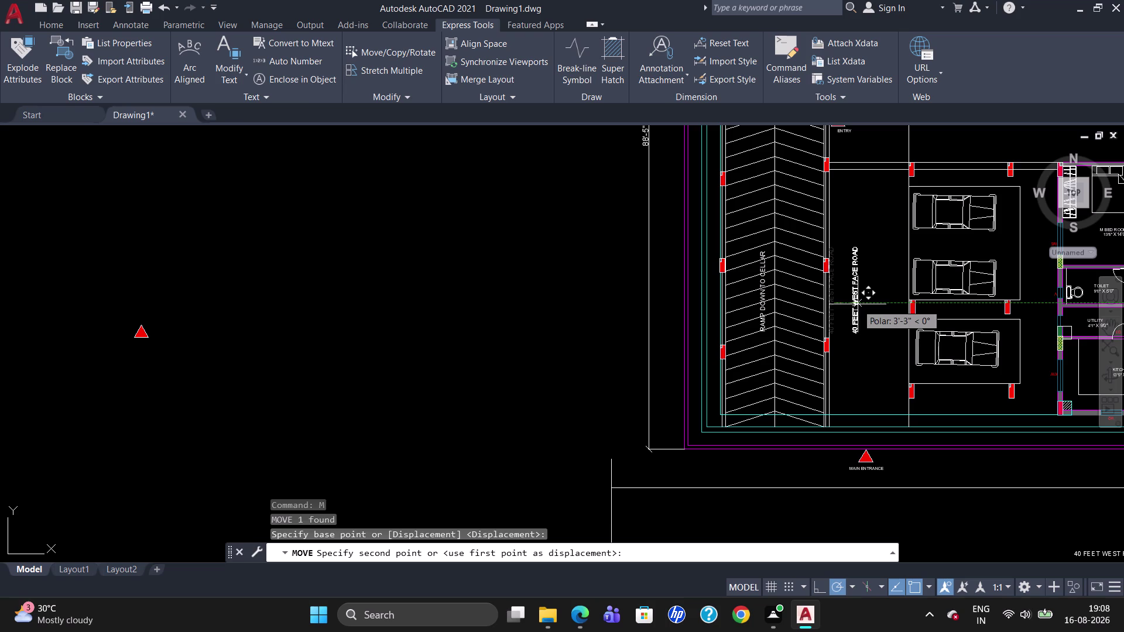
click(859, 304)
Replace the vertical label's old wording with 12'0" WIDE DRIVEWAY.
double_click(857, 304)
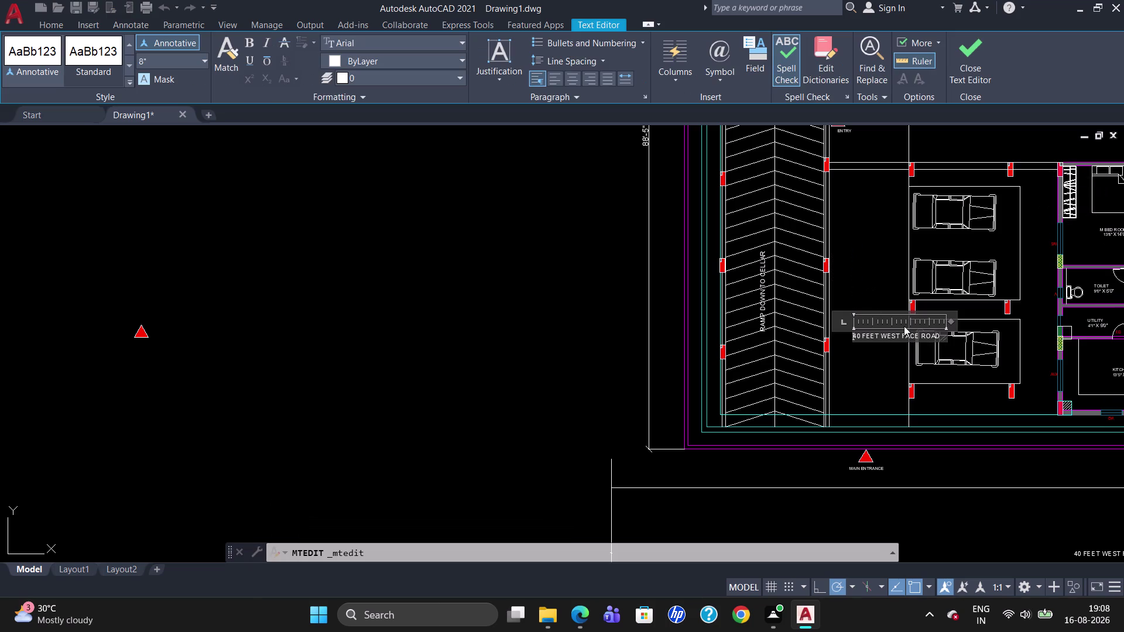
key(Right)
key(Right)
key(Right)
key(BackSpace)
key(BackSpace)
key(BackSpace)
text(12)
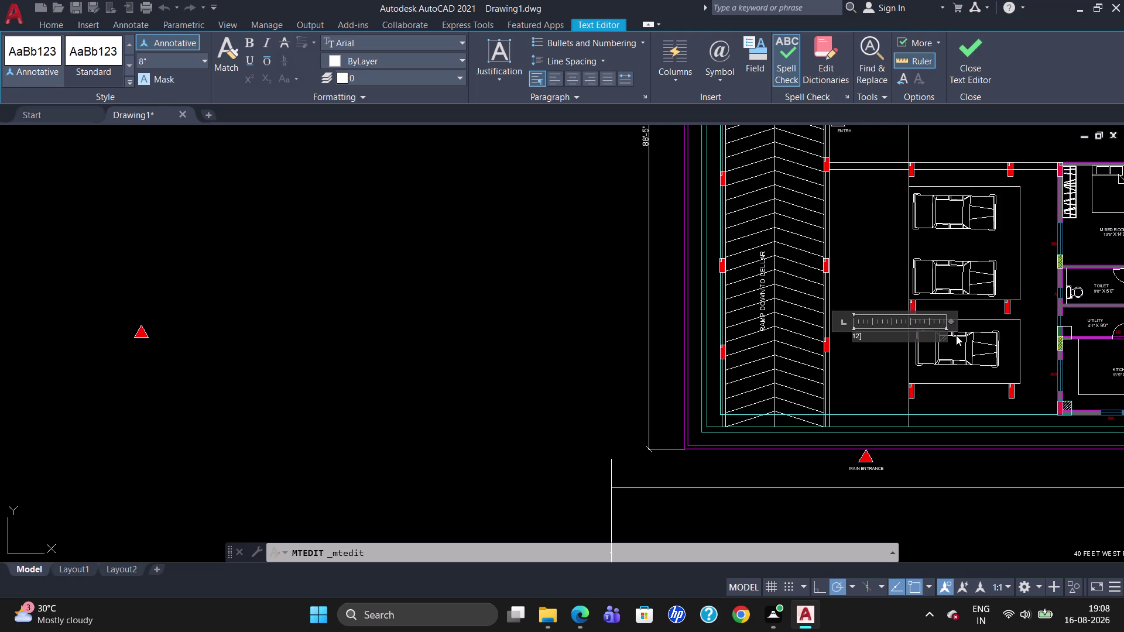
text('0)
key(shift+quotedbl)
key(space)
text(WI)
text(DE)
key(space)
text(DR)
text(IVEWAY)
key(Escape)
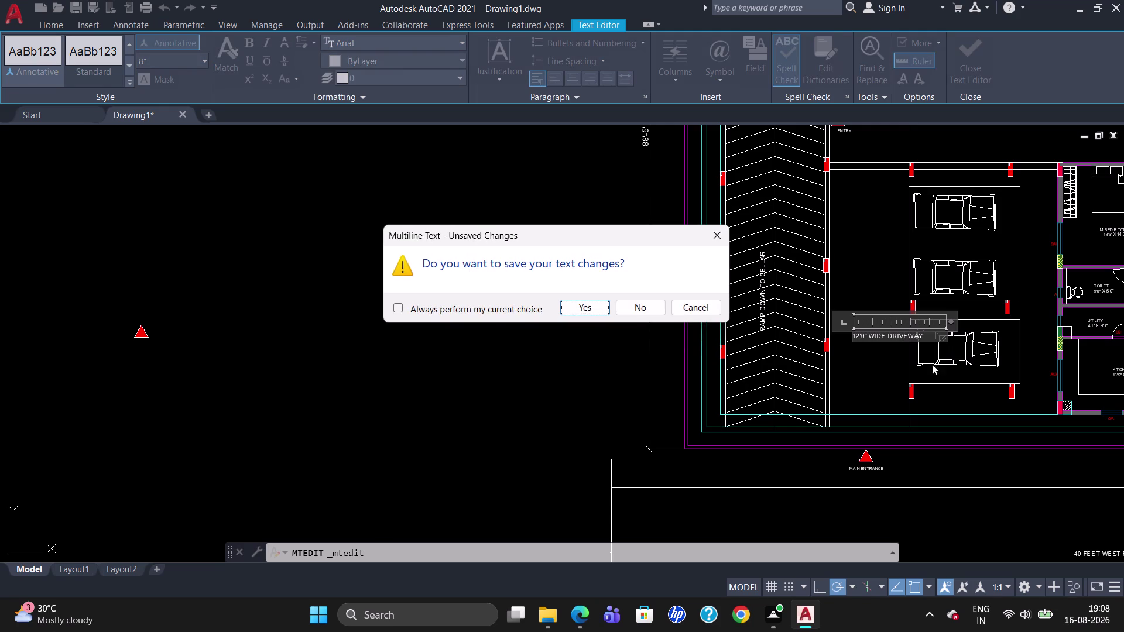
Keep the text changes and select the driveway label.
click(890, 380)
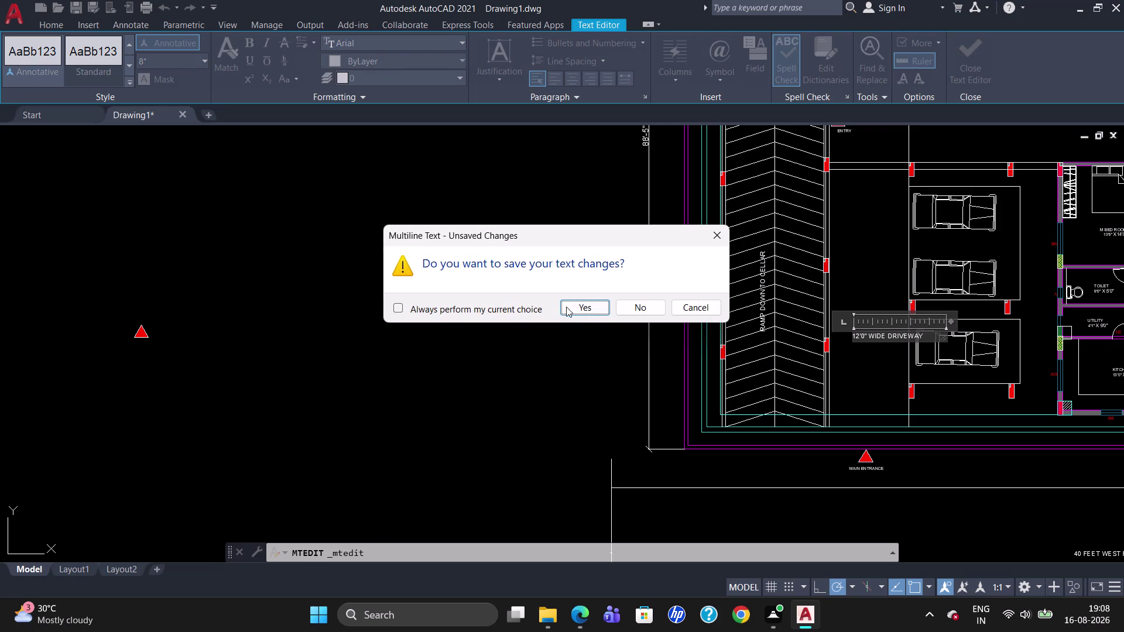
click(569, 306)
click(854, 306)
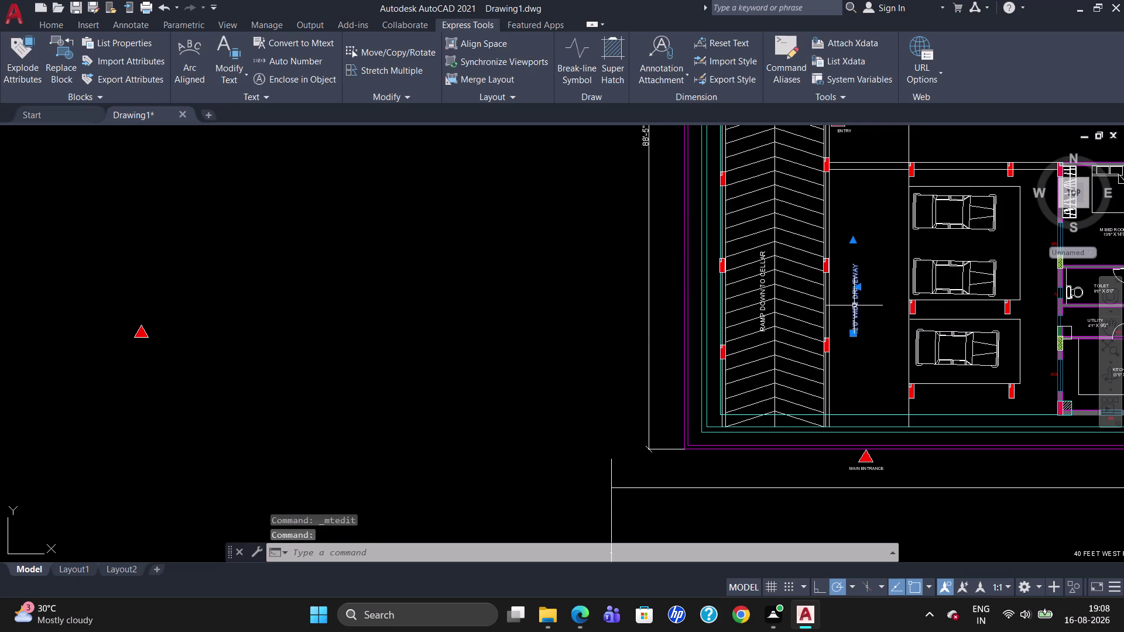
Set the RAMP DOWN TO CELLAR and 12'0" WIDE DRIVEWAY labels' colour to Green in Properties.
click(764, 303)
right_click(764, 303)
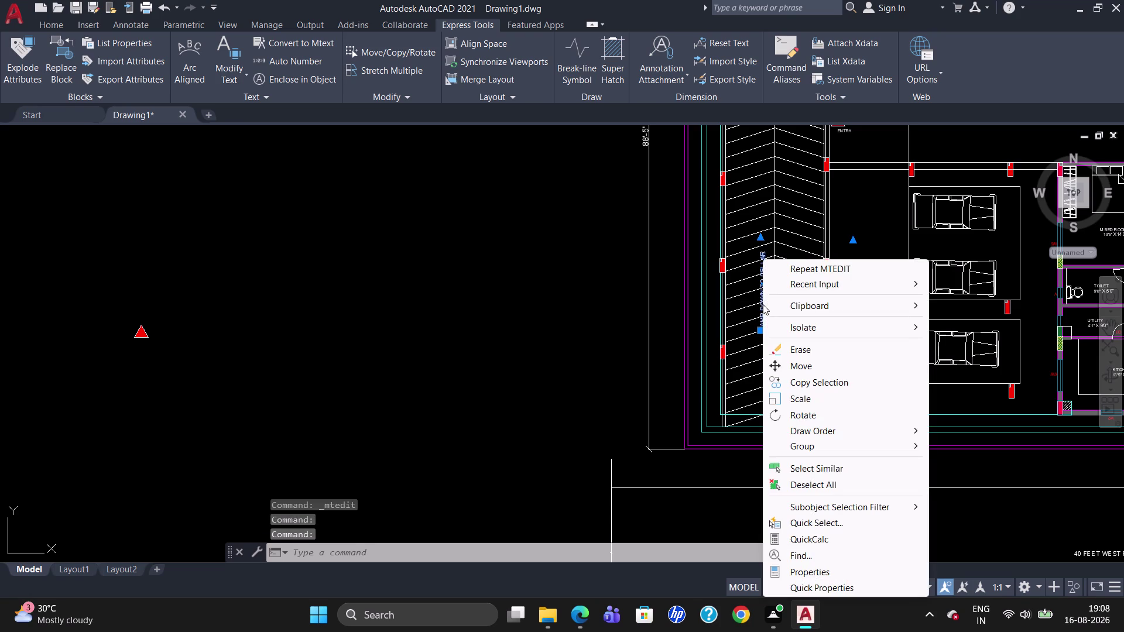
click(822, 578)
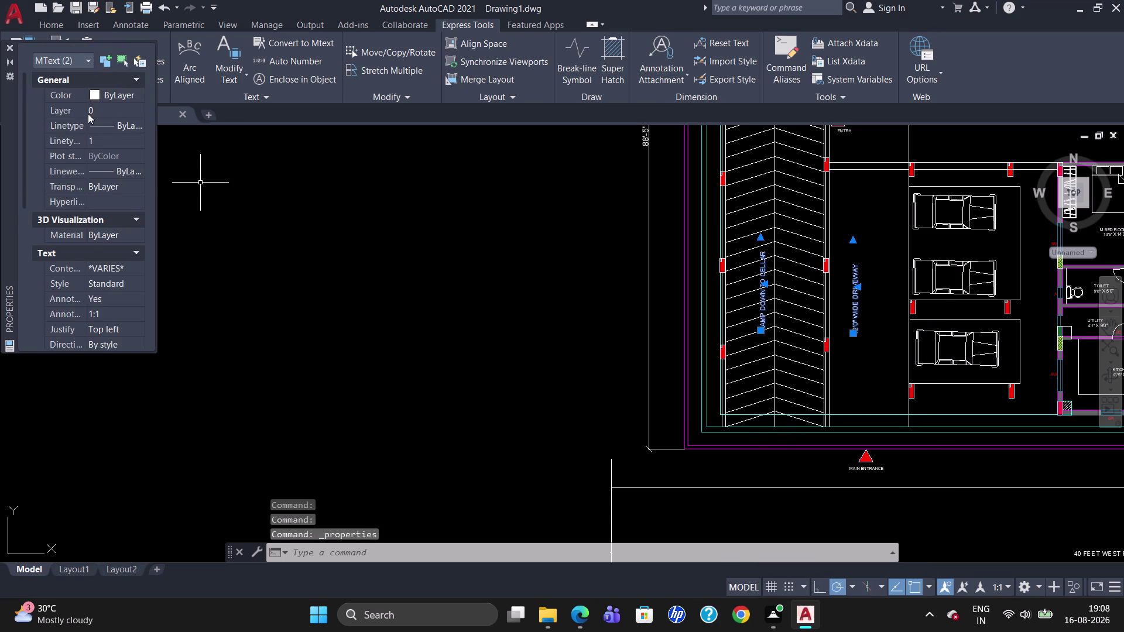
scroll(down, 3)
scroll(up, 3)
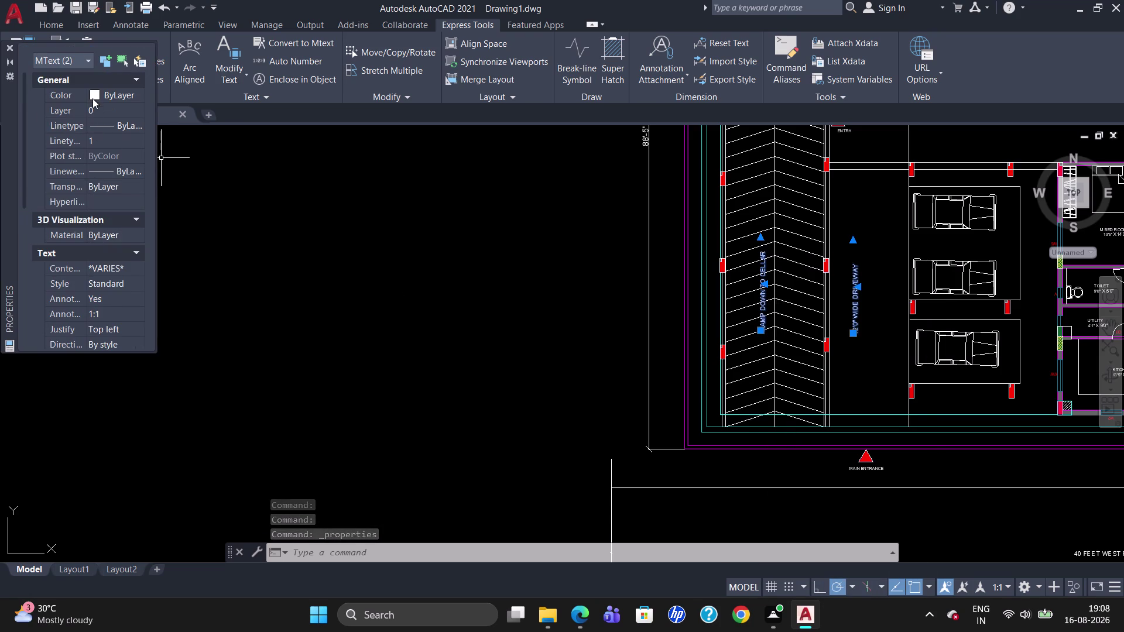
click(92, 95)
click(91, 96)
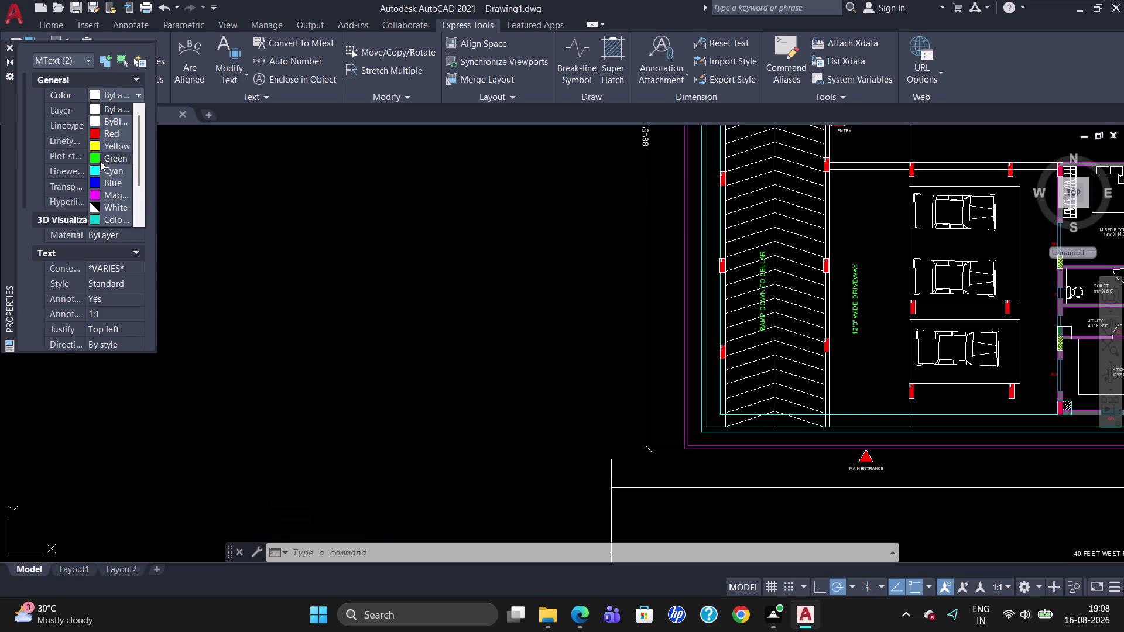
click(96, 157)
key(Escape)
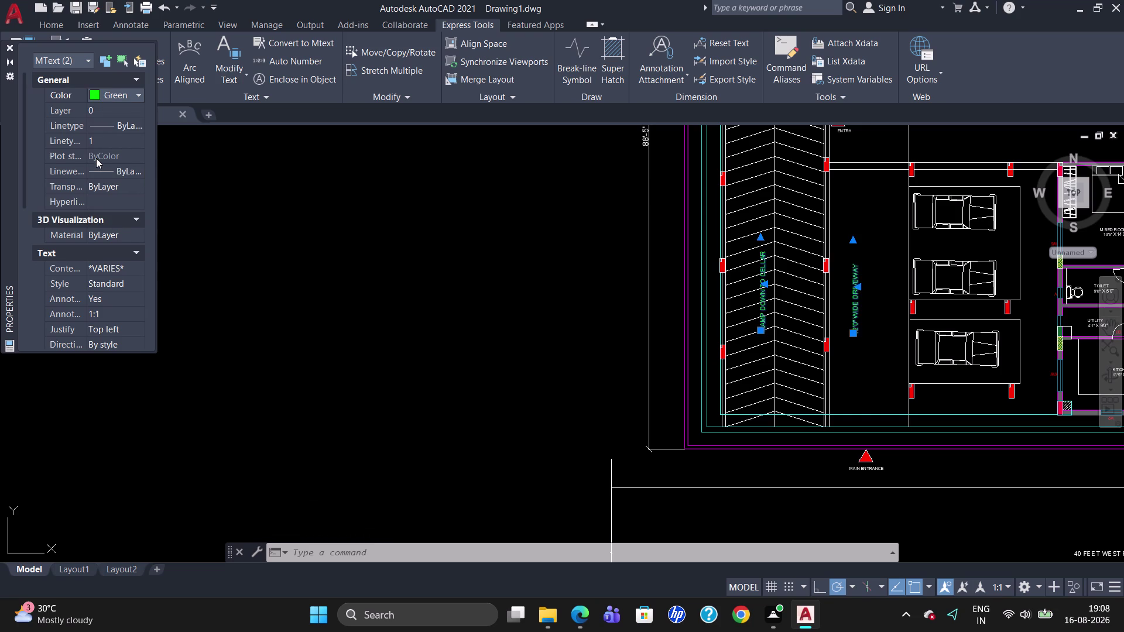
key(Escape)
click(9, 47)
key(Escape)
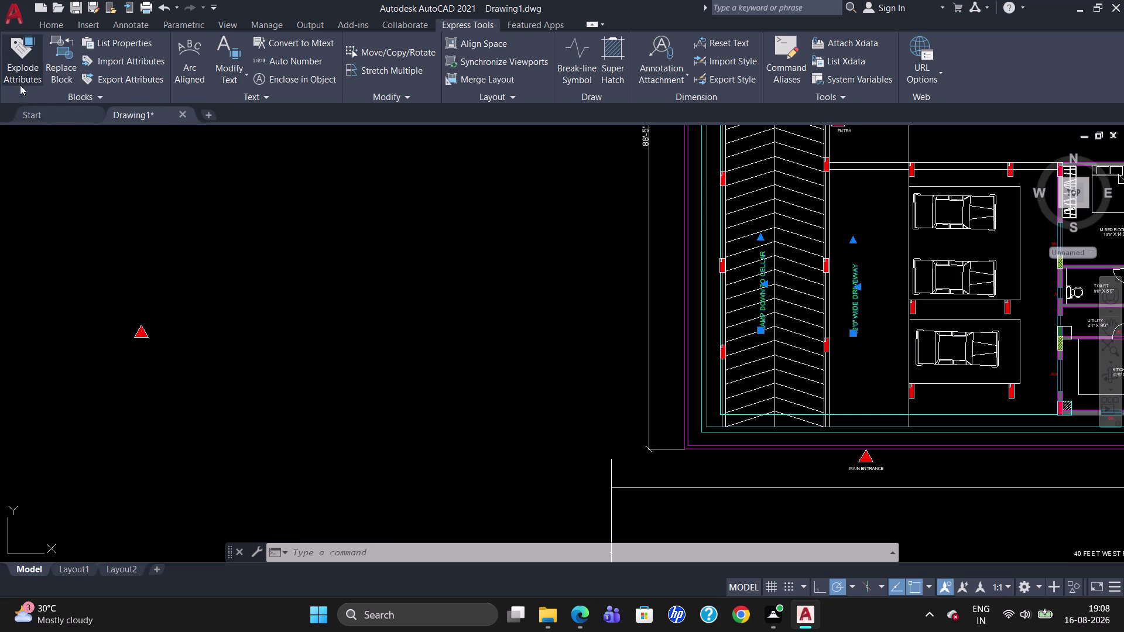
Zoom out, lasso the three stray objects left of the plan, and erase them.
scroll(down, 3)
scroll(up, 3)
scroll(down, 3)
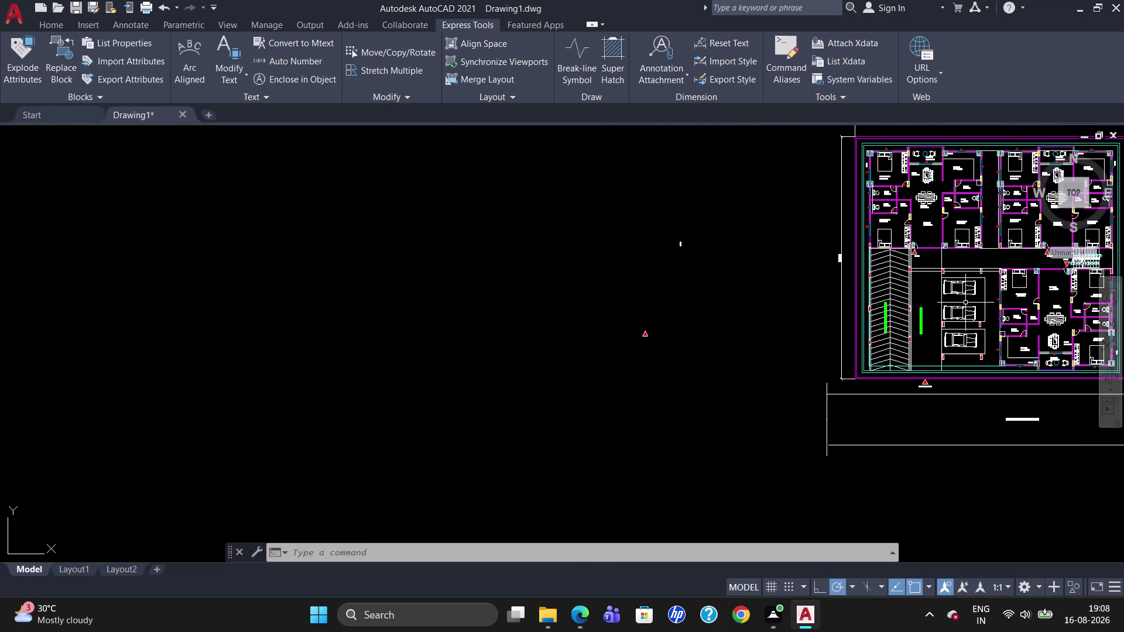
scroll(up, 3)
scroll(down, 3)
scroll(up, 3)
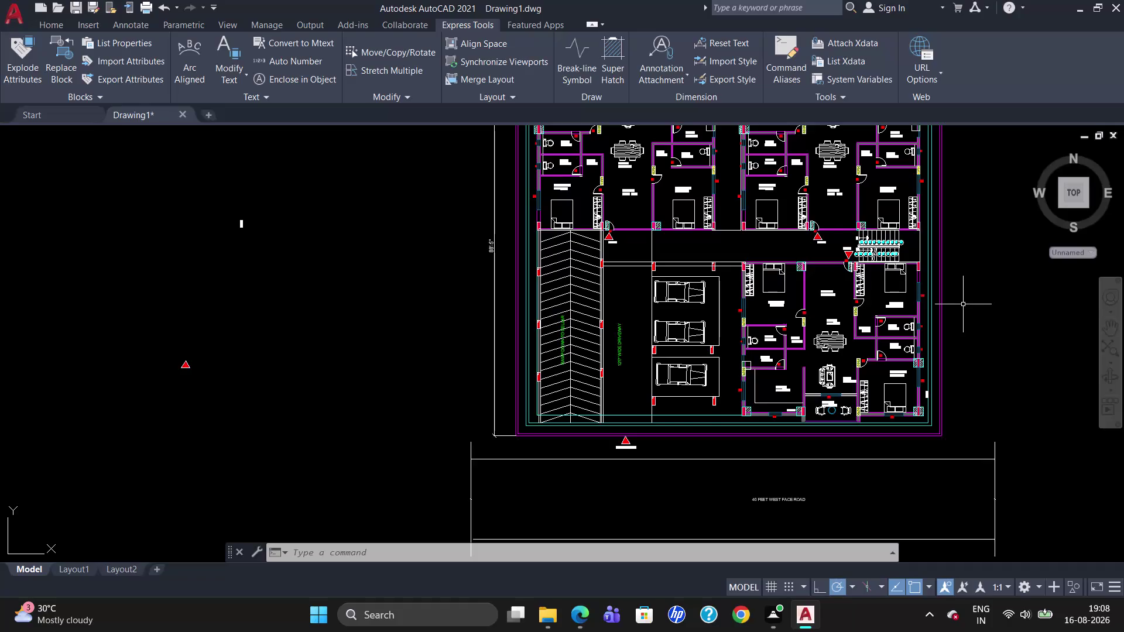
scroll(down, 3)
scroll(up, 3)
scroll(up, 3)
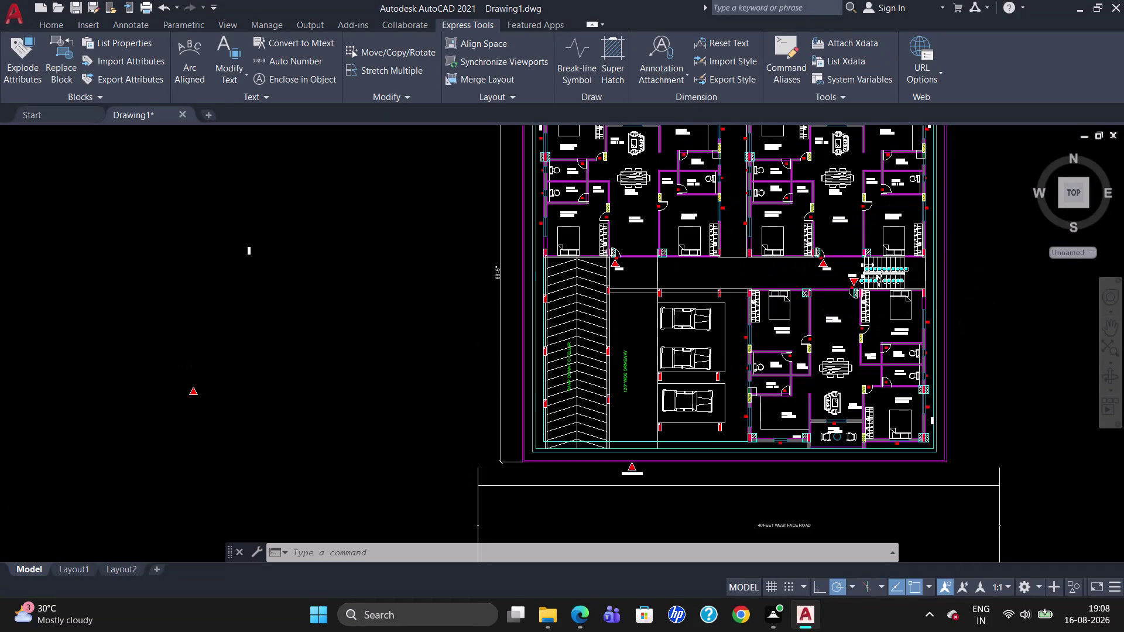
scroll(down, 3)
scroll(up, 3)
scroll(down, 3)
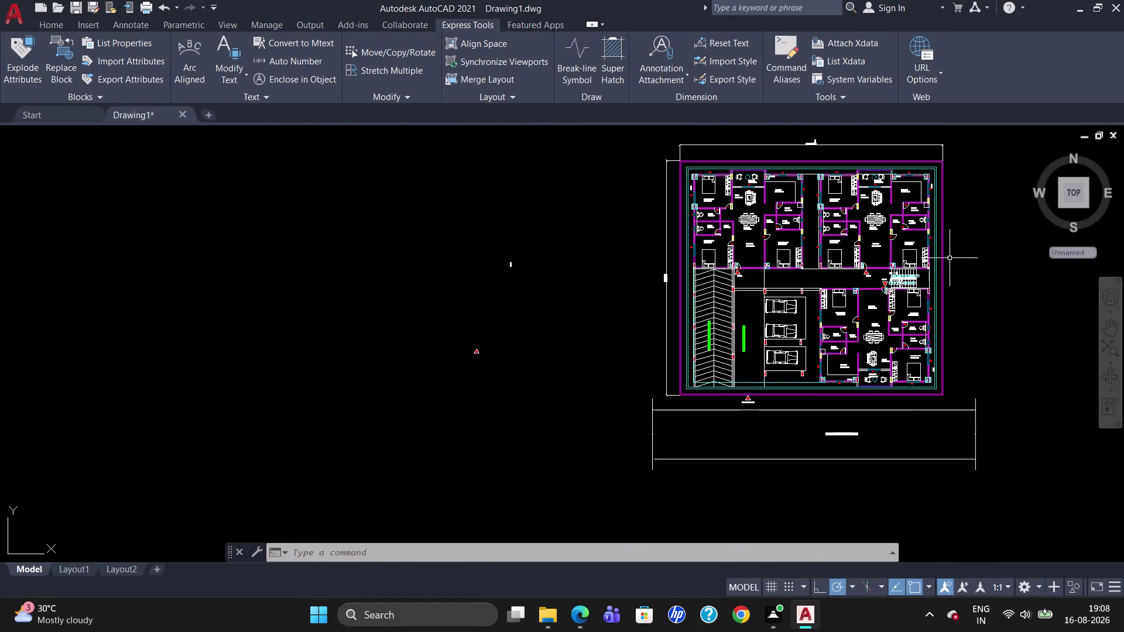
scroll(up, 3)
scroll(down, 3)
scroll(up, 3)
scroll(down, 3)
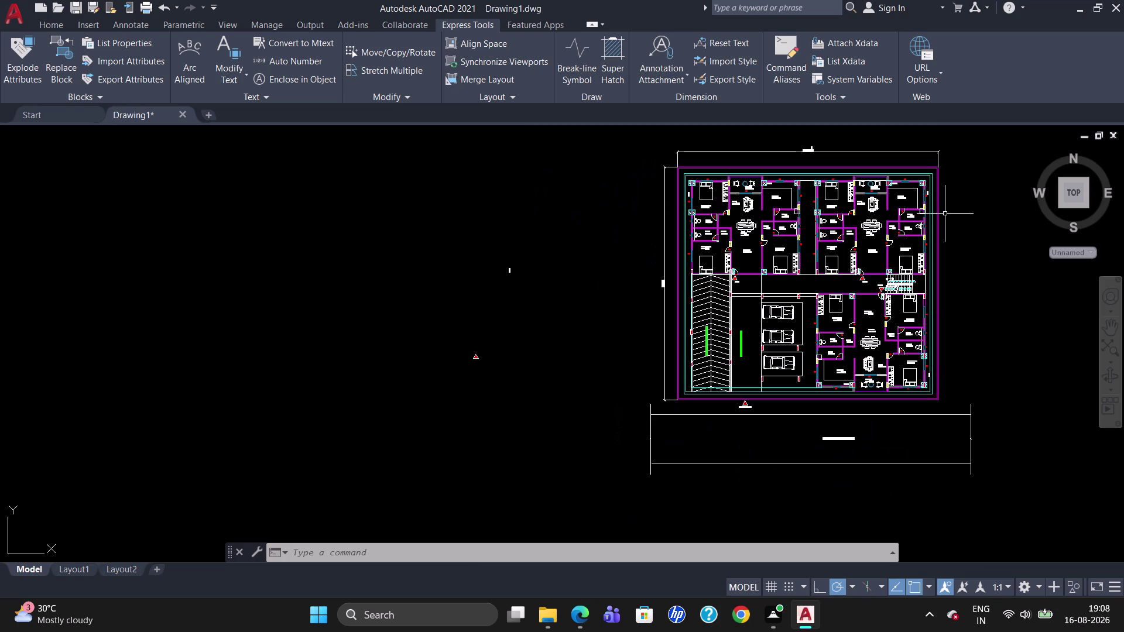
drag(539, 272, 492, 345)
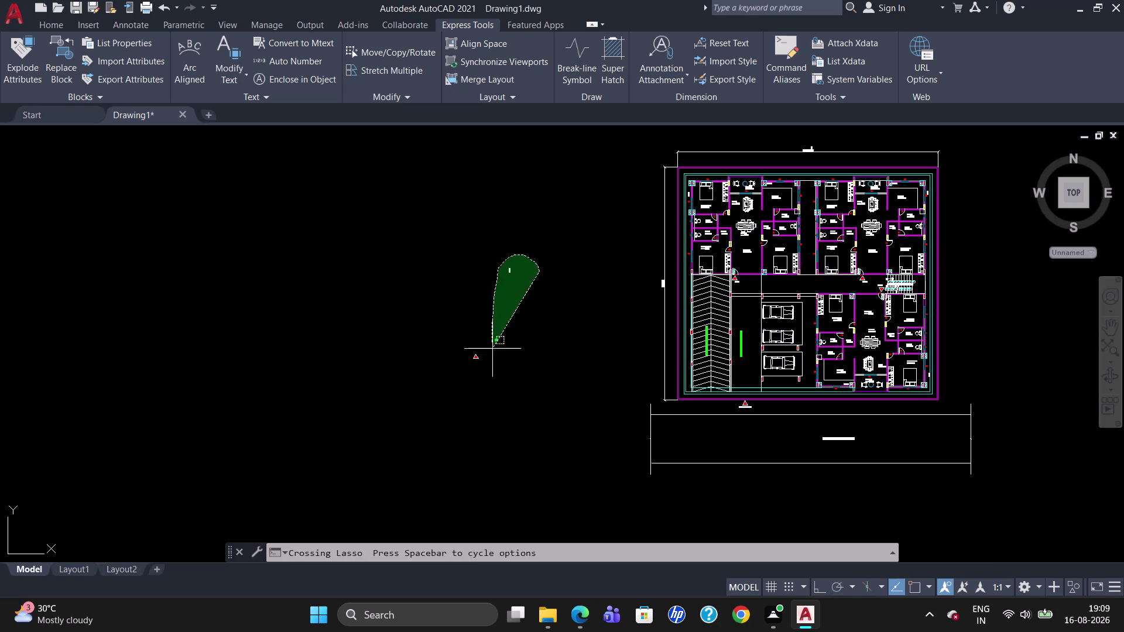
drag(493, 345, 513, 431)
drag(548, 368, 399, 420)
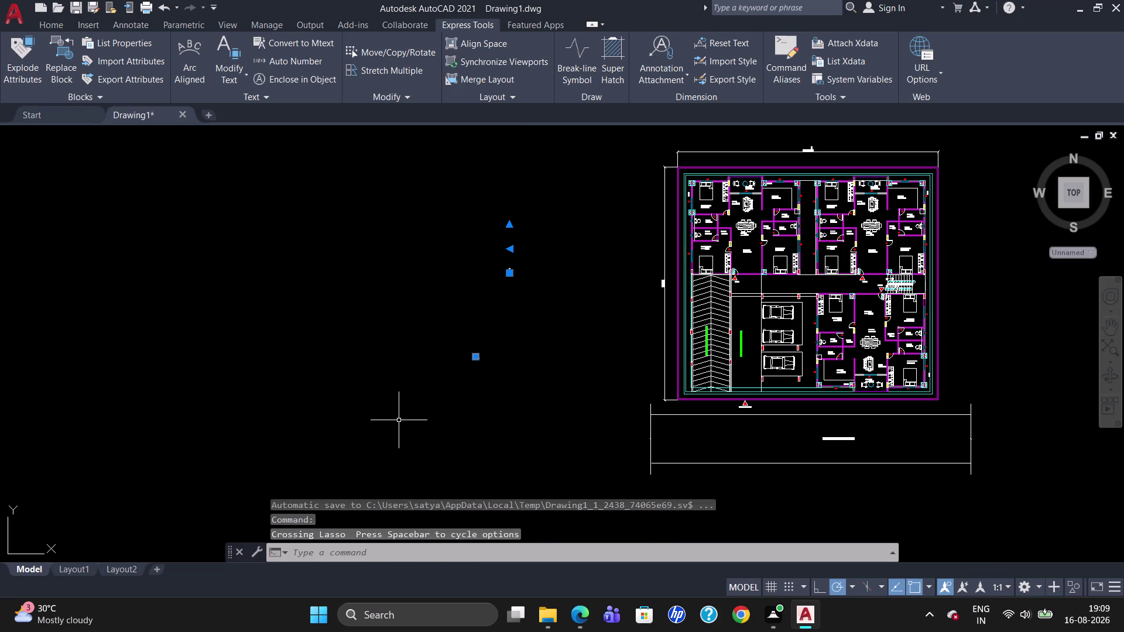
key(Delete)
Zoom back in on the plan and select the road label.
scroll(up, 3)
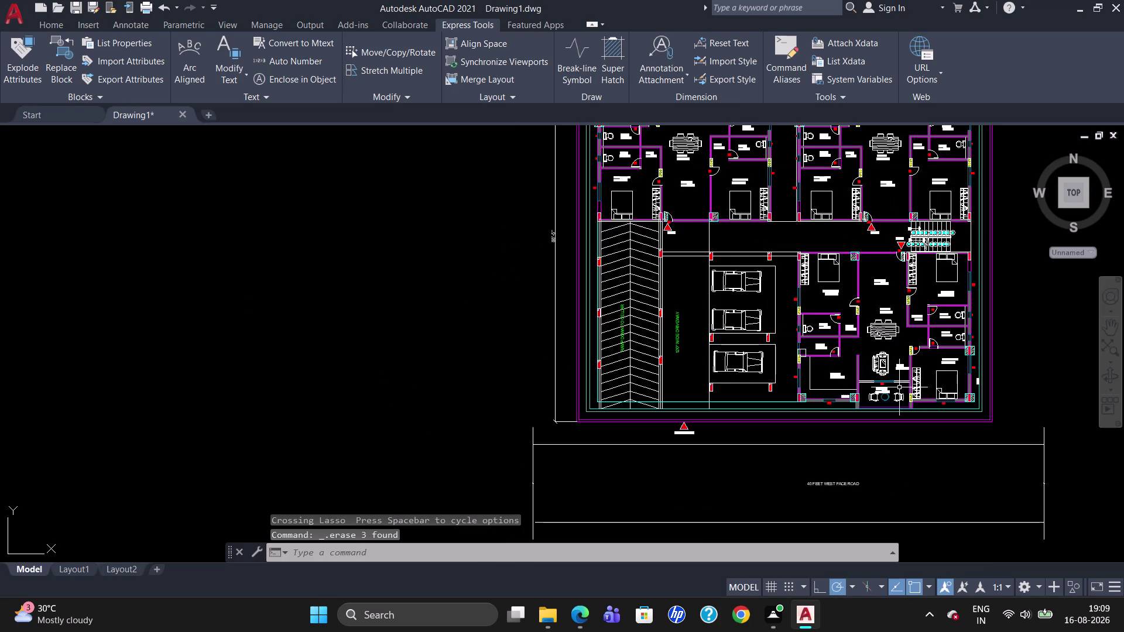
scroll(down, 3)
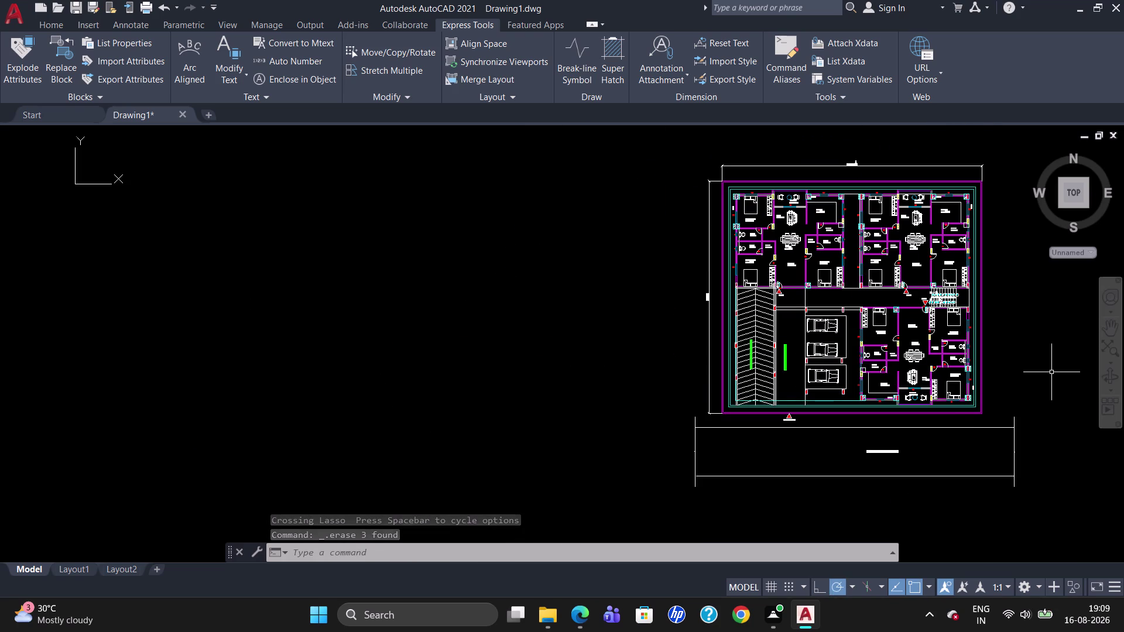
scroll(up, 3)
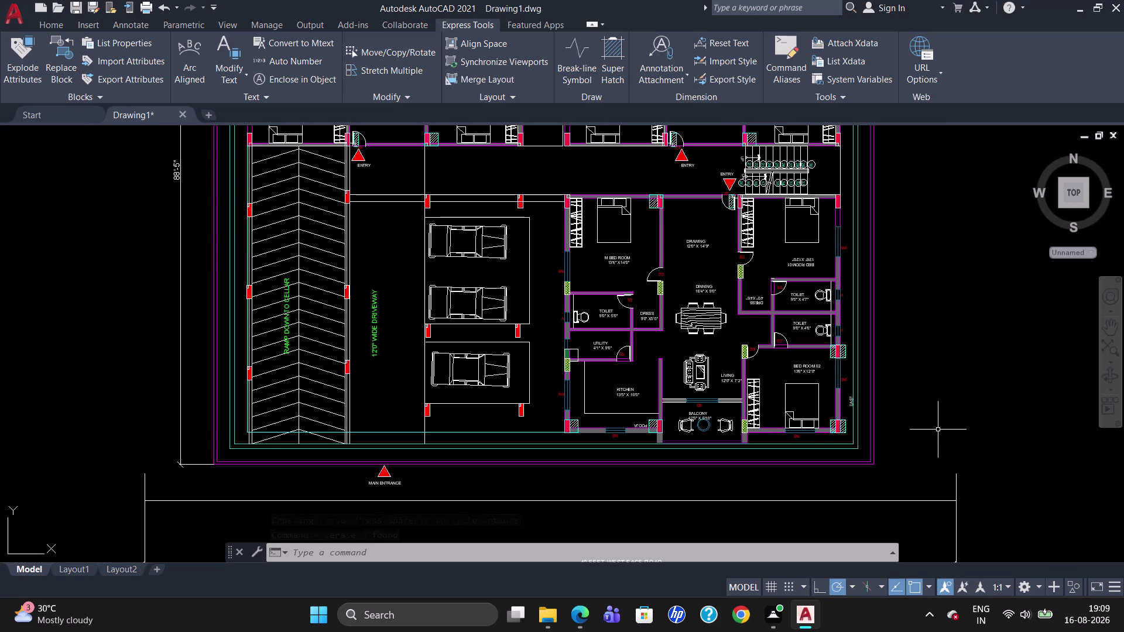
scroll(down, 3)
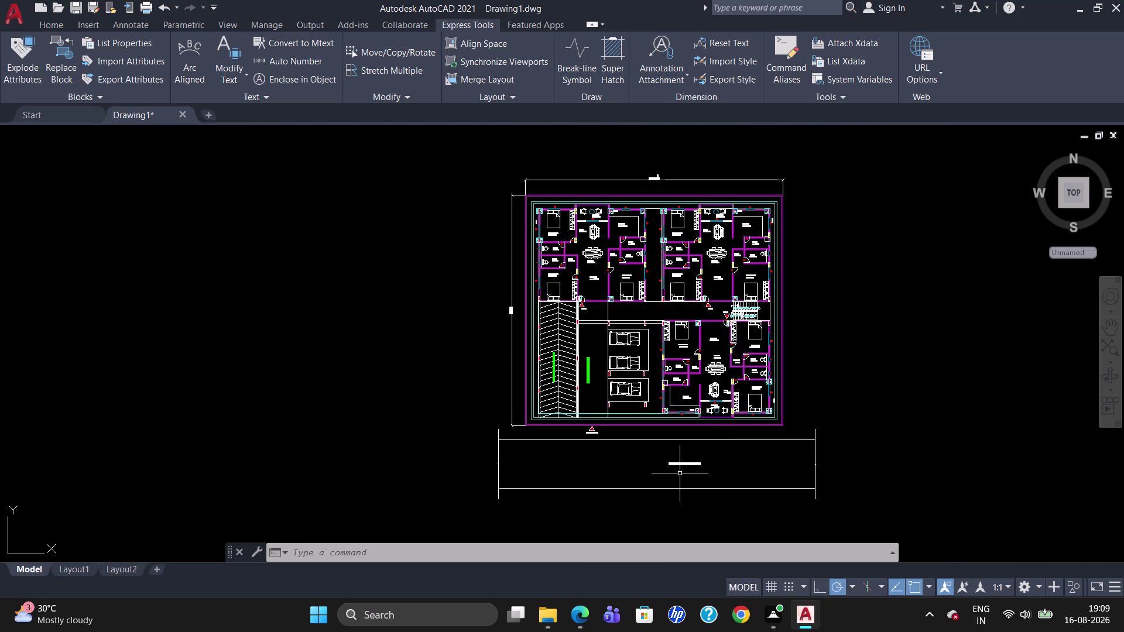
scroll(up, 3)
click(676, 466)
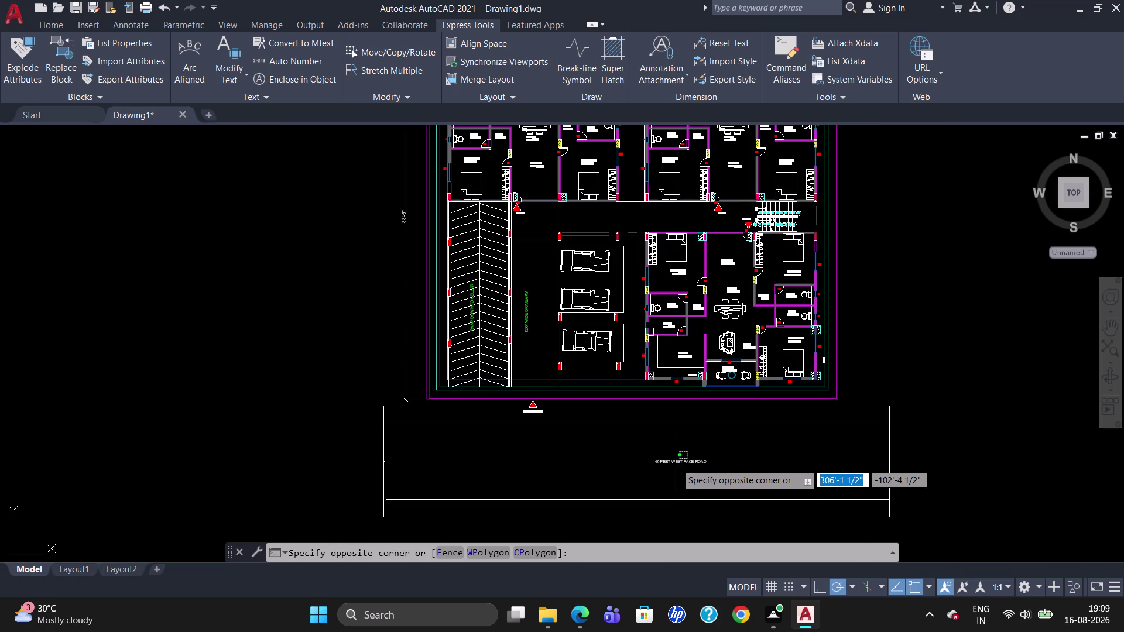
click(674, 463)
drag(655, 461, 625, 460)
click(618, 459)
Copy the 40 FEET WEST FACE ROAD label to a spot below the plan.
key(Escape)
scroll(up, 3)
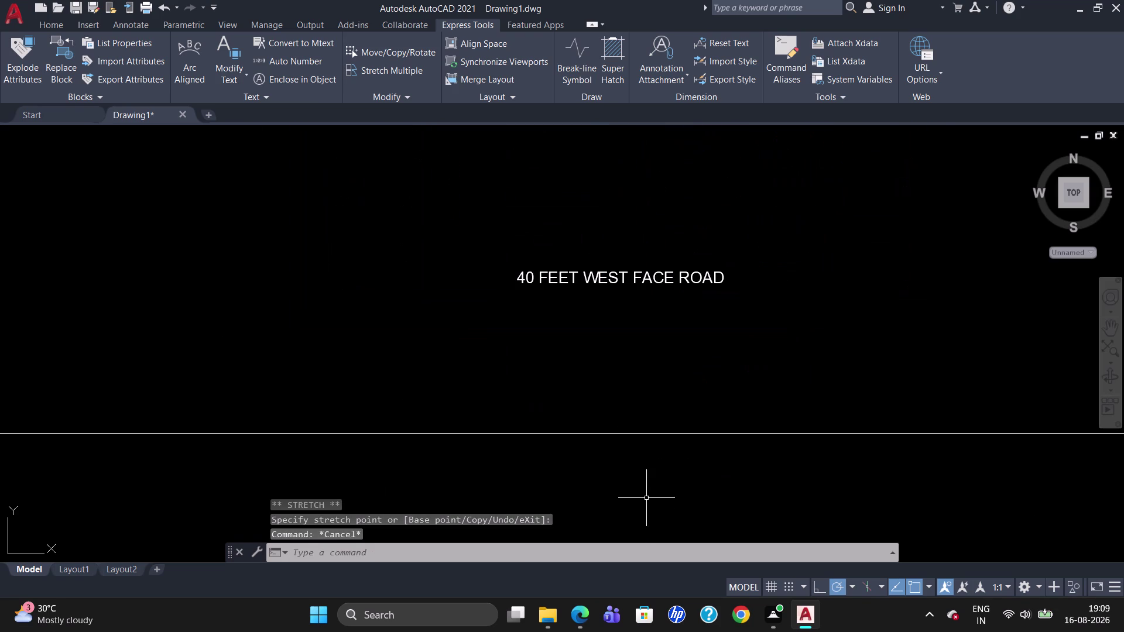
click(640, 274)
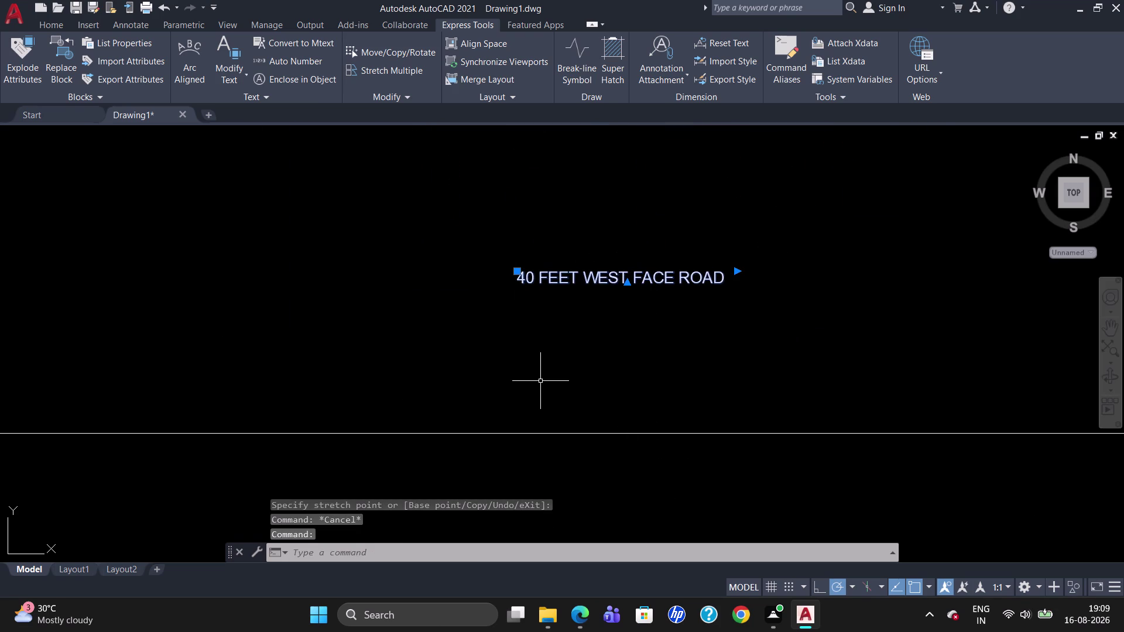
text(CO)
key(Return)
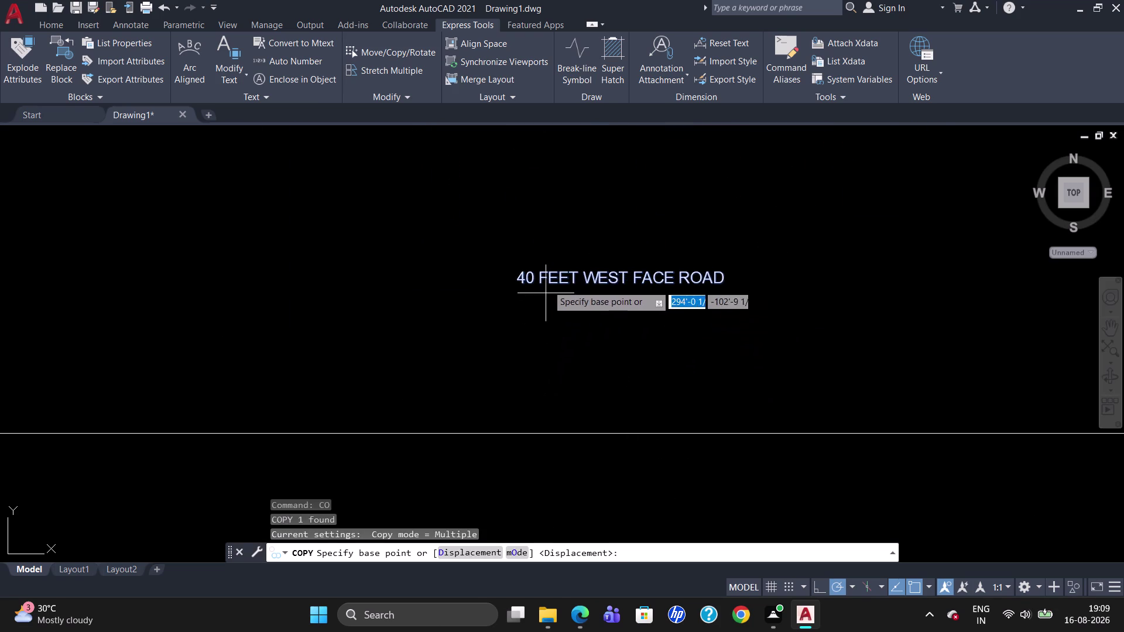
click(550, 276)
click(518, 480)
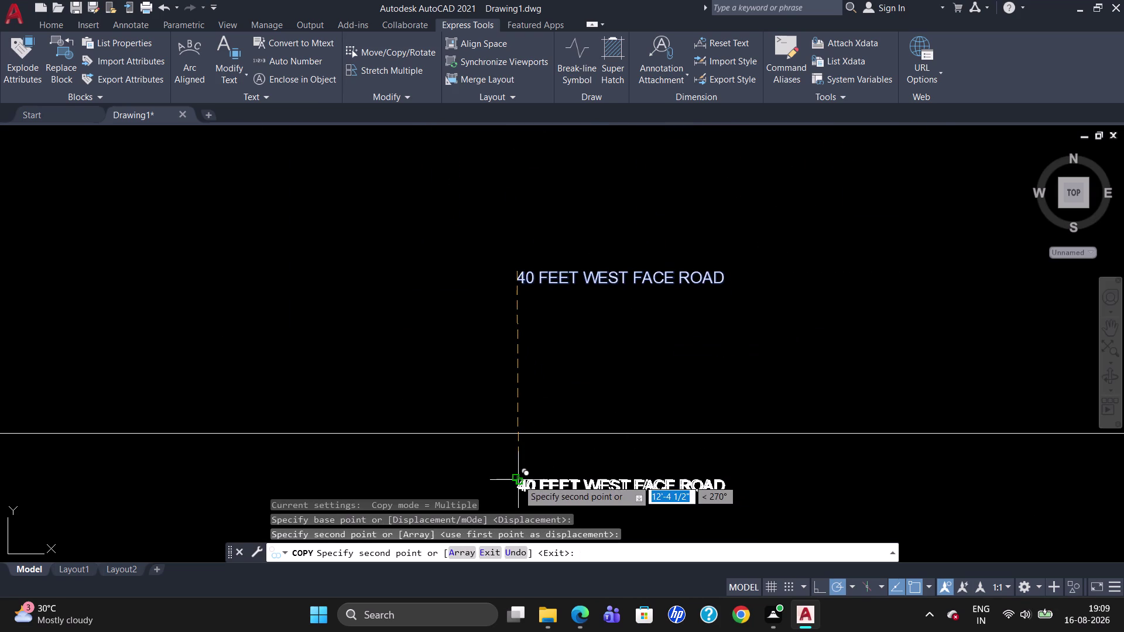
key(Escape)
Clear the copied label's wording, set text height 20, and turn on Bold.
double_click(542, 486)
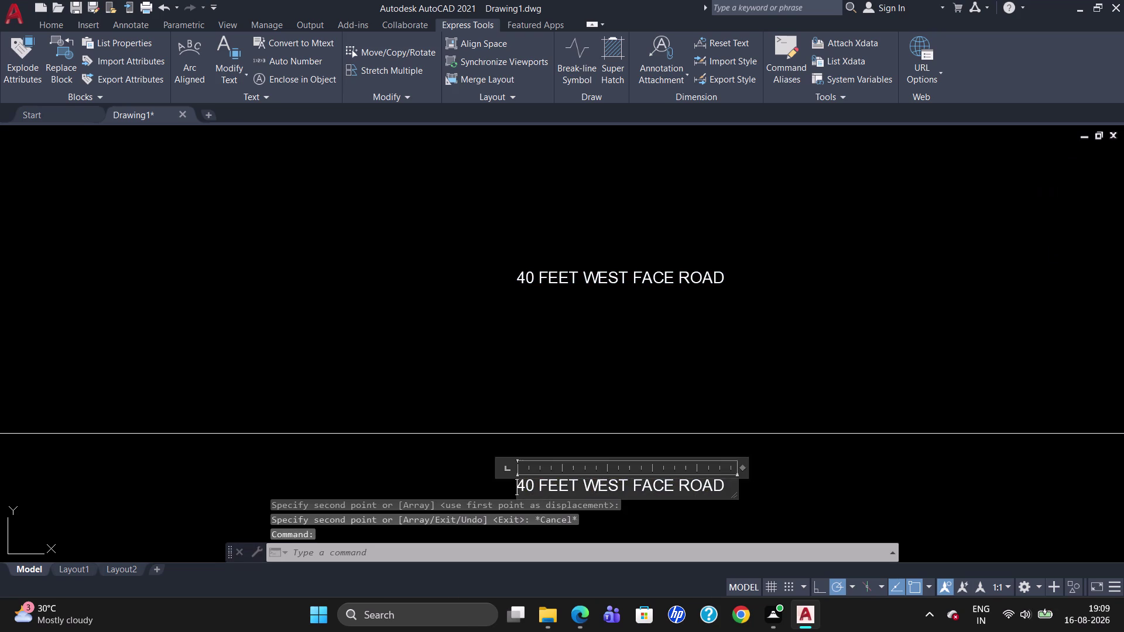
click(728, 488)
key(BackSpace)
key(BackSpace)
key(BackSpace)
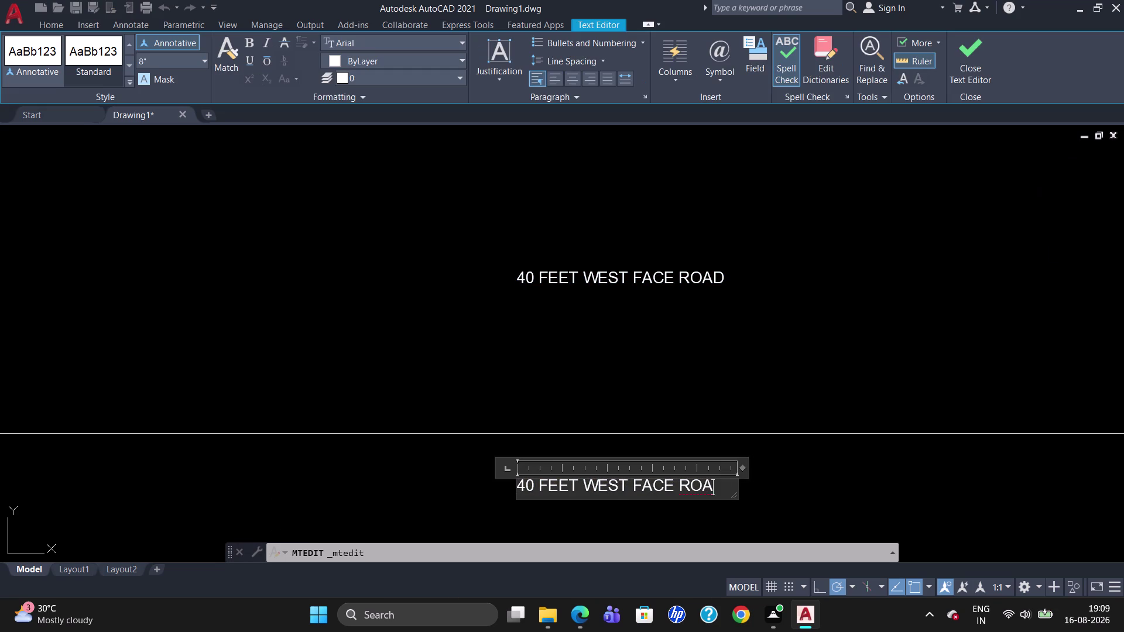
click(157, 64)
key(BackSpace)
text(2)
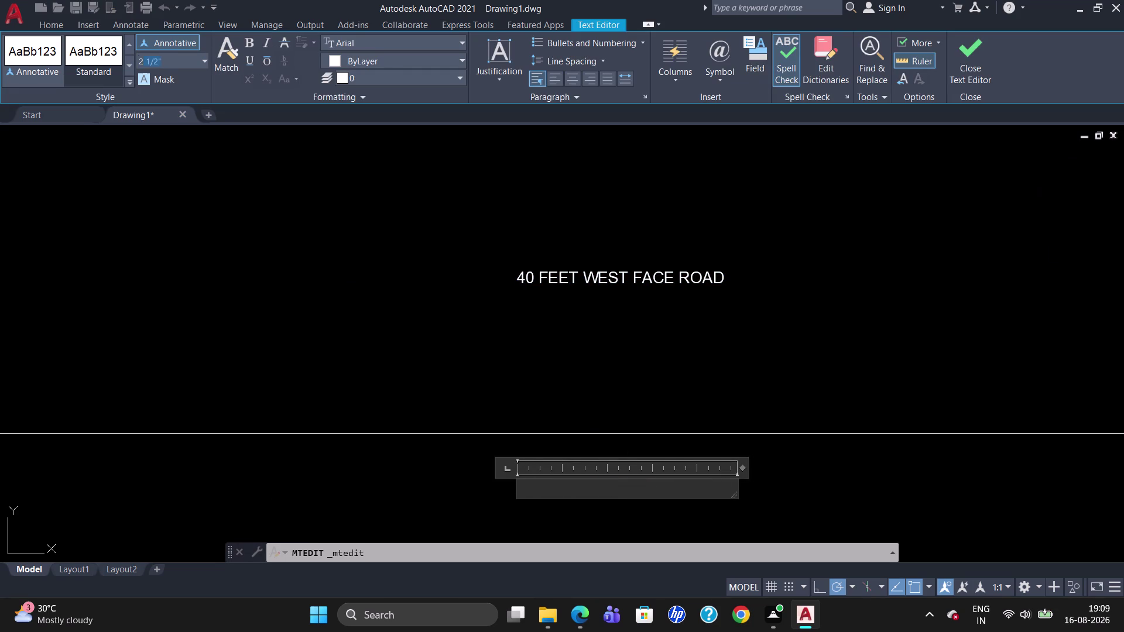
text(0)
key(Return)
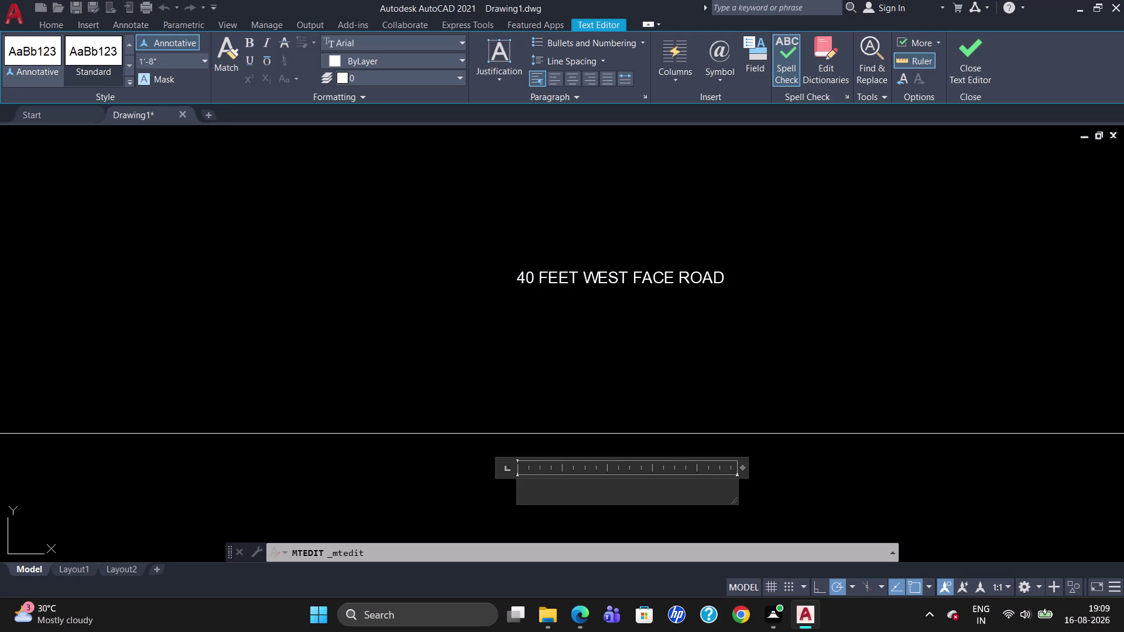
click(241, 44)
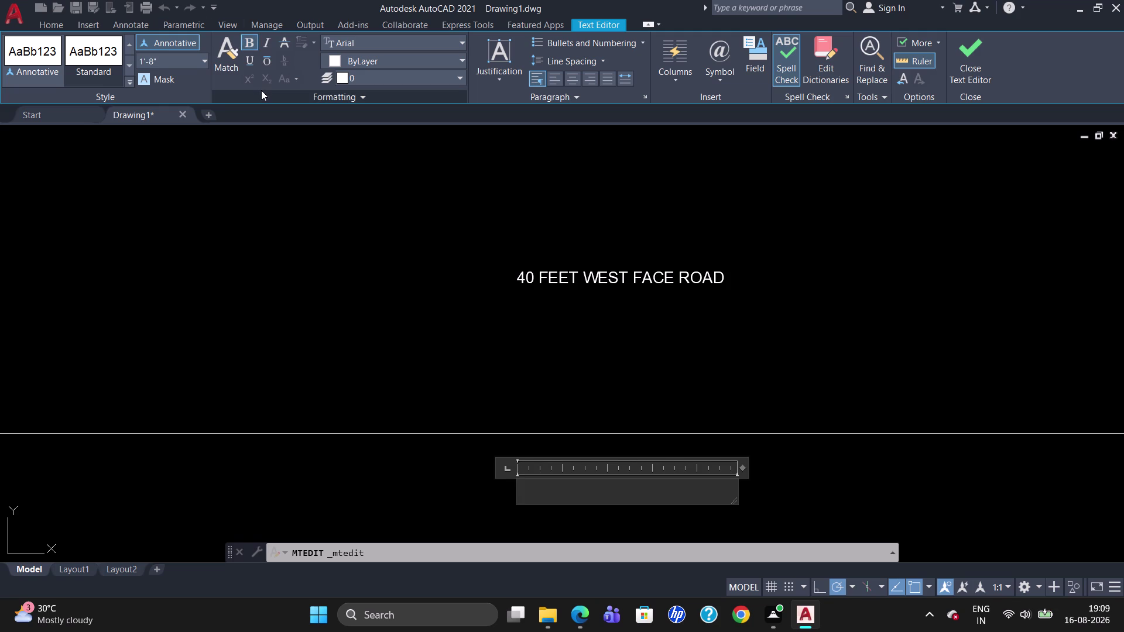
Type GROUND FLOOR, widen the text box to one line, and keep the changes.
text(GR)
click(547, 502)
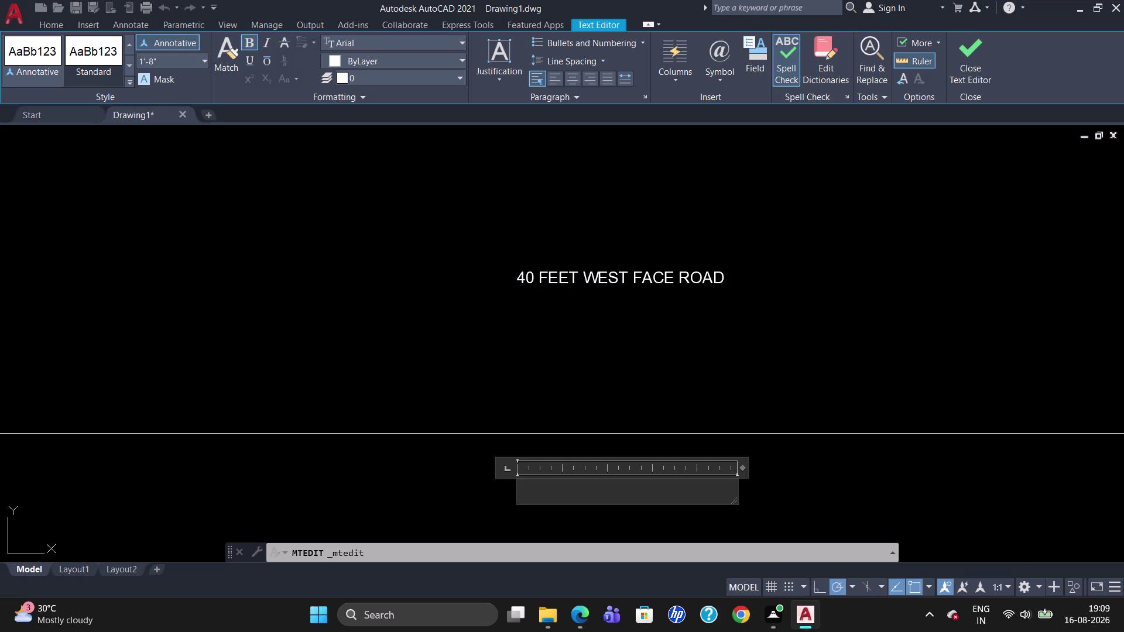
key(g)
text(ROUN)
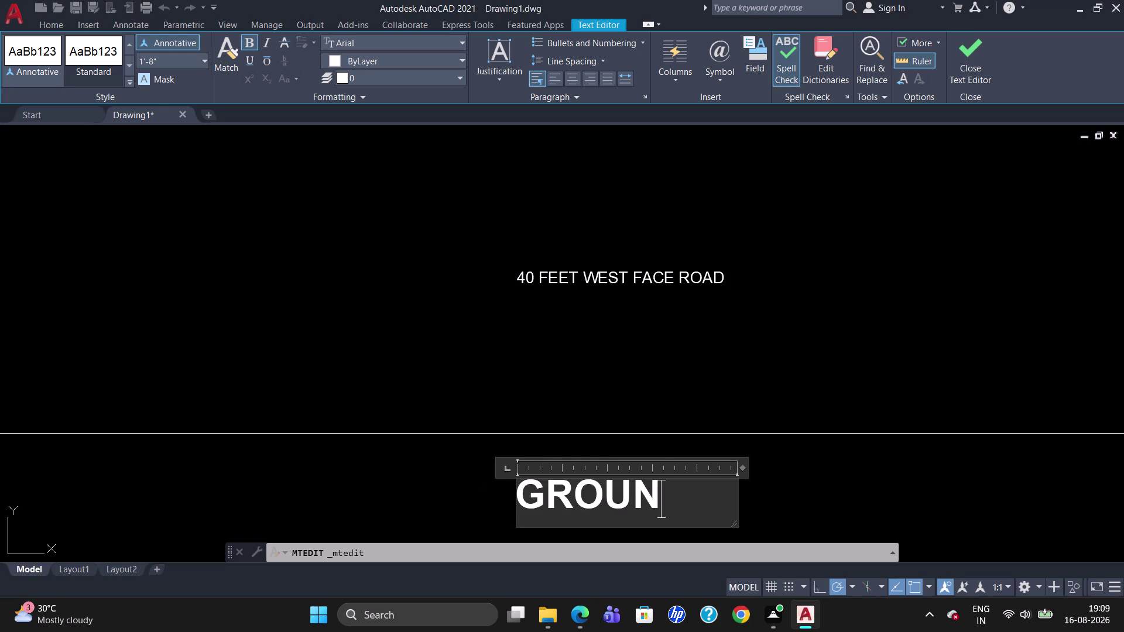
text(D)
key(space)
key(f)
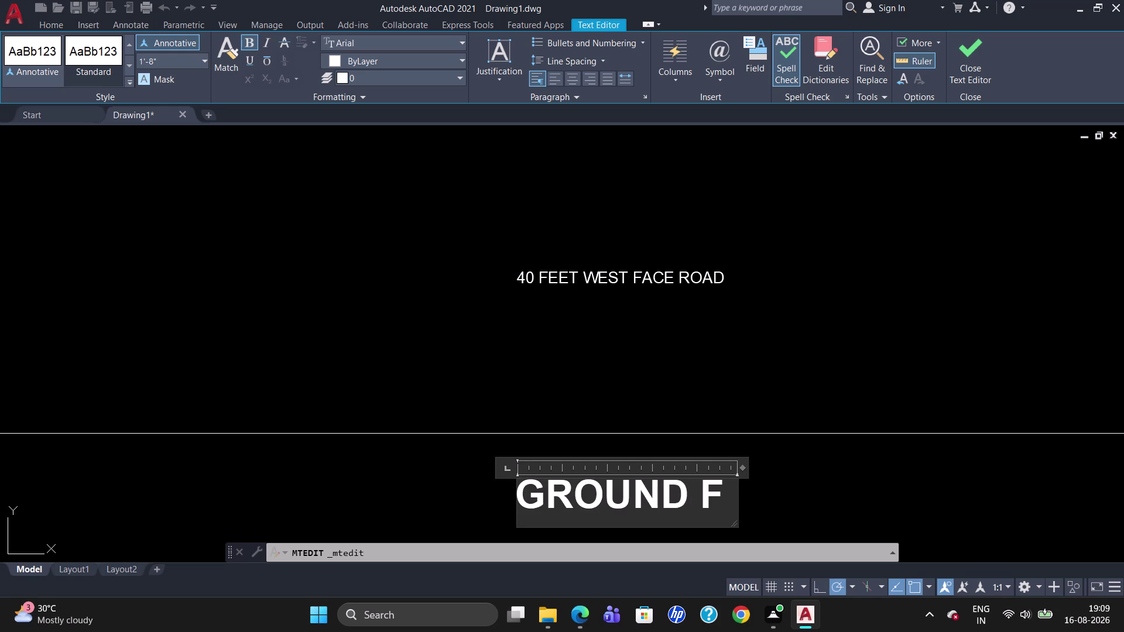
text(LOOR)
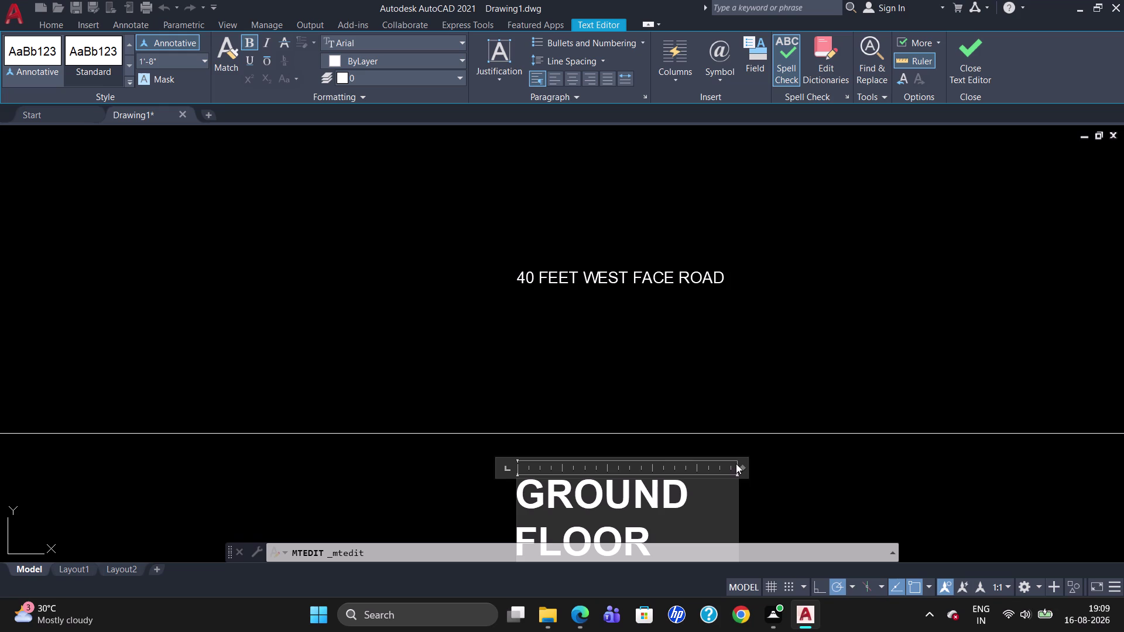
drag(738, 464, 744, 464)
drag(742, 469, 870, 468)
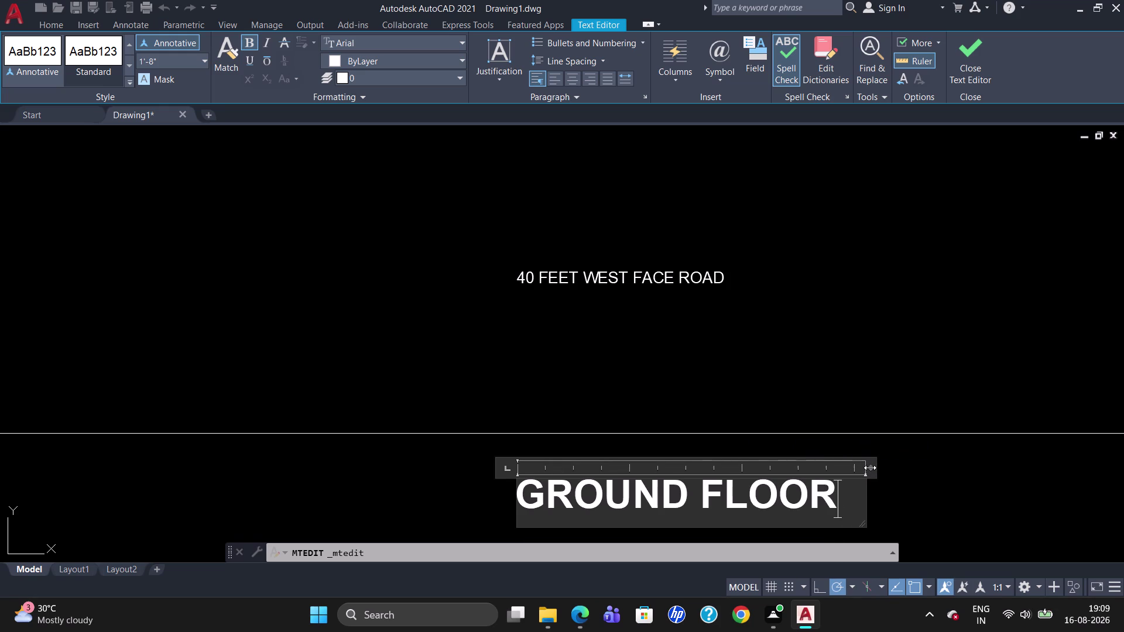
click(870, 468)
key(Escape)
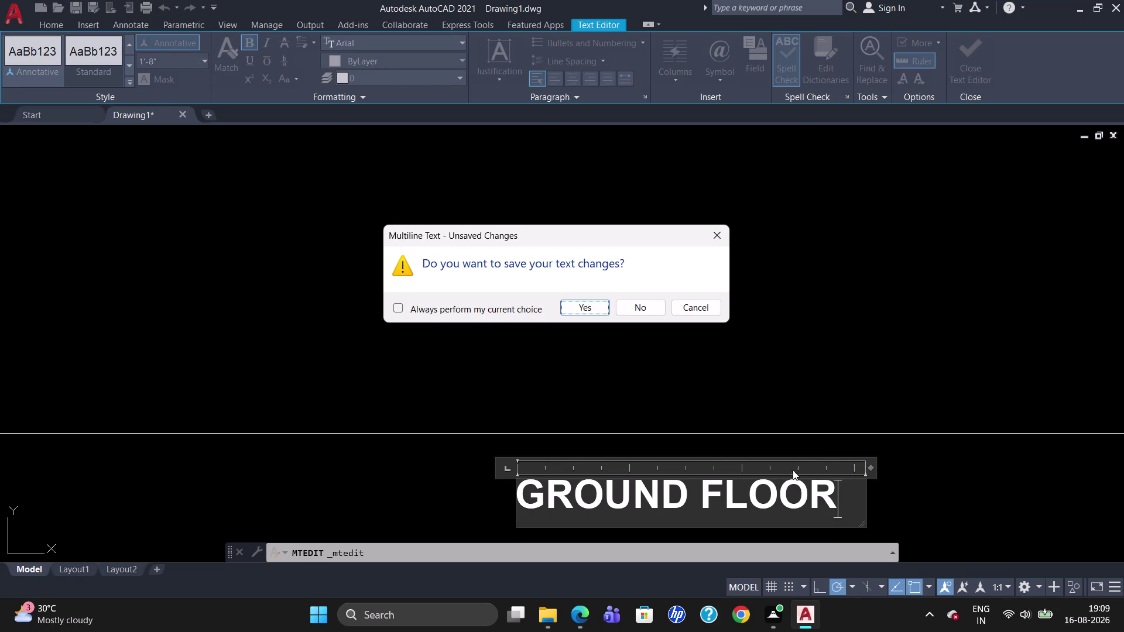
click(584, 307)
Set the GROUND FLOOR title's colour to Cyan in Properties.
scroll(down, 3)
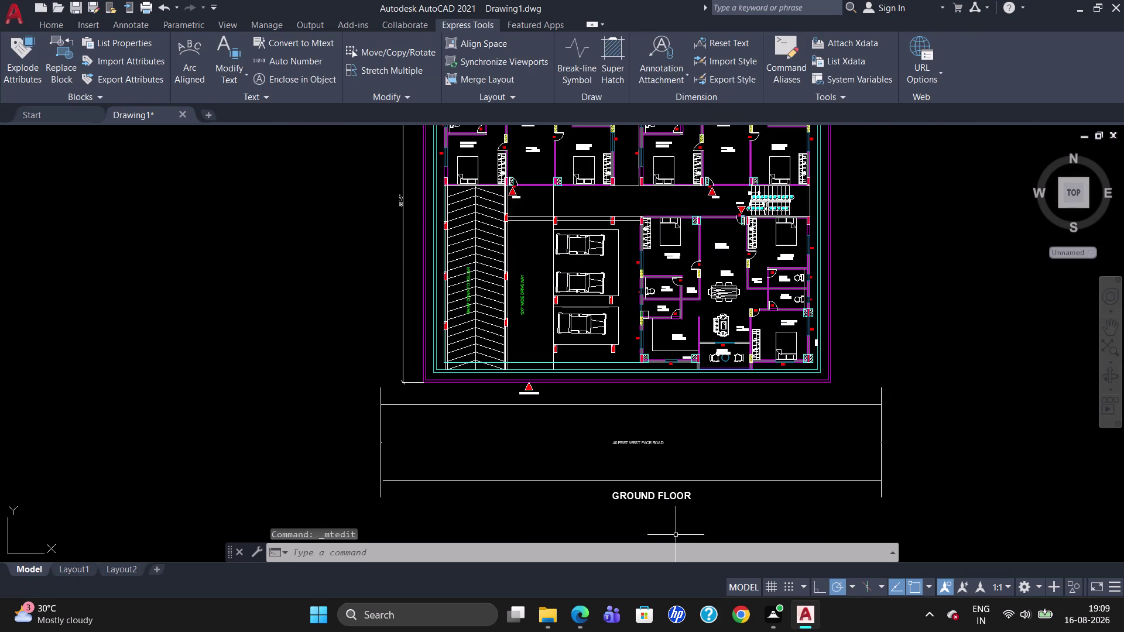
click(654, 498)
right_click(654, 498)
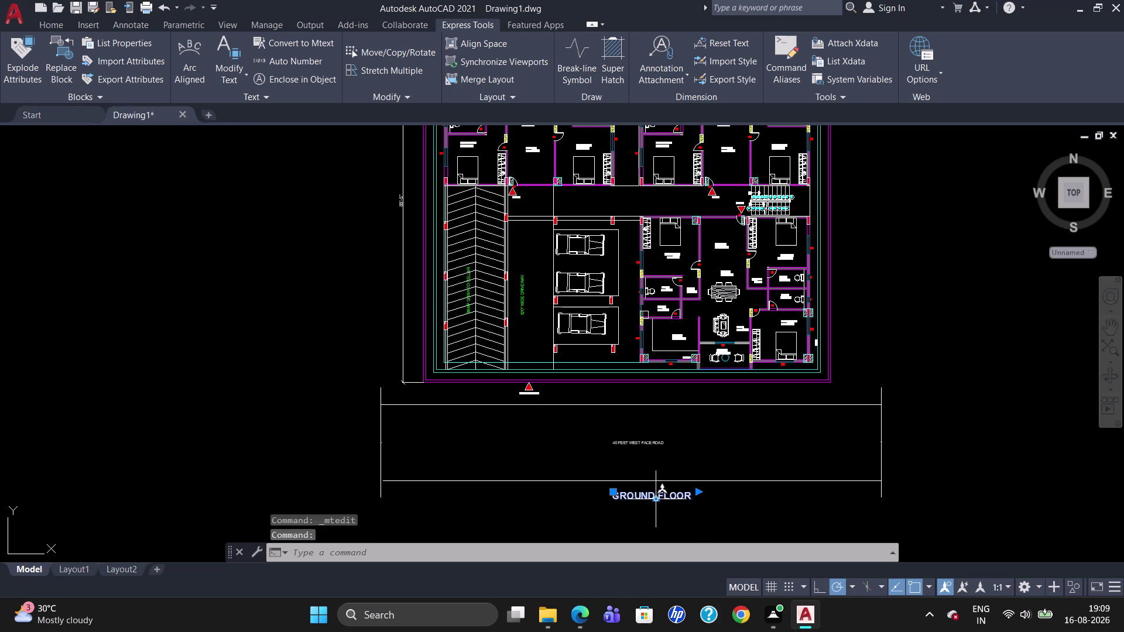
click(689, 469)
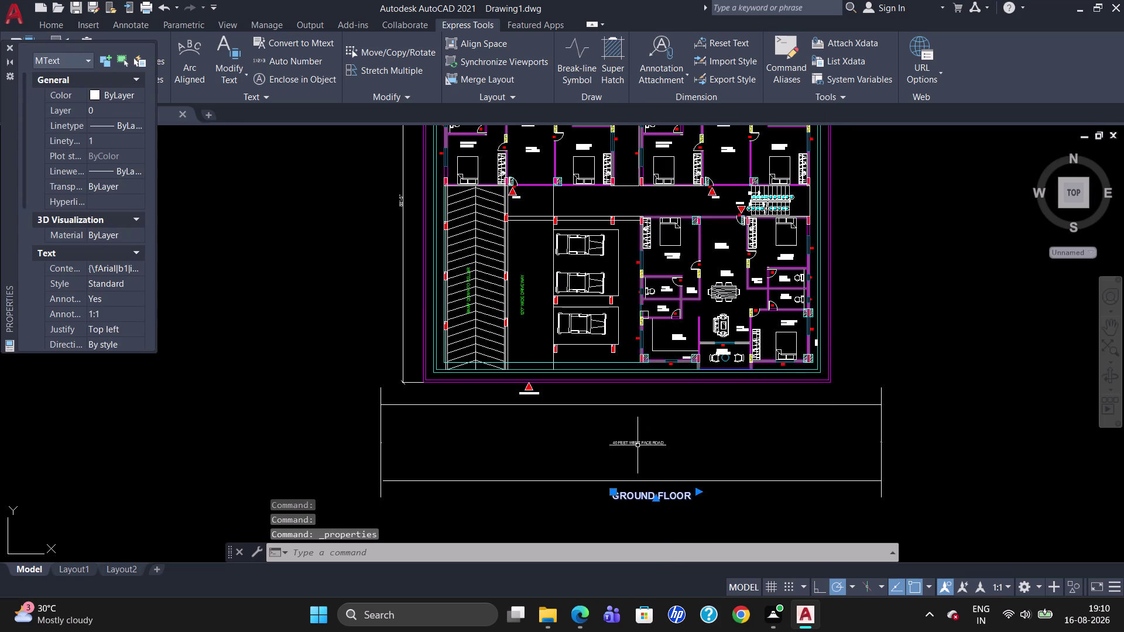
click(93, 99)
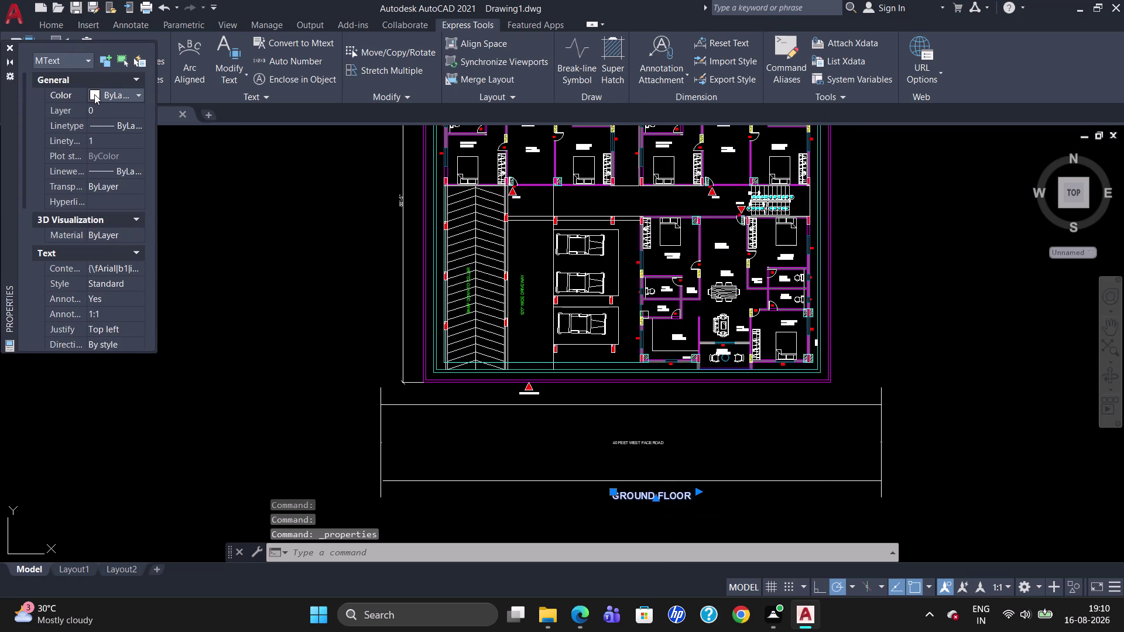
click(95, 92)
click(94, 167)
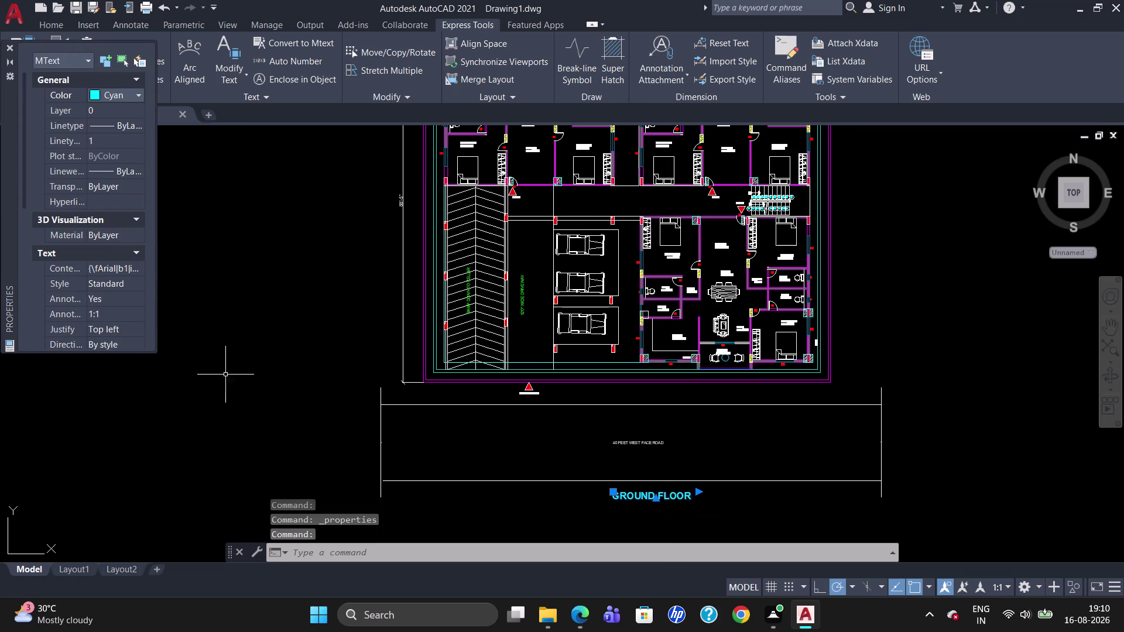
key(Escape)
Close Properties, frame the whole plan with its GROUND FLOOR title, and start saving.
scroll(down, 3)
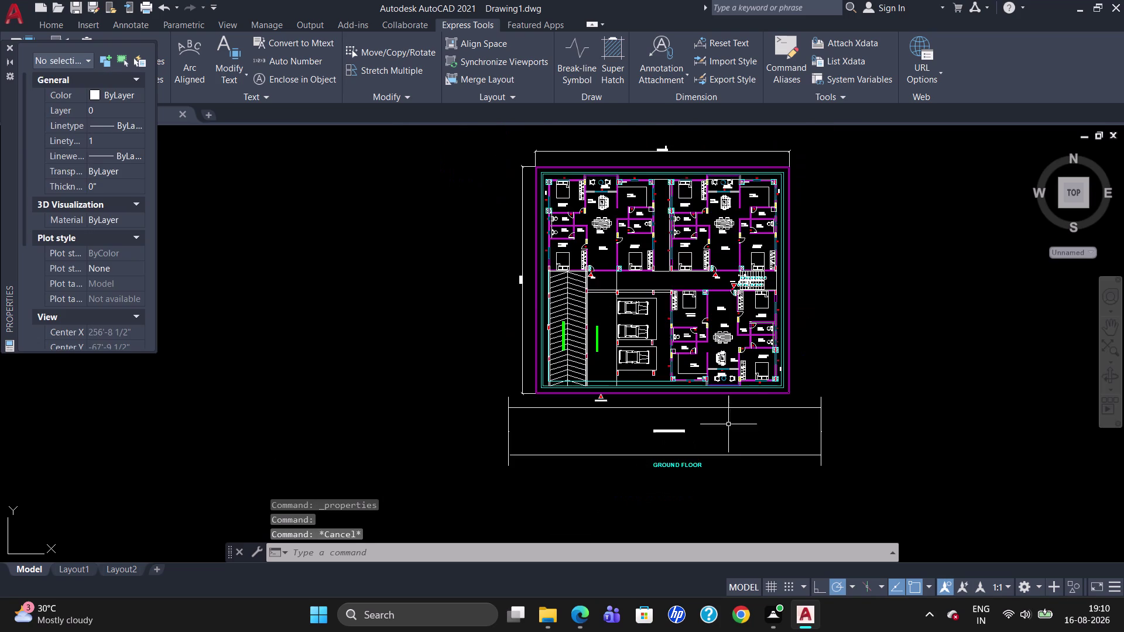
scroll(up, 3)
scroll(down, 3)
scroll(up, 3)
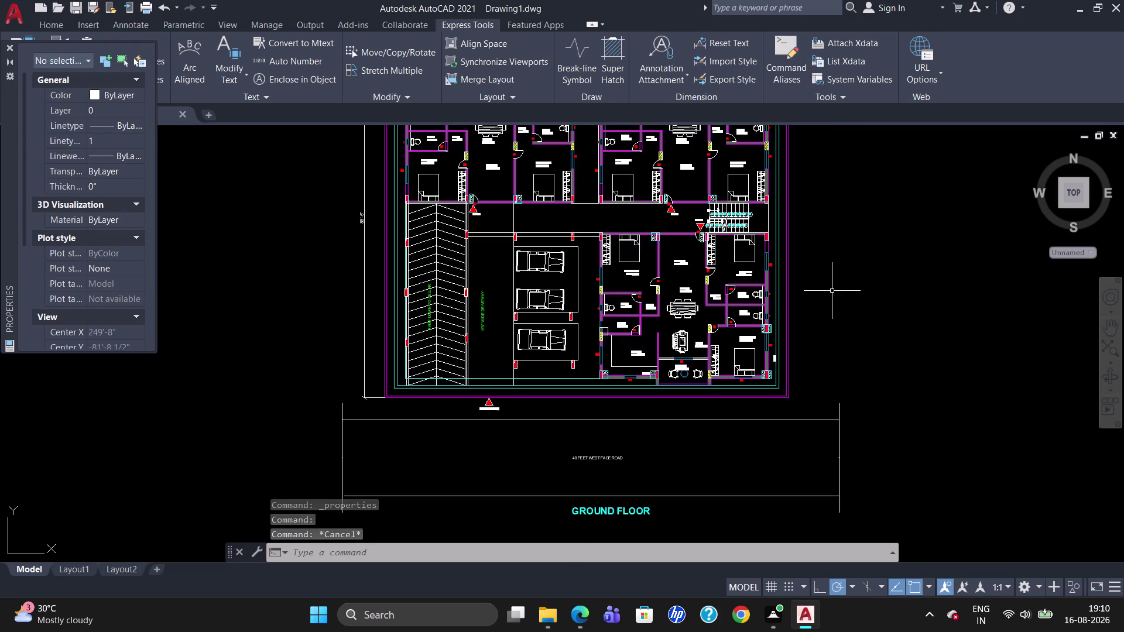
click(7, 47)
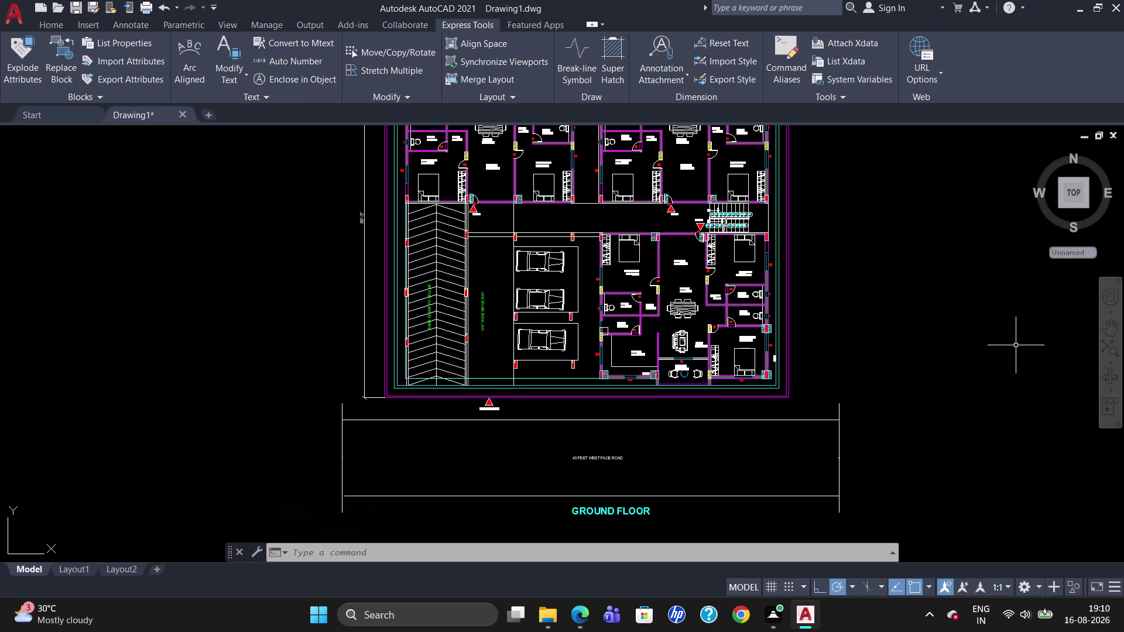
scroll(down, 3)
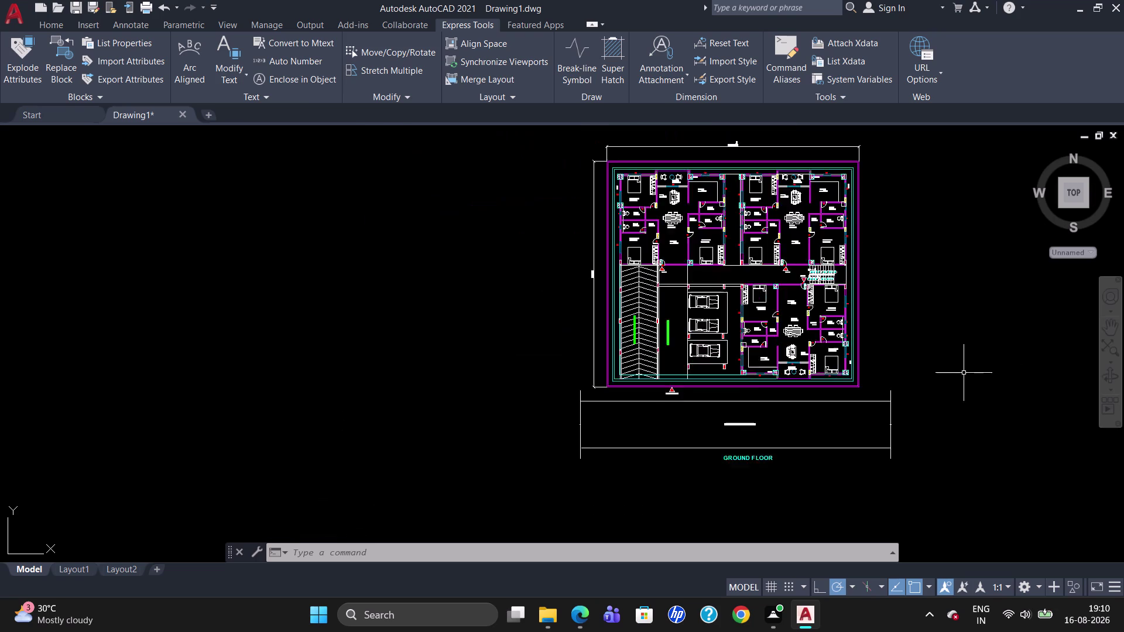
scroll(down, 3)
scroll(up, 3)
scroll(down, 3)
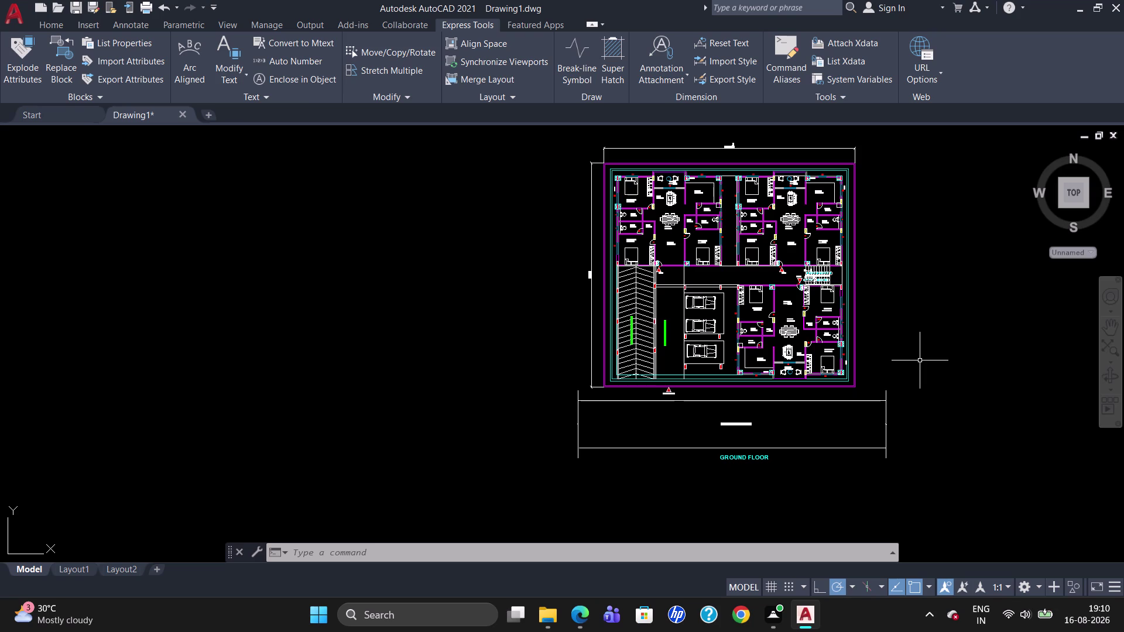
key(ctrl+s)
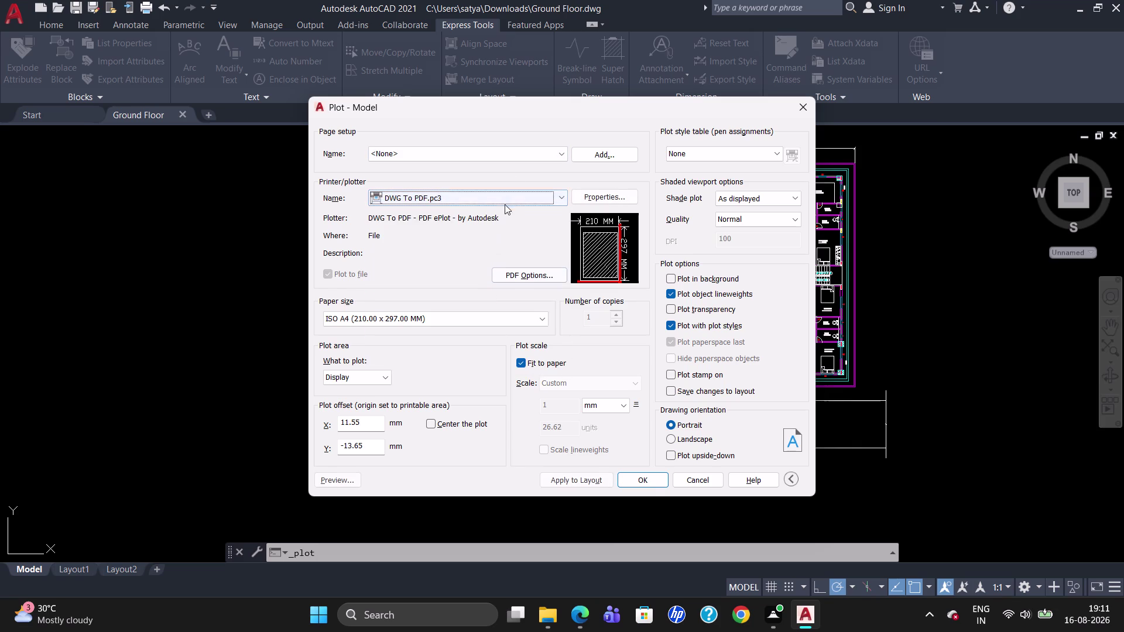
Raise the PDF vector quality to 4800 dpi and change raster image quality.
click(558, 280)
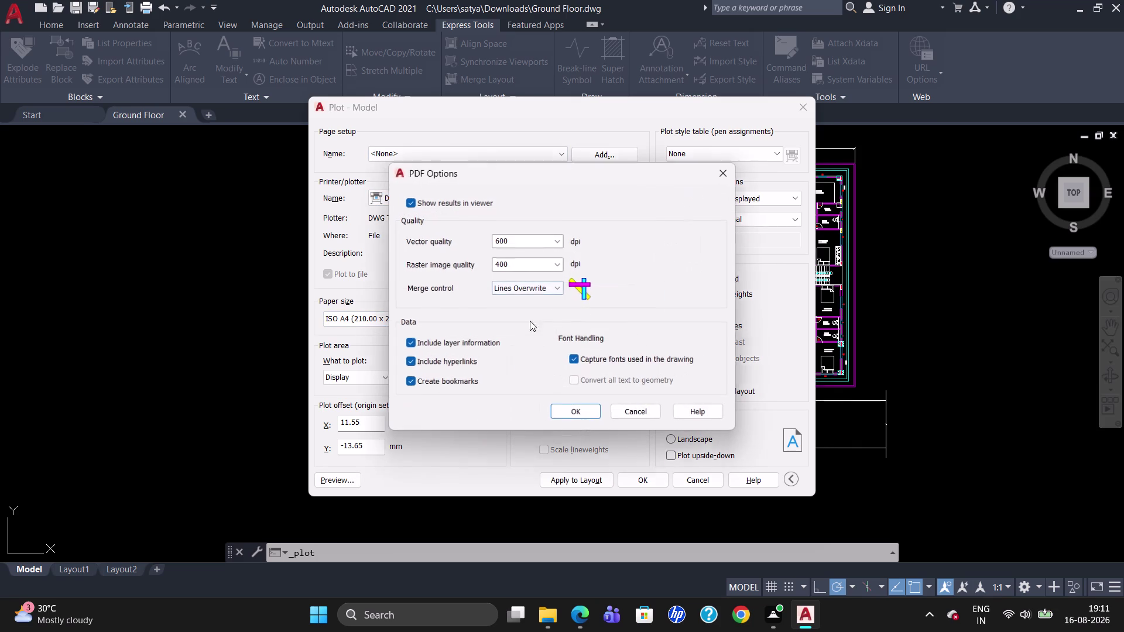
click(558, 241)
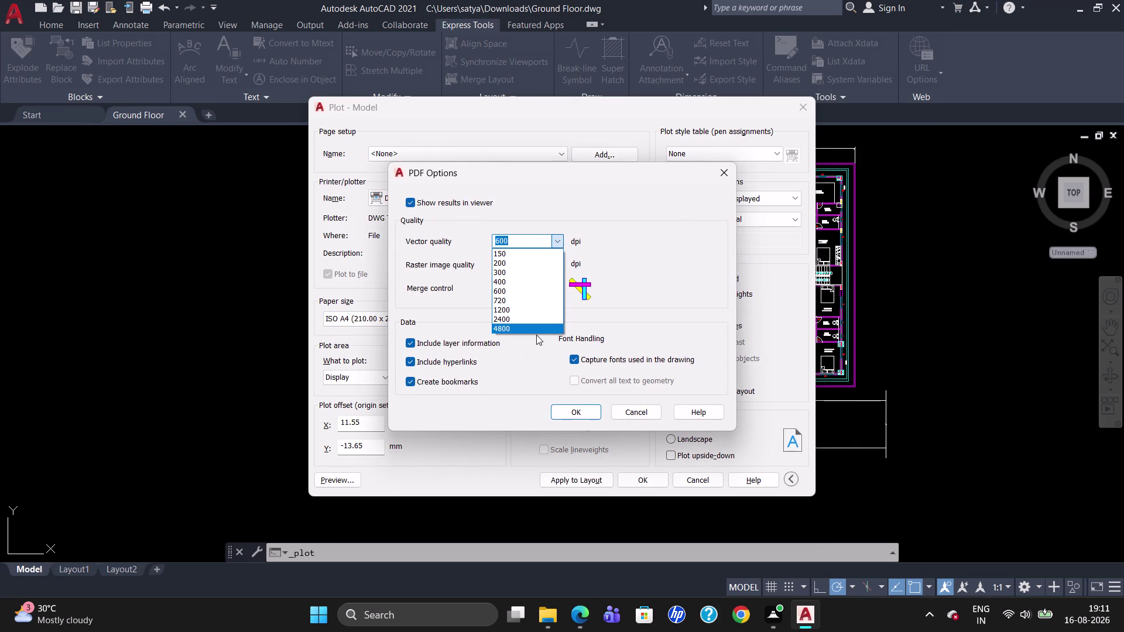
click(538, 327)
click(559, 260)
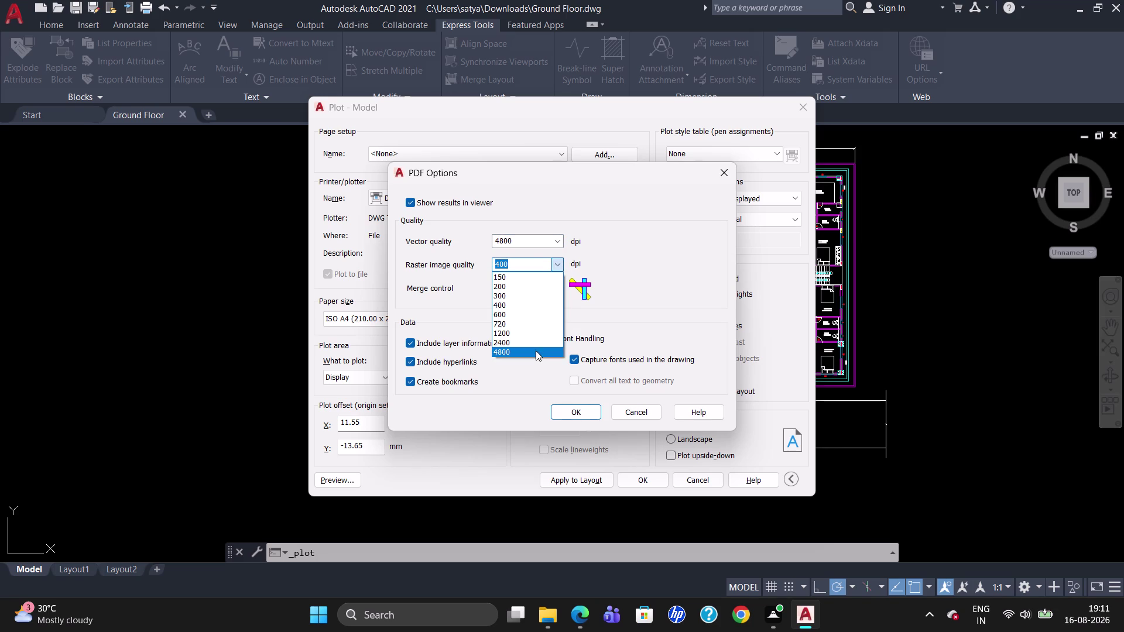
Apply the printer configuration changes to the current plot only.
click(535, 350)
click(570, 415)
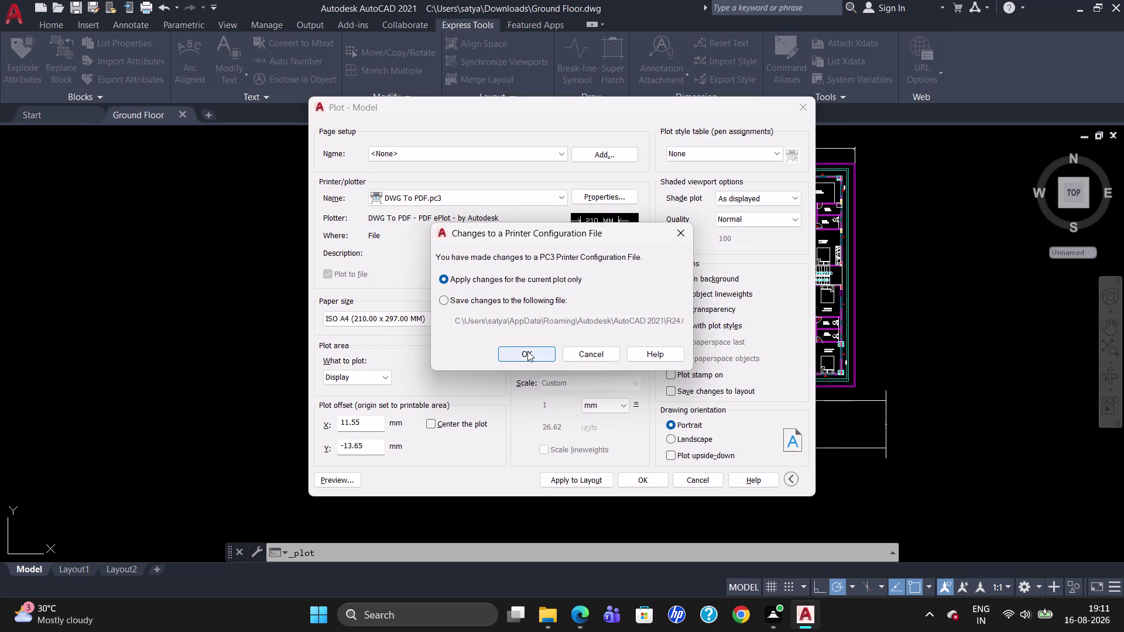
click(528, 351)
click(493, 320)
Select ISO full bleed A3 paper and centre the plot.
scroll(up, 3)
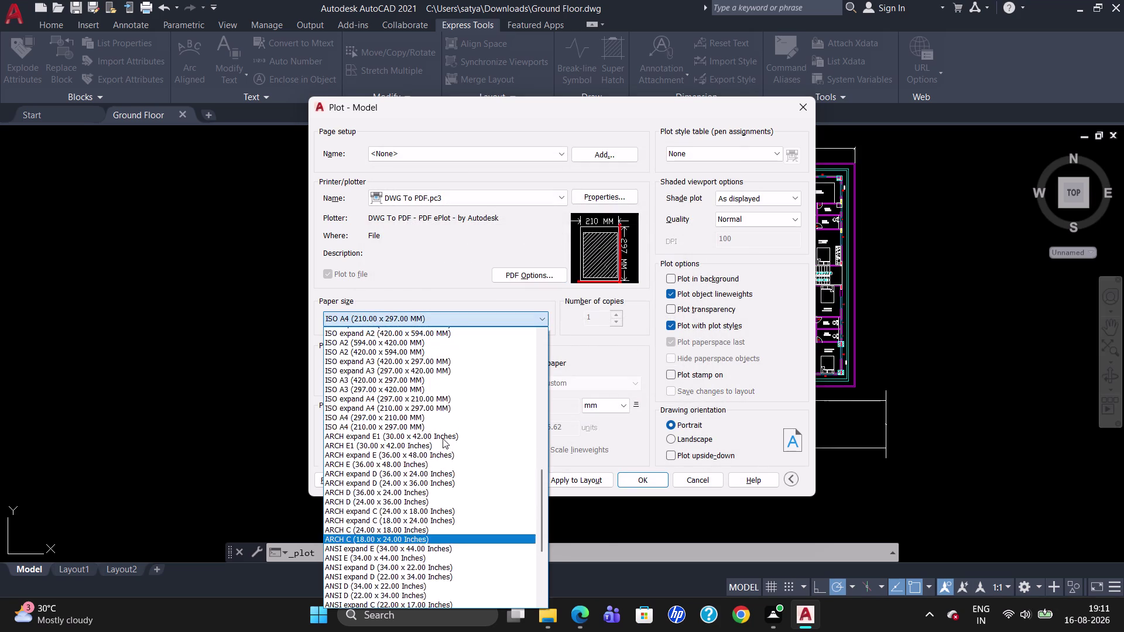
scroll(up, 3)
scroll(down, 3)
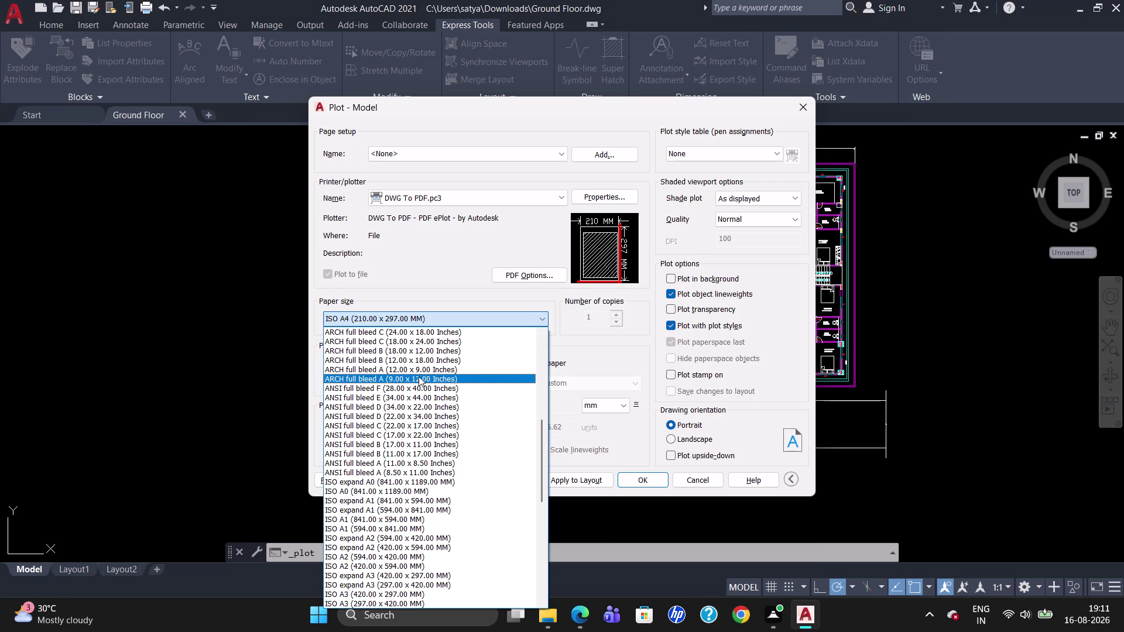
scroll(up, 3)
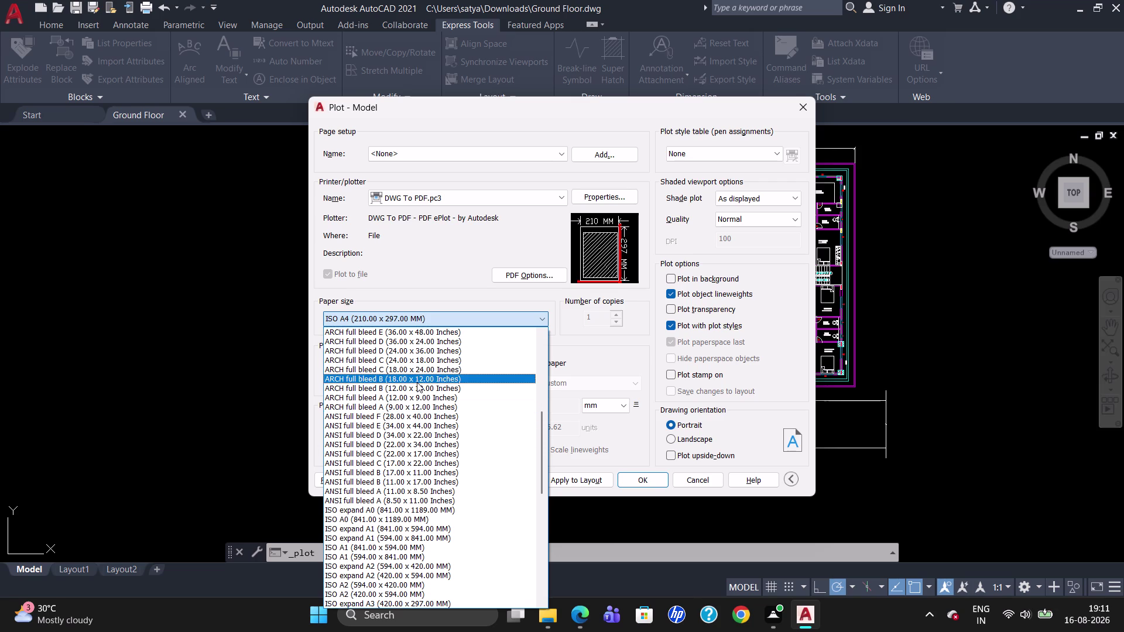
scroll(up, 3)
scroll(up, 3)
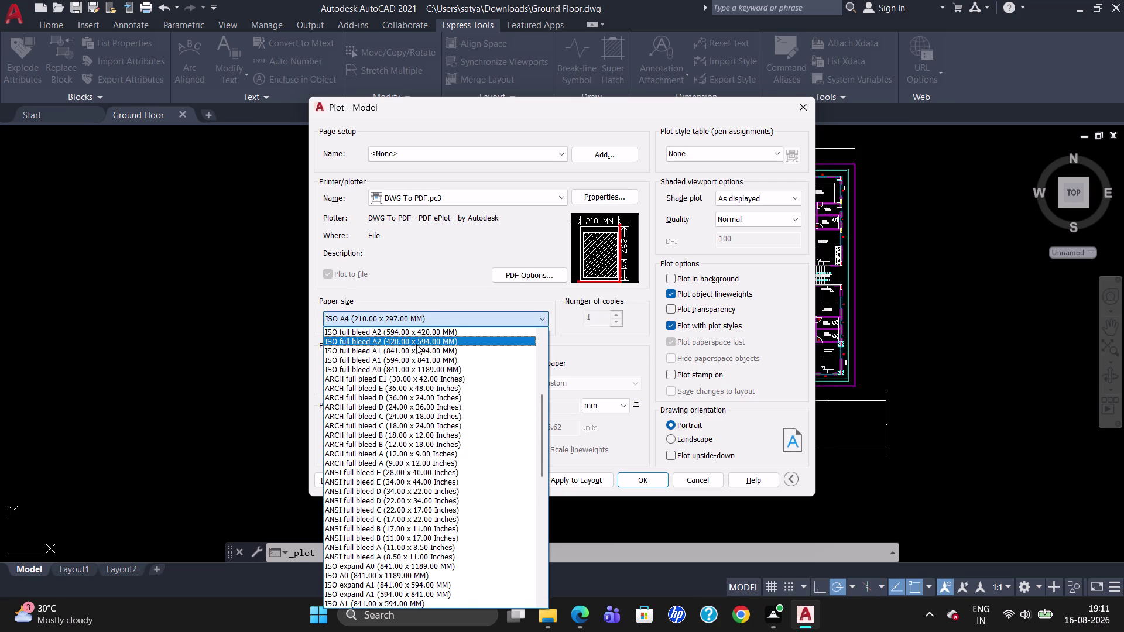
scroll(up, 3)
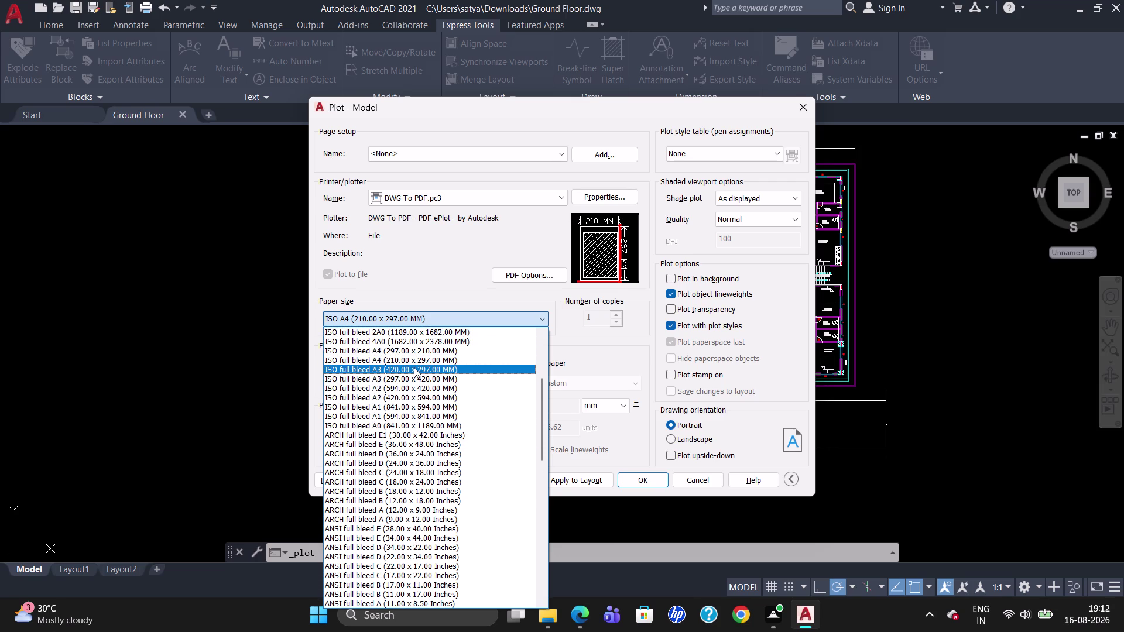
click(414, 377)
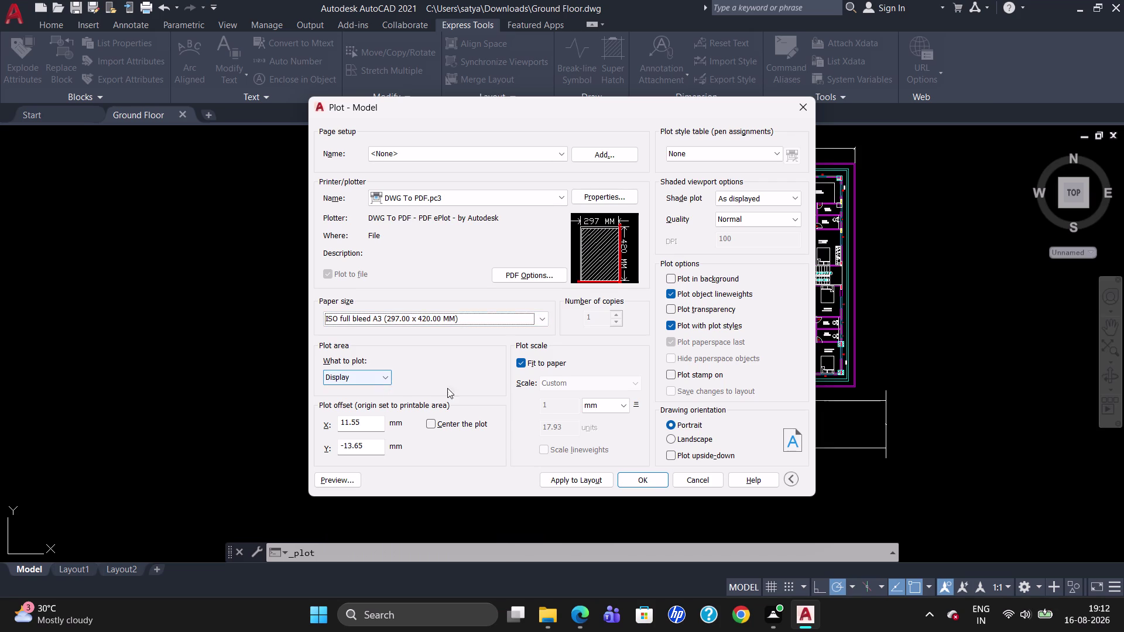
click(429, 428)
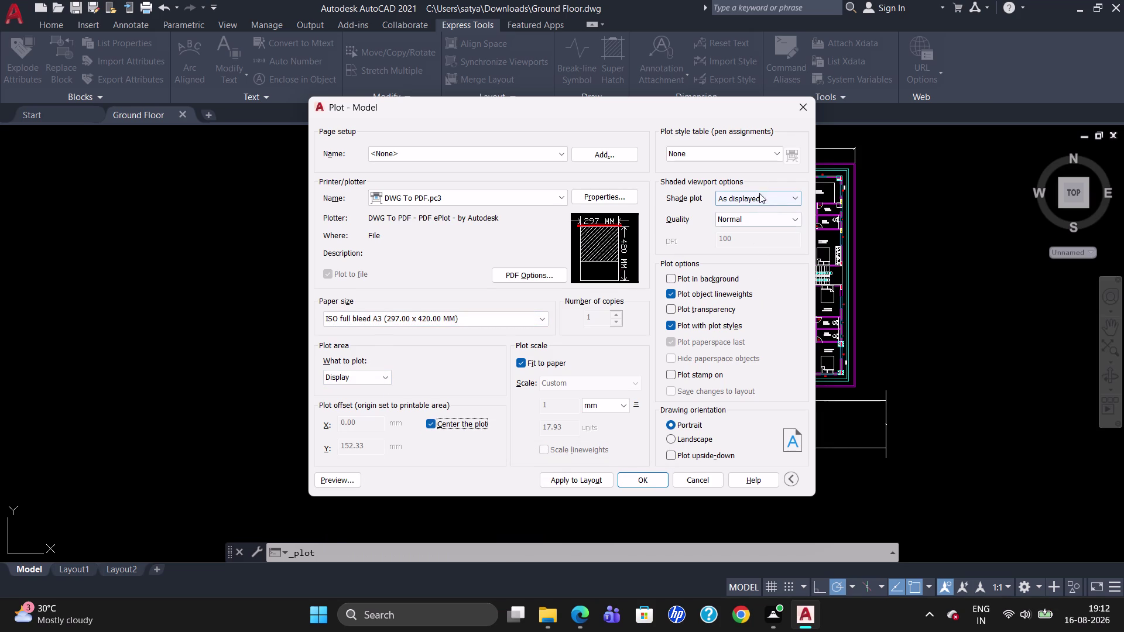
Use the acad.ctb plot style, Maximum shaded quality, and Window as what to plot.
click(766, 153)
click(745, 177)
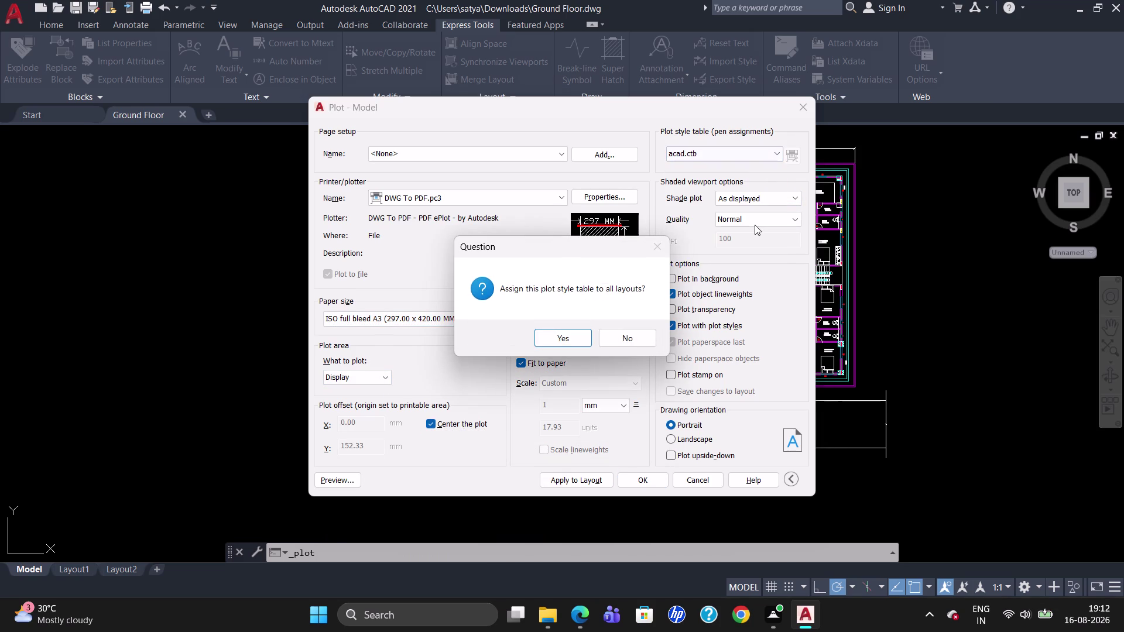
click(558, 339)
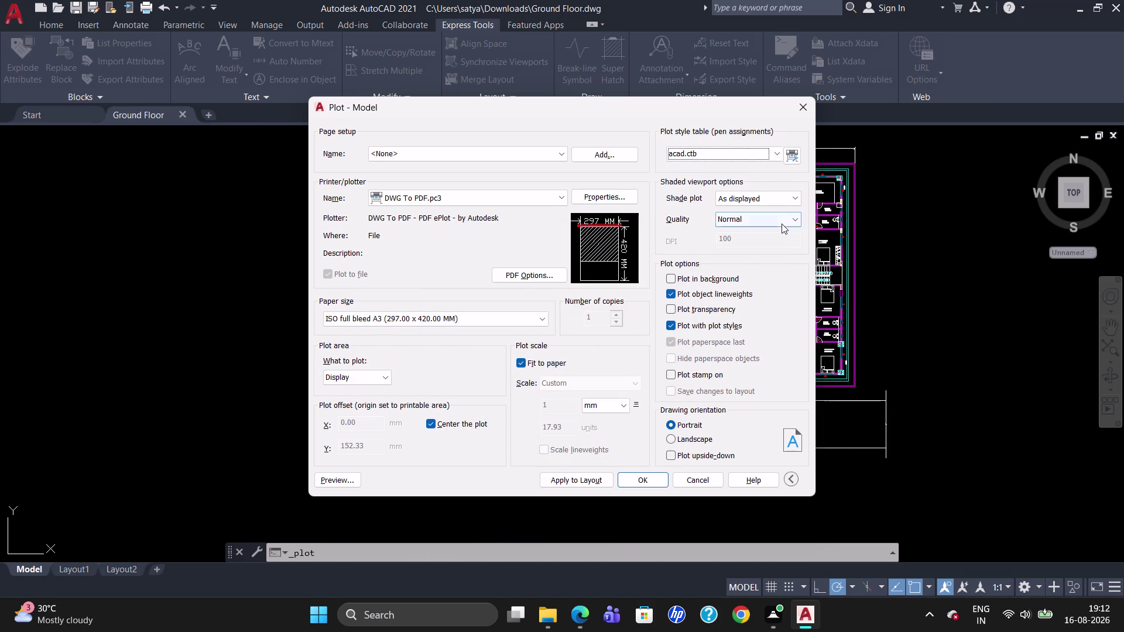
click(781, 224)
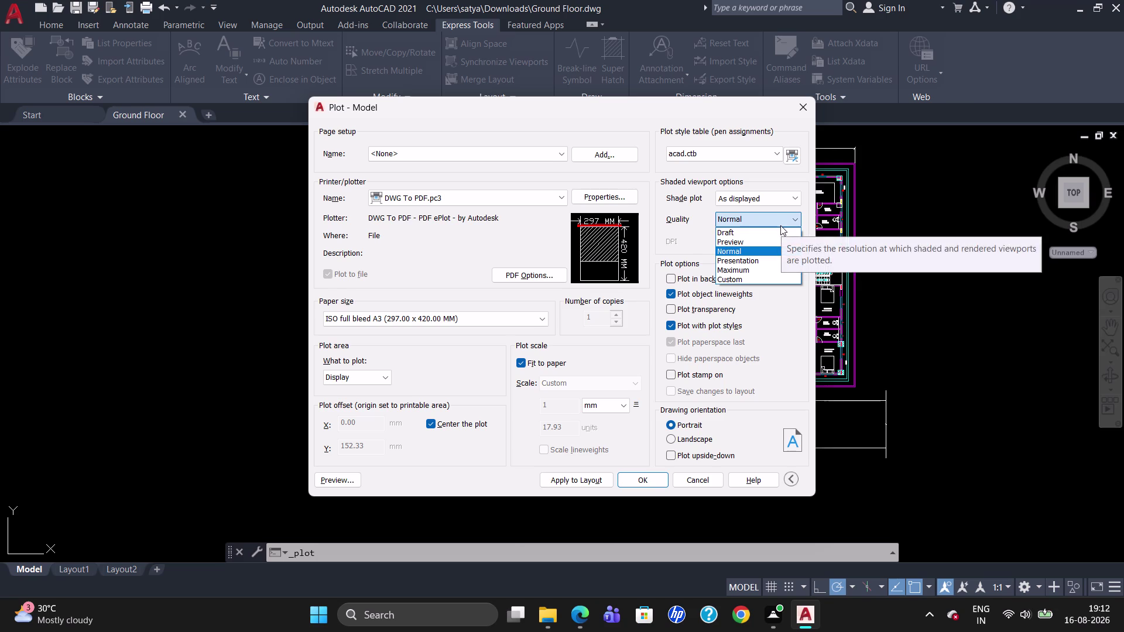
click(768, 272)
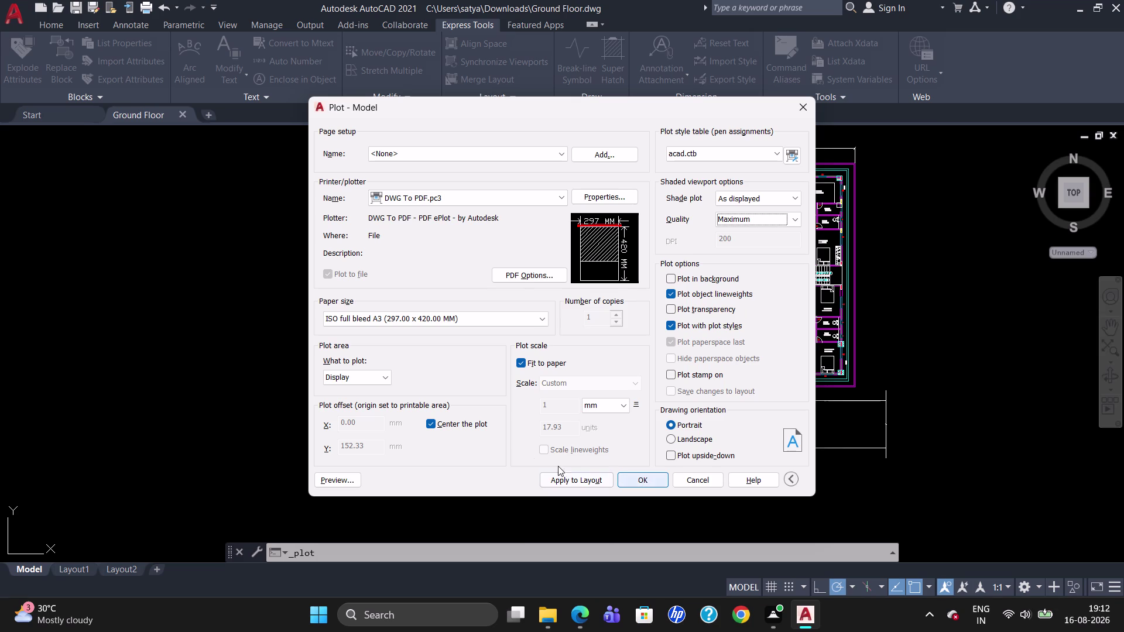
click(384, 378)
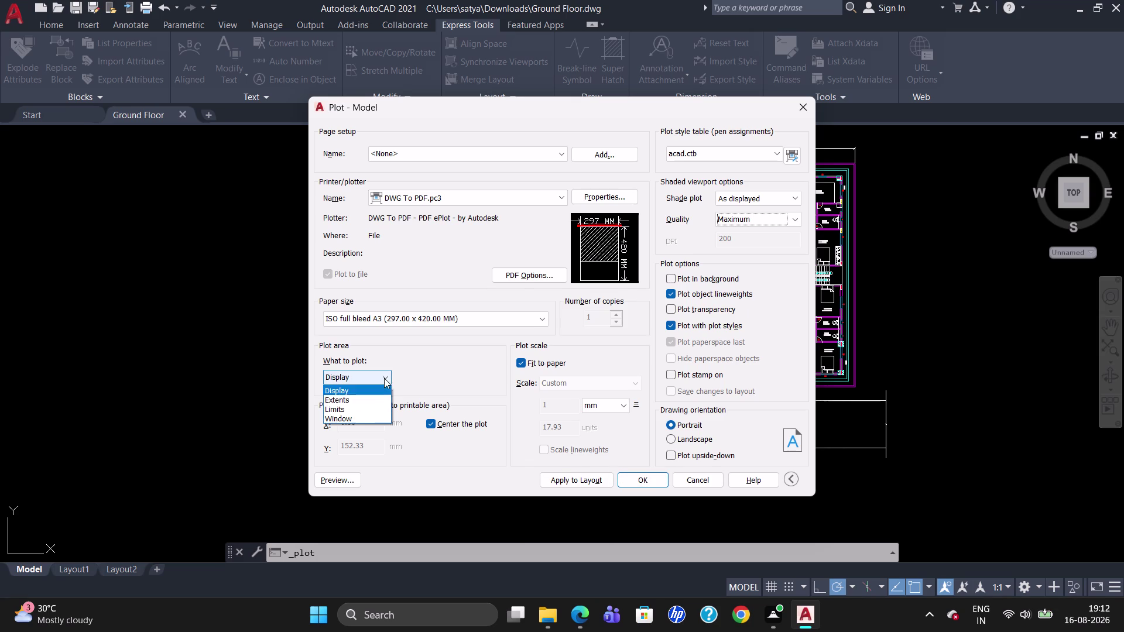
click(381, 414)
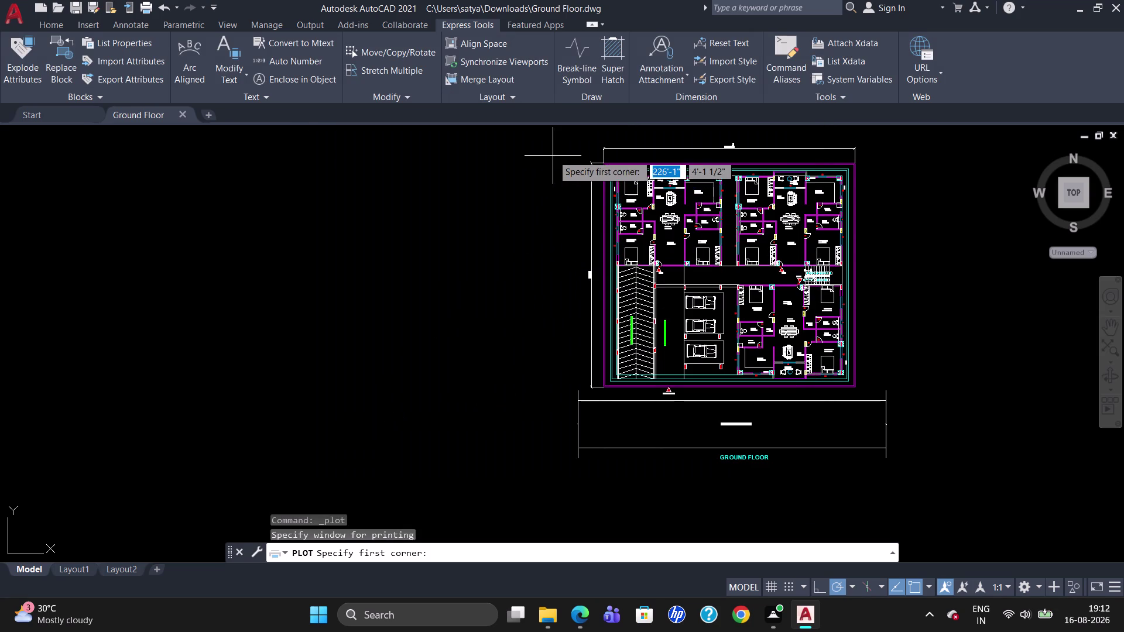
Window the ground floor plan and plot it as Ground Floor-Model.pdf.
drag(551, 149, 919, 425)
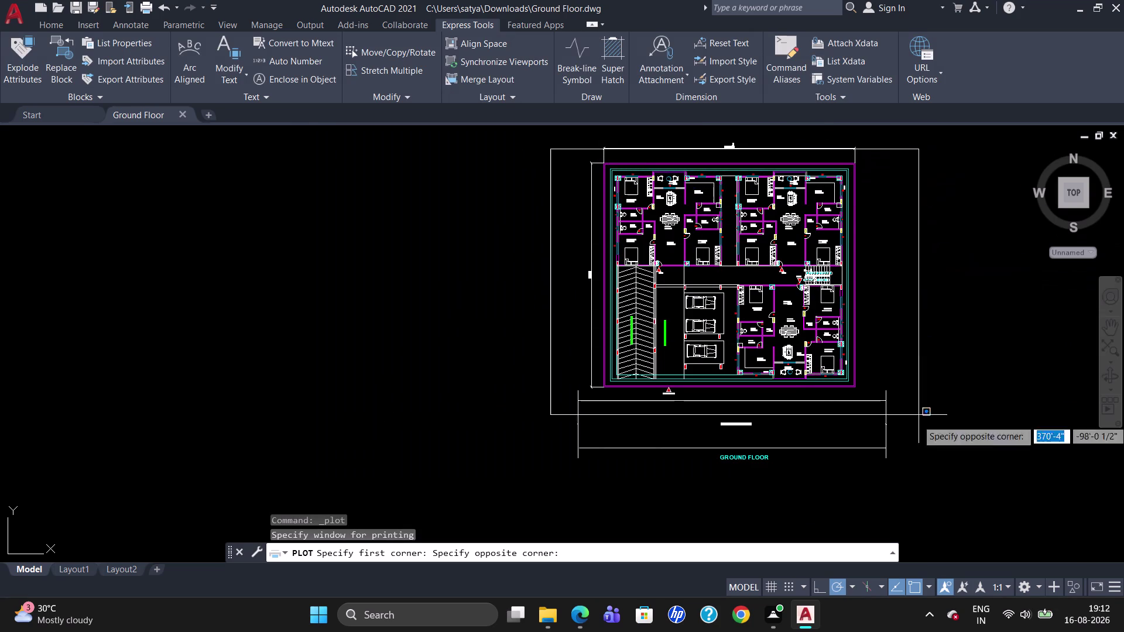
drag(919, 425, 920, 481)
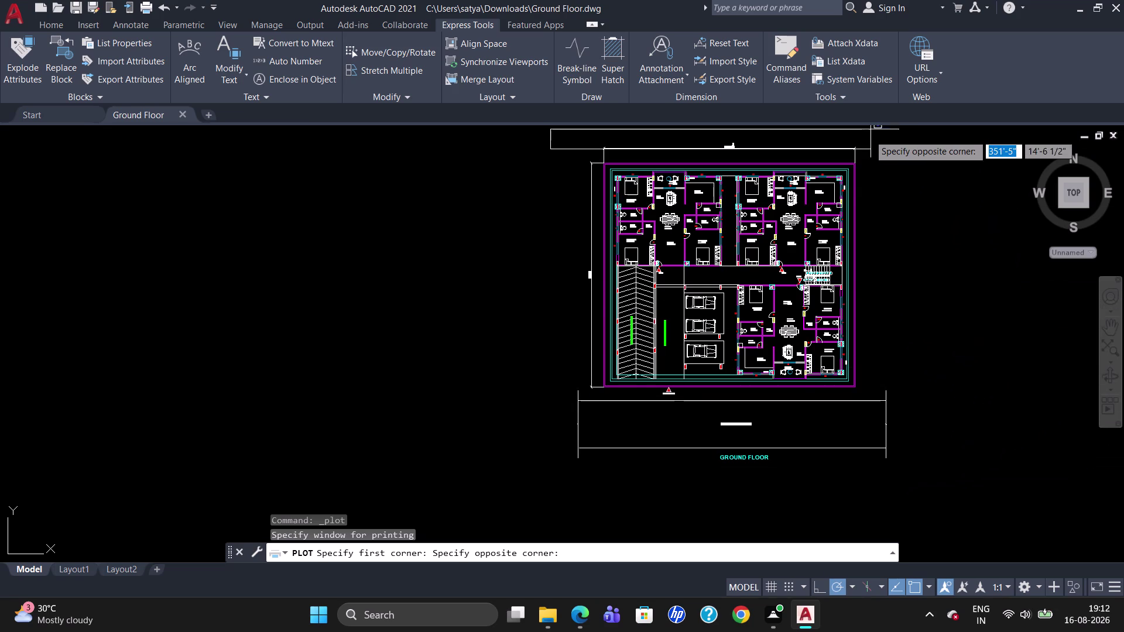
key(Escape)
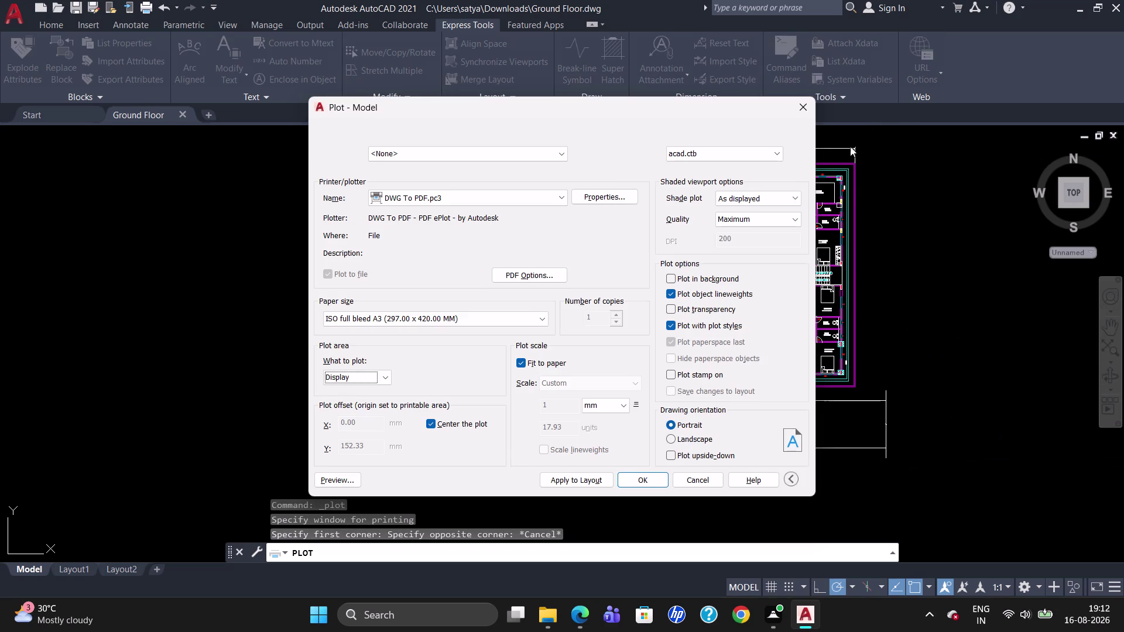
click(388, 381)
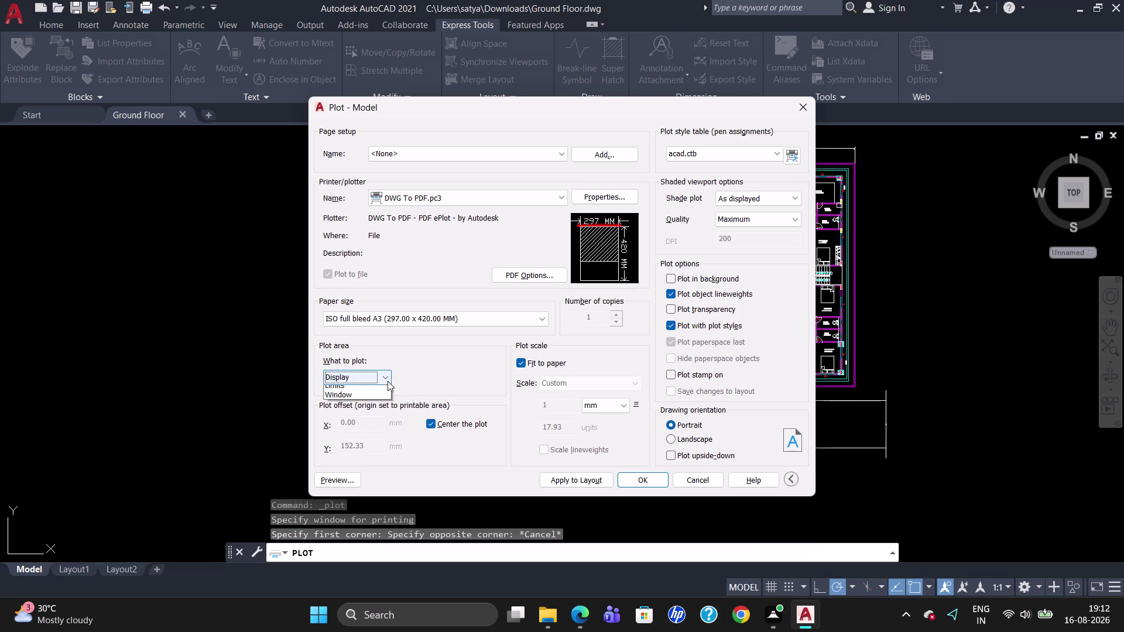
click(372, 415)
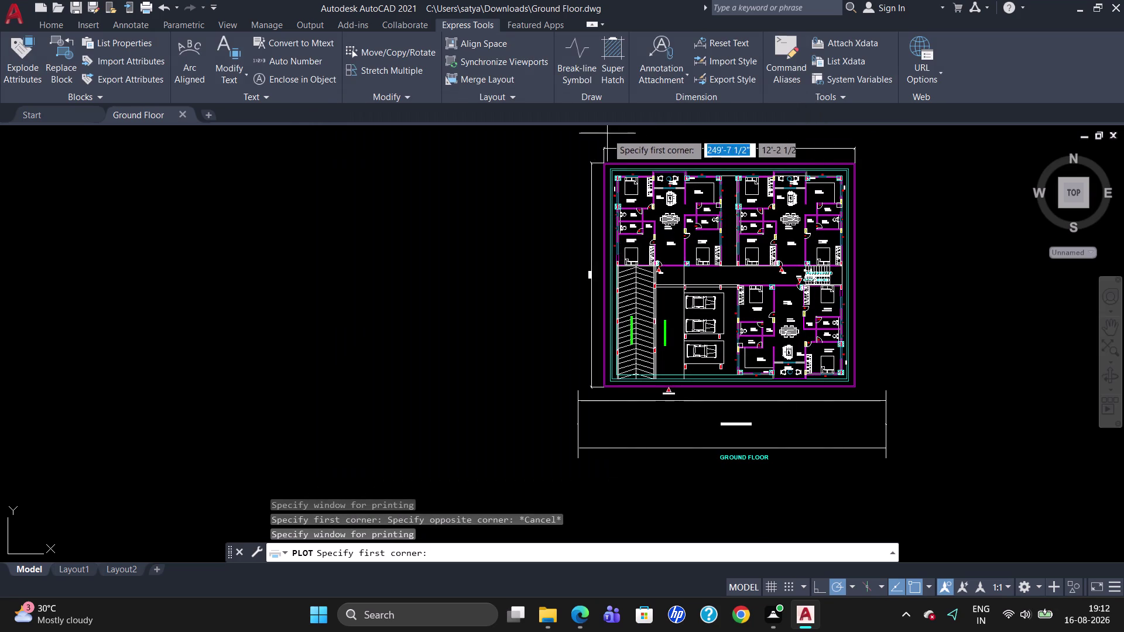
drag(576, 131, 983, 442)
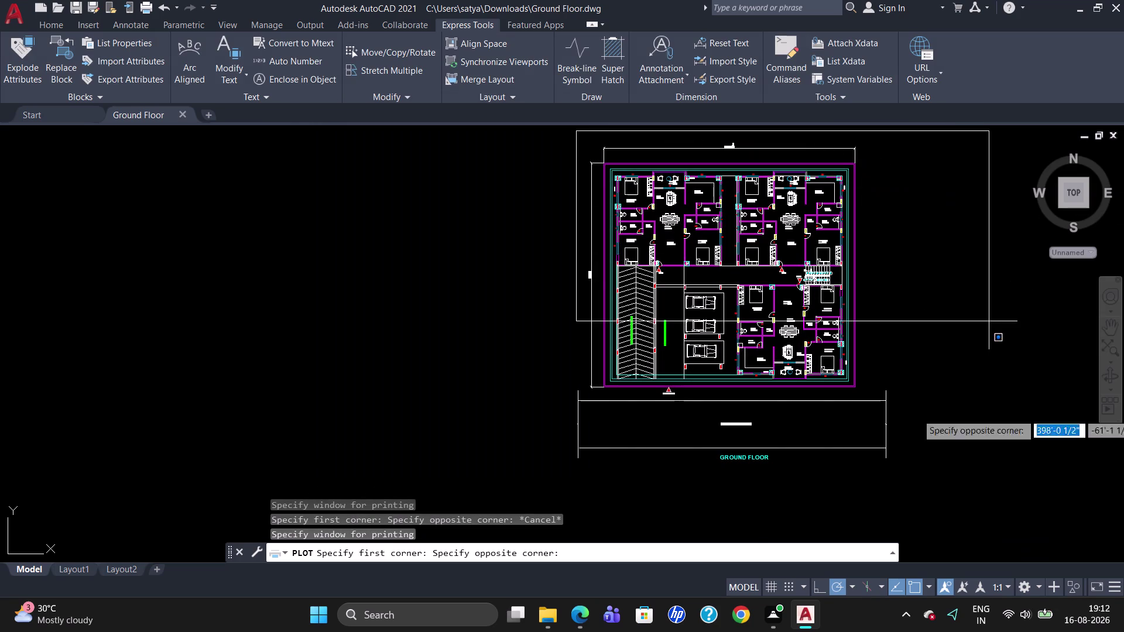
drag(984, 442, 969, 507)
click(969, 507)
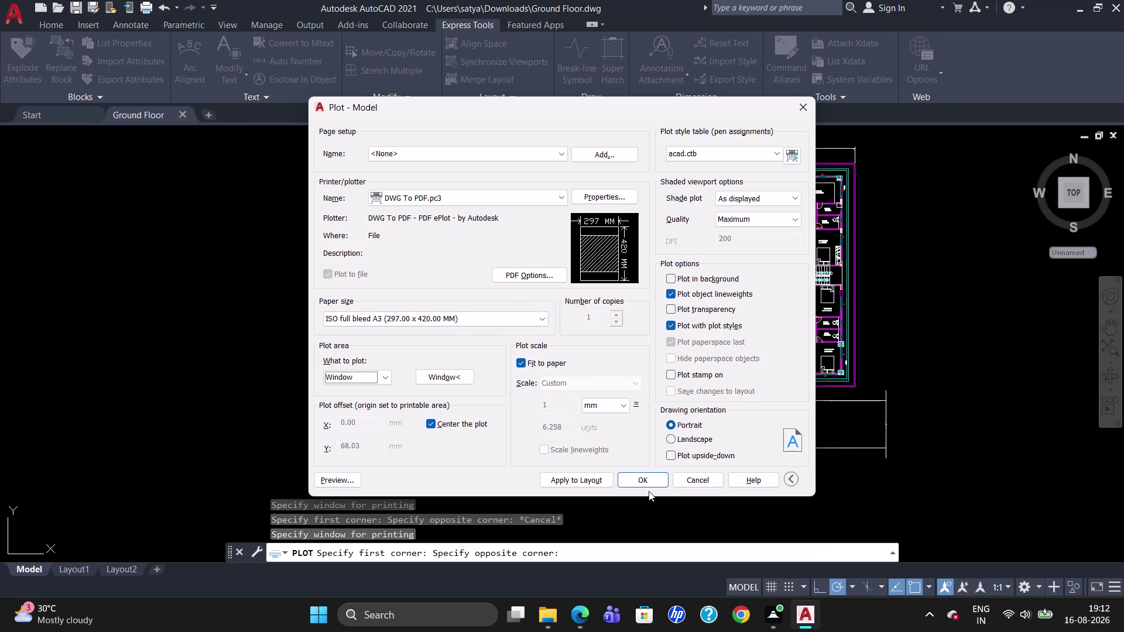
click(648, 483)
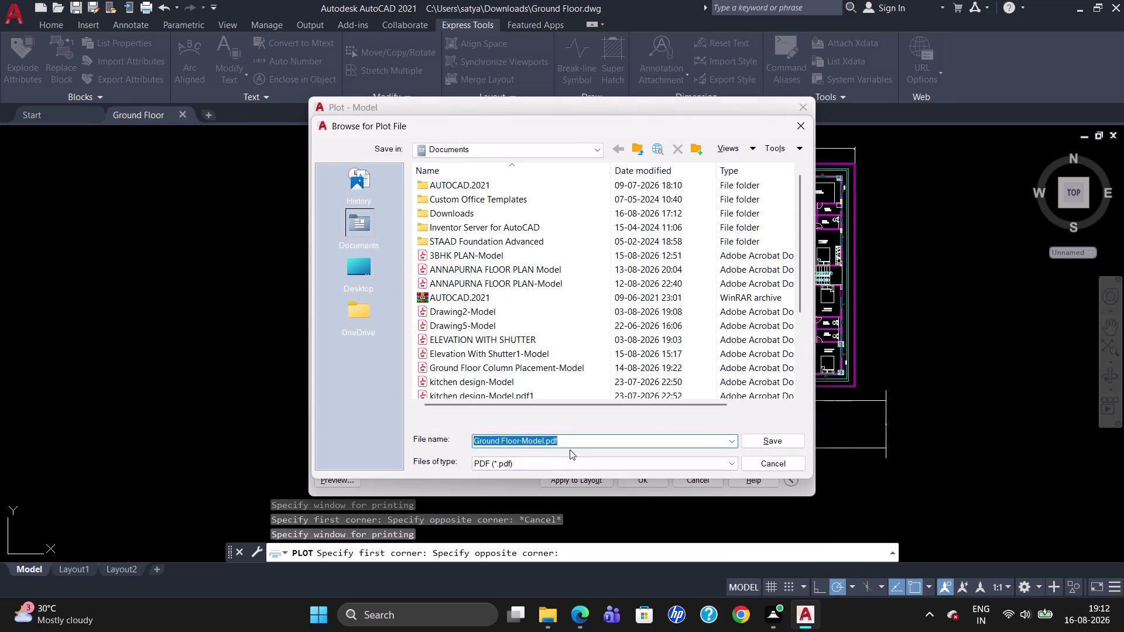
click(781, 446)
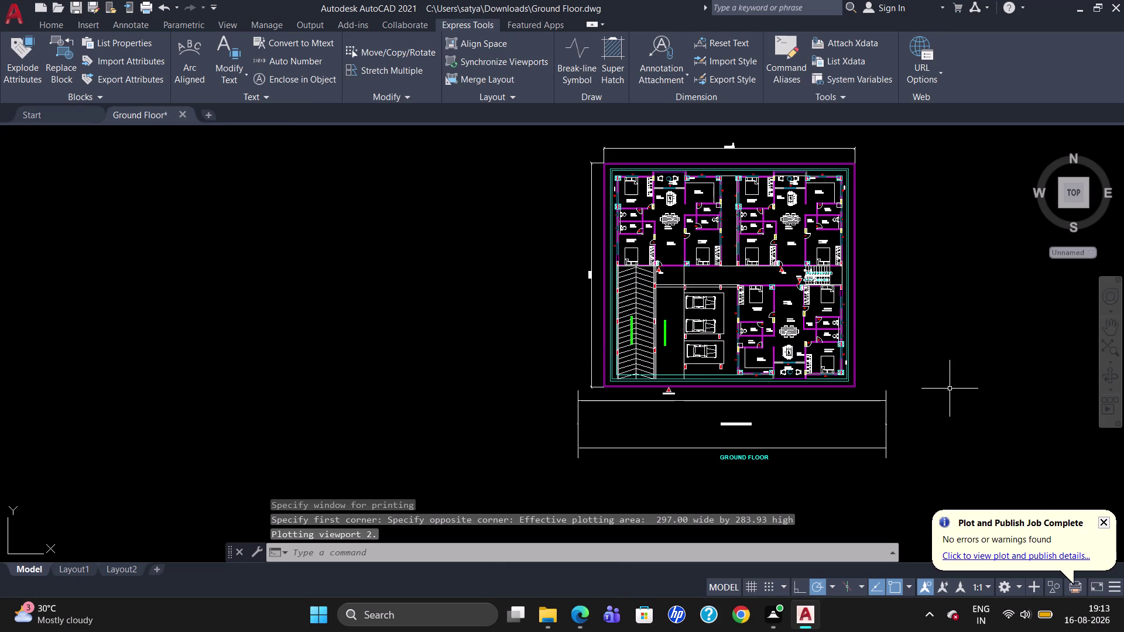
Close the Plot and Publish Job Complete balloon.
click(1102, 524)
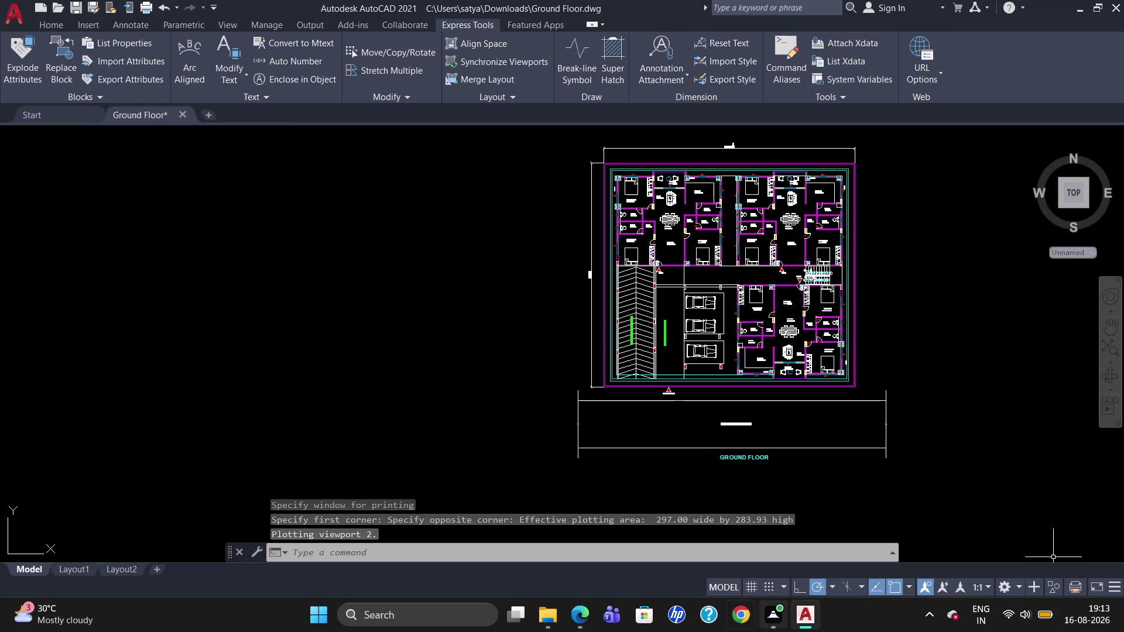